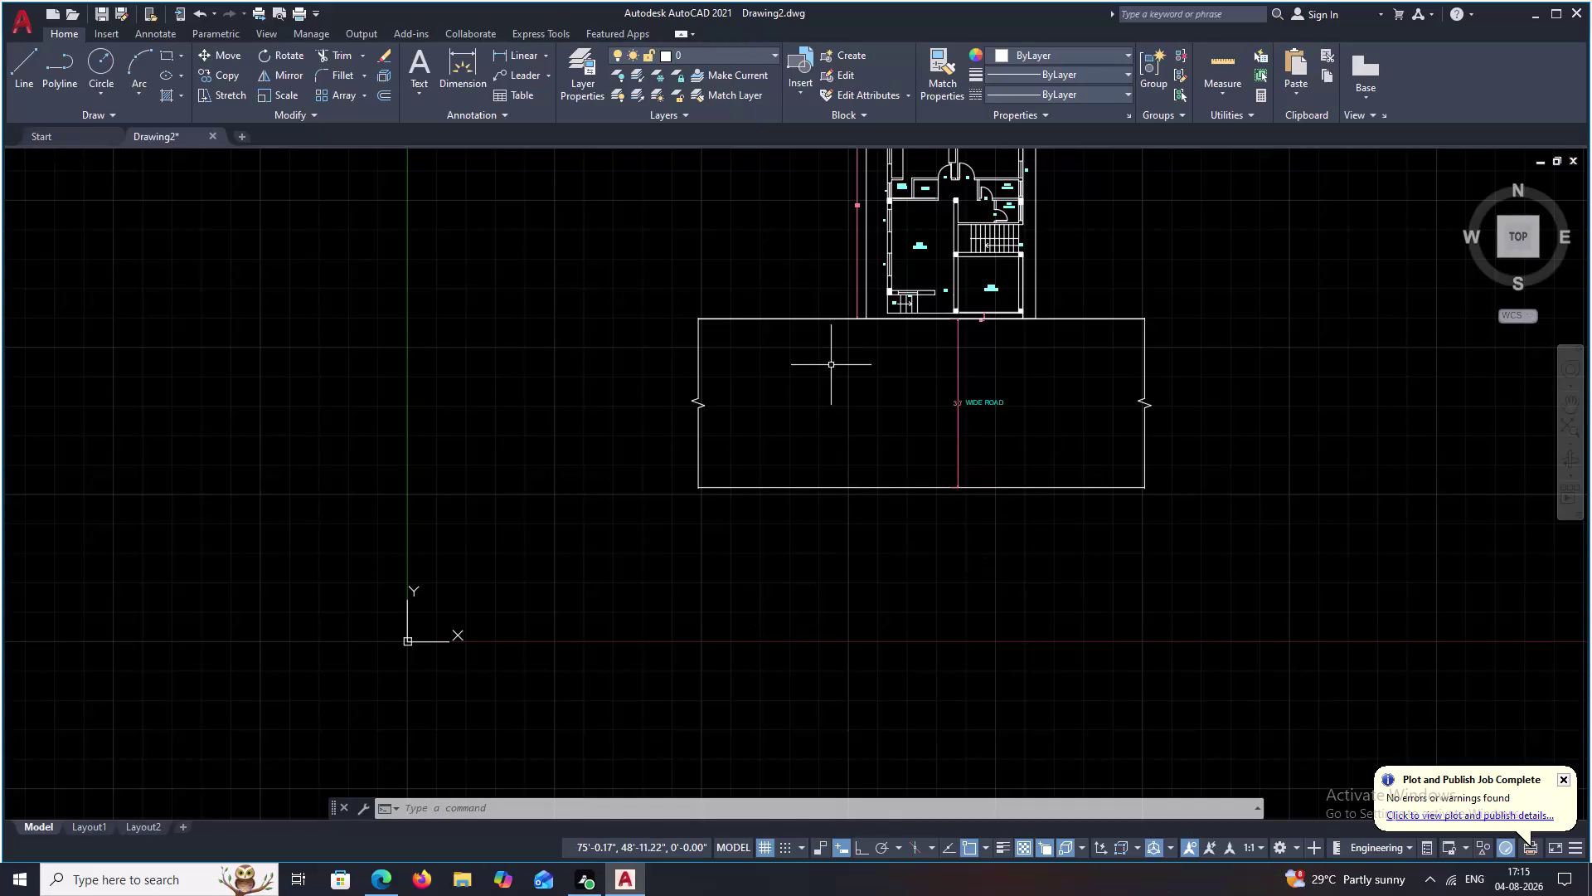
Set the SHOP label's text height to 10 in the Text Editor.
middle_drag(896, 364, 788, 591)
scroll(up, 3)
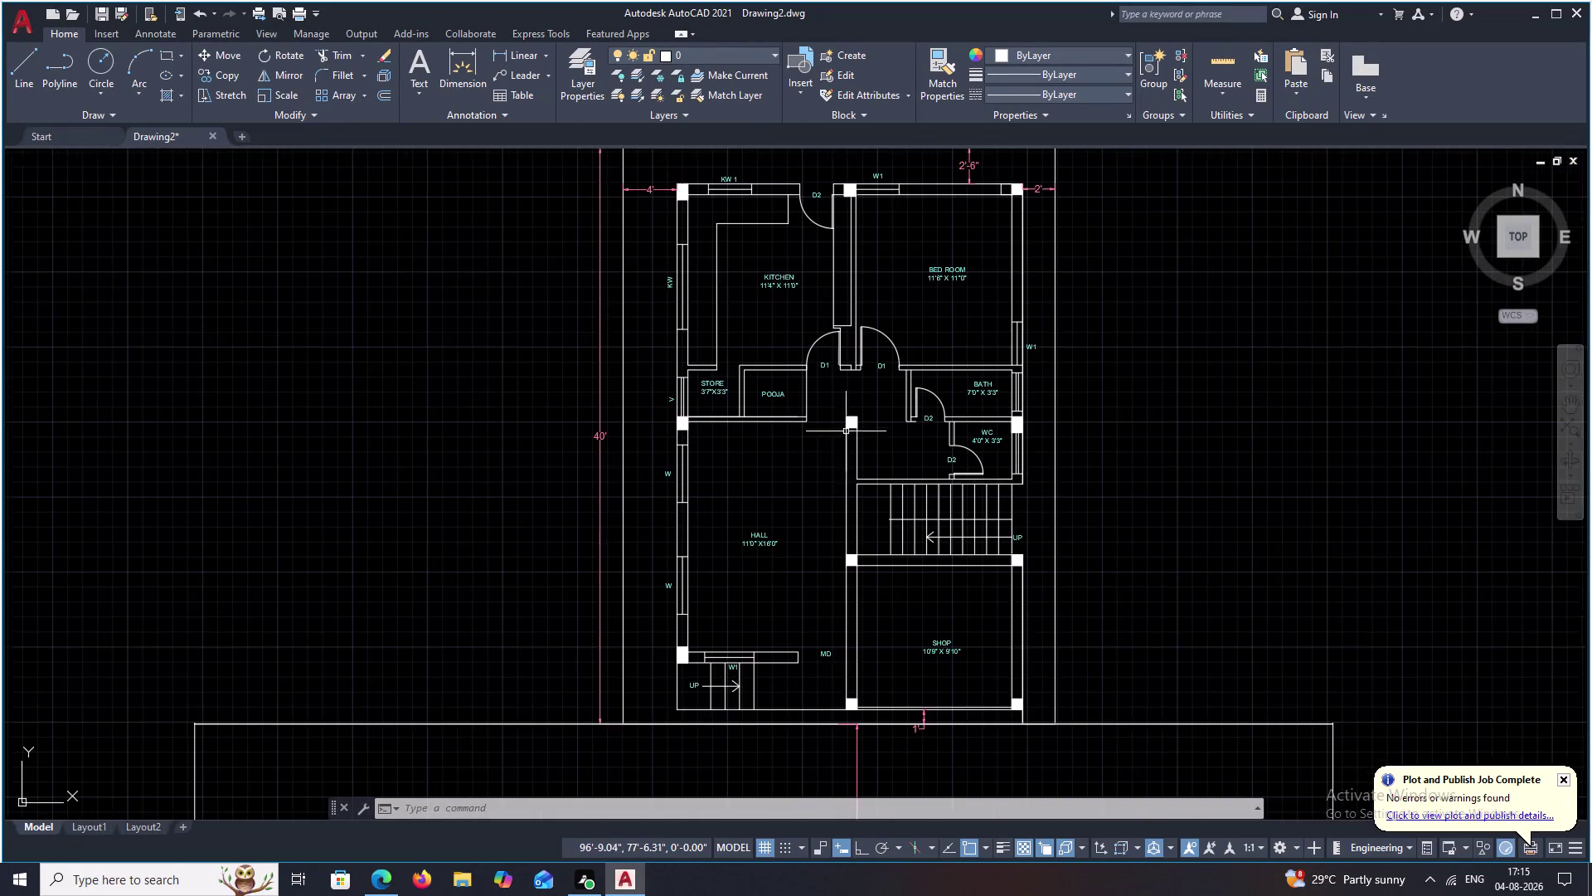
middle_drag(838, 452, 892, 341)
scroll(down, 3)
middle_drag(920, 375, 864, 381)
scroll(up, 3)
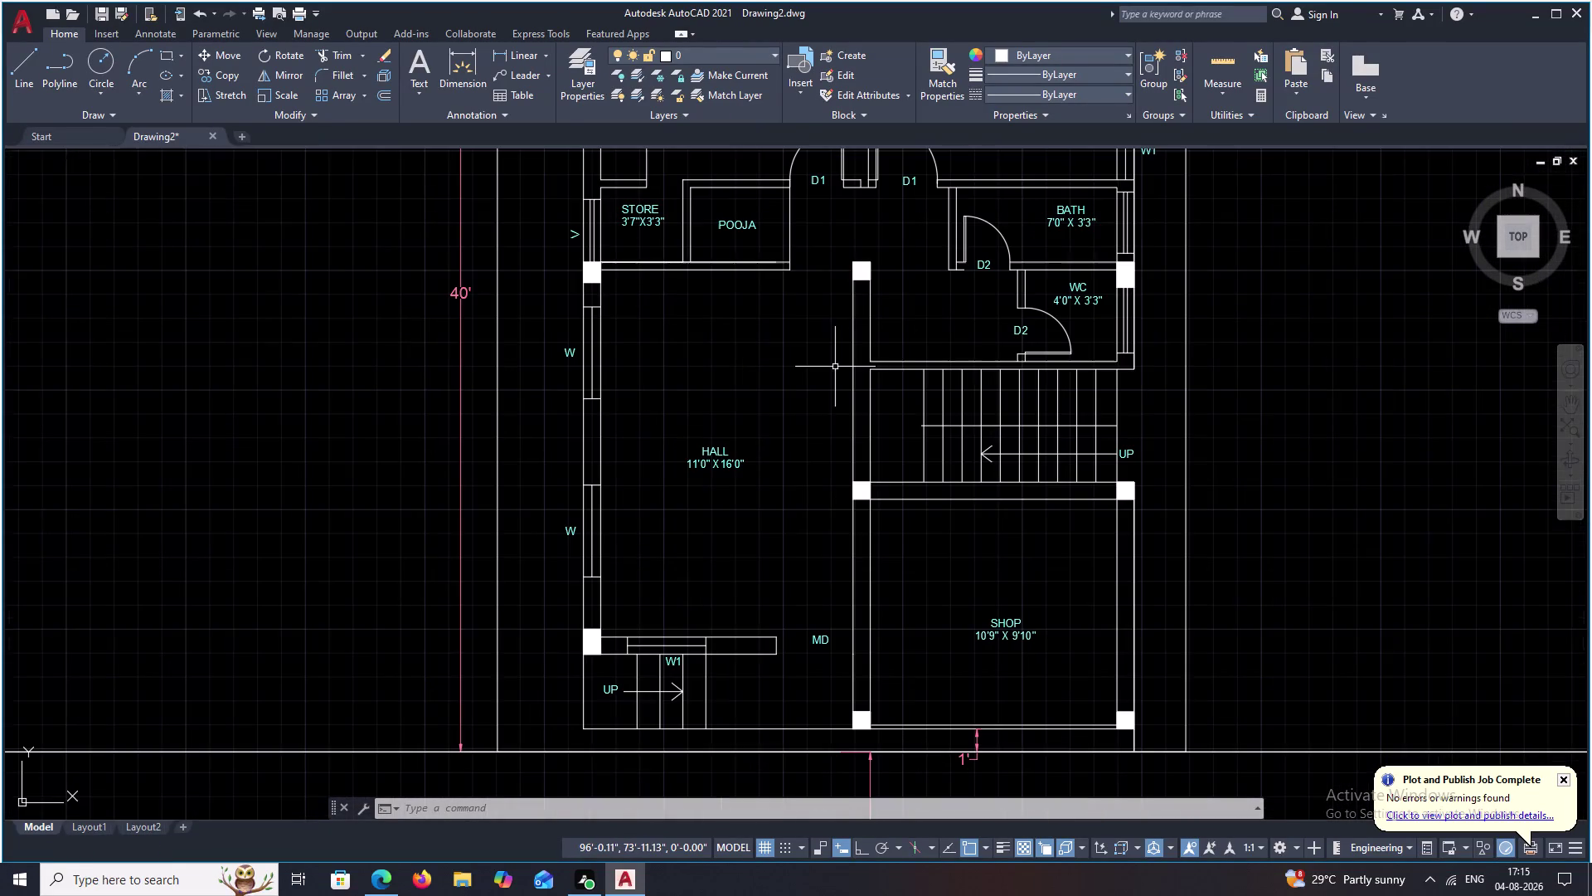
middle_drag(733, 453, 745, 381)
scroll(up, 3)
scroll(down, 3)
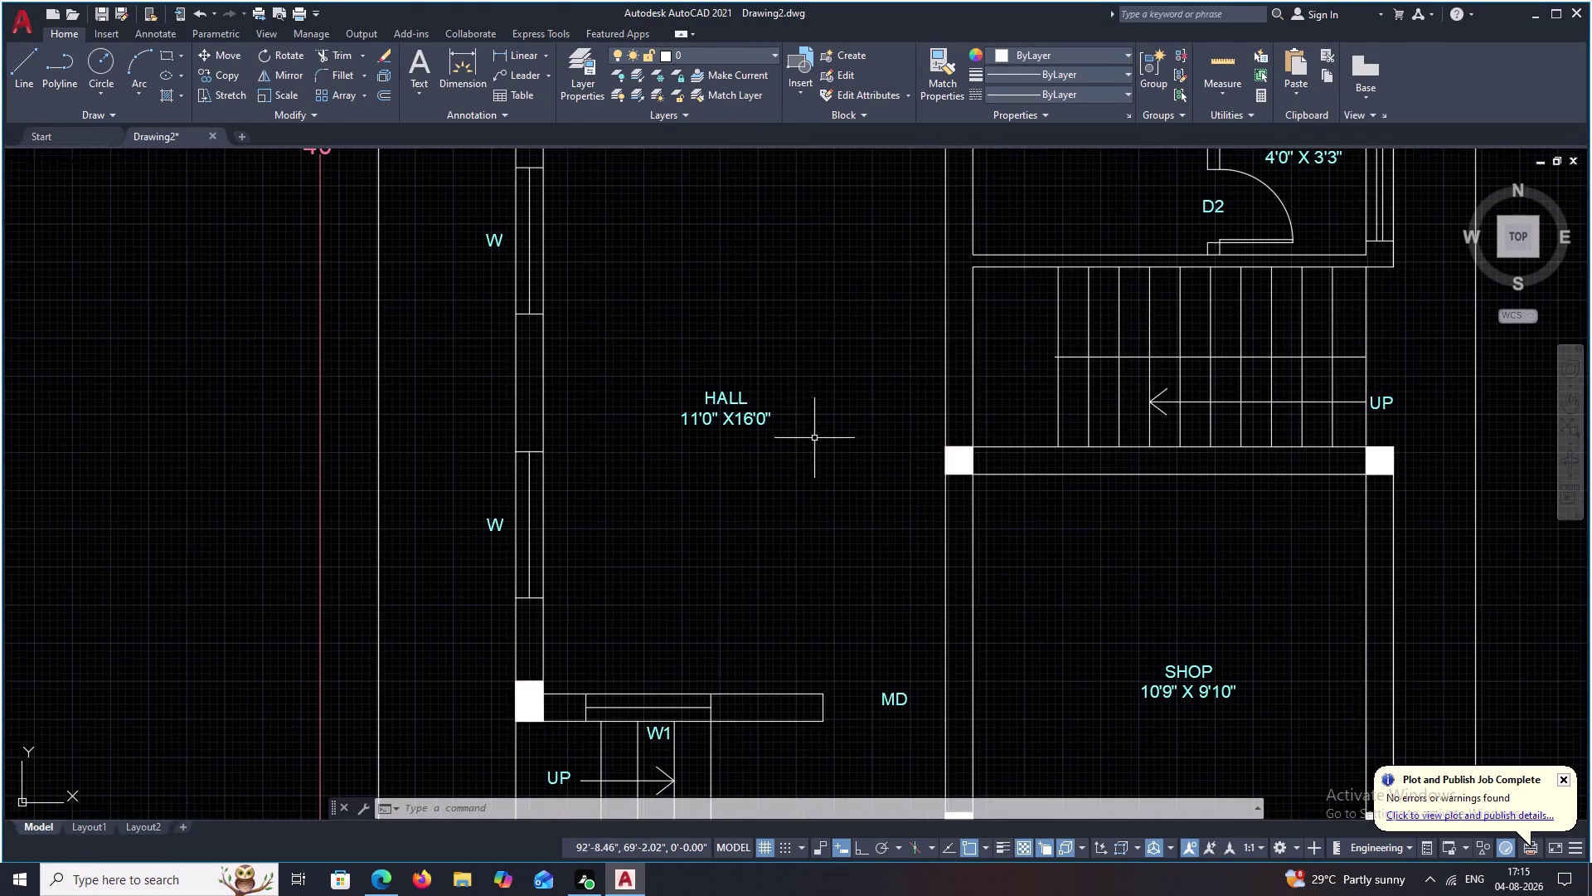
scroll(down, 3)
middle_drag(915, 465, 904, 491)
scroll(down, 3)
scroll(up, 3)
middle_drag(899, 514, 911, 498)
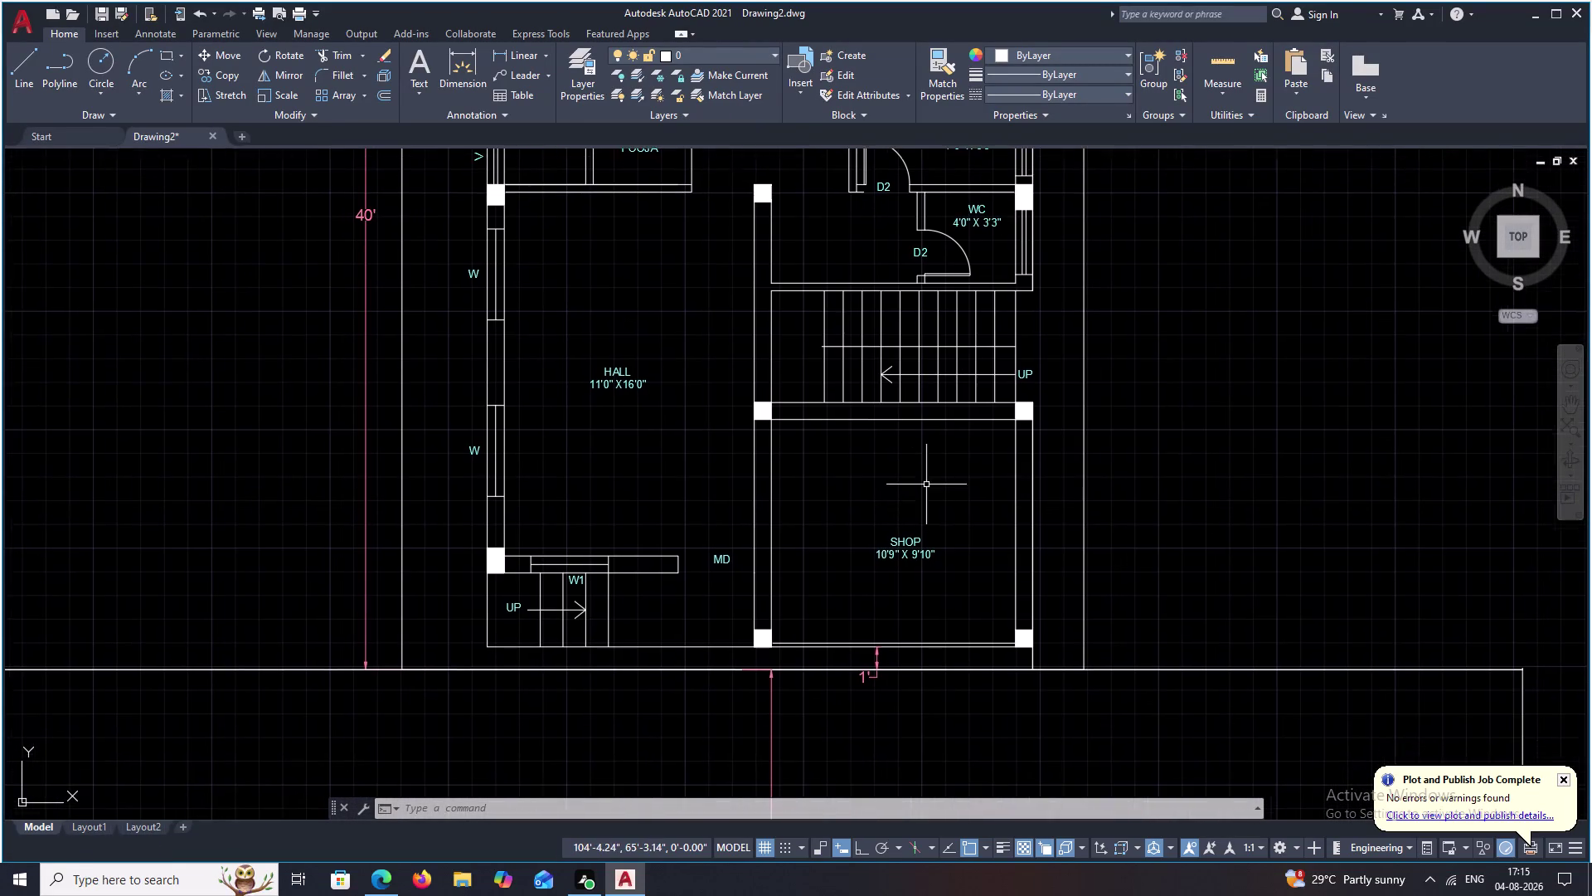
scroll(down, 3)
scroll(up, 3)
middle_drag(948, 522, 952, 508)
scroll(up, 3)
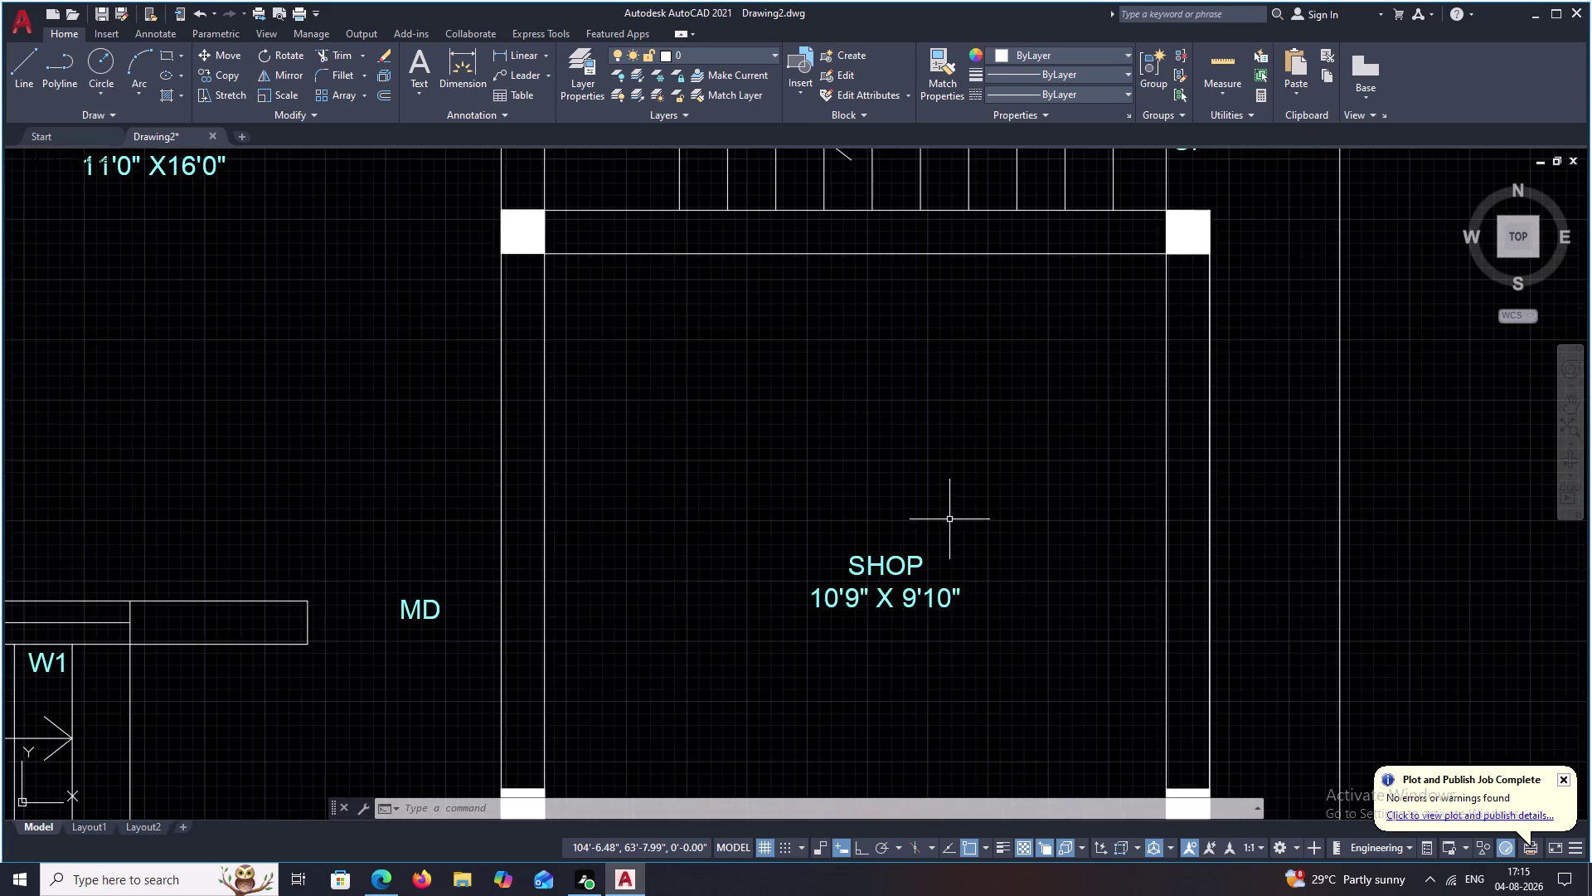
scroll(up, 3)
scroll(down, 3)
drag(972, 525, 920, 635)
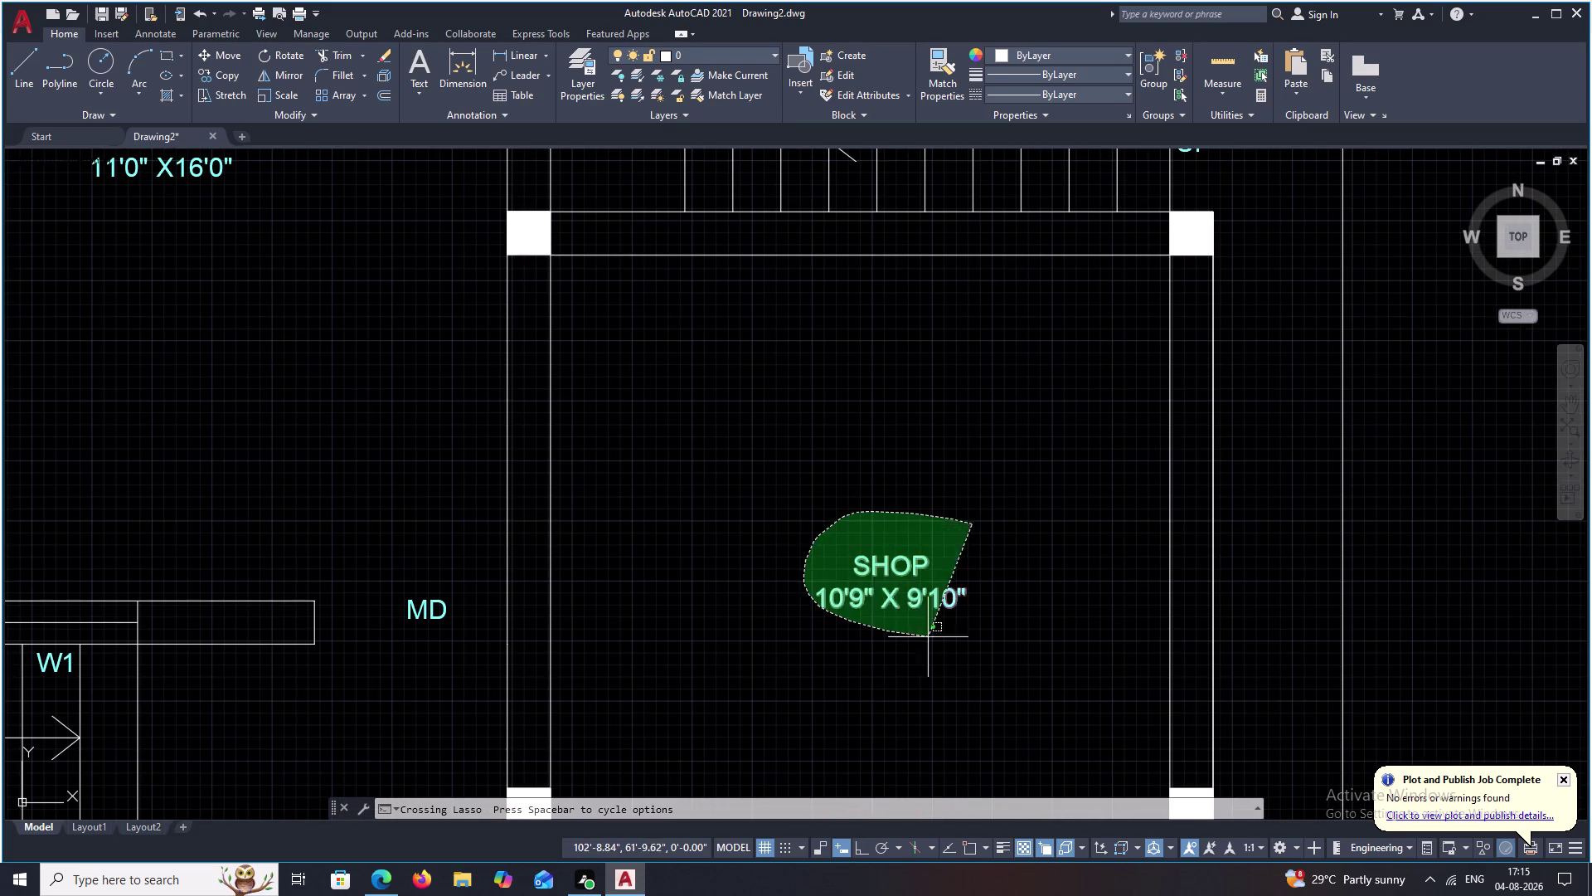
drag(920, 635, 977, 634)
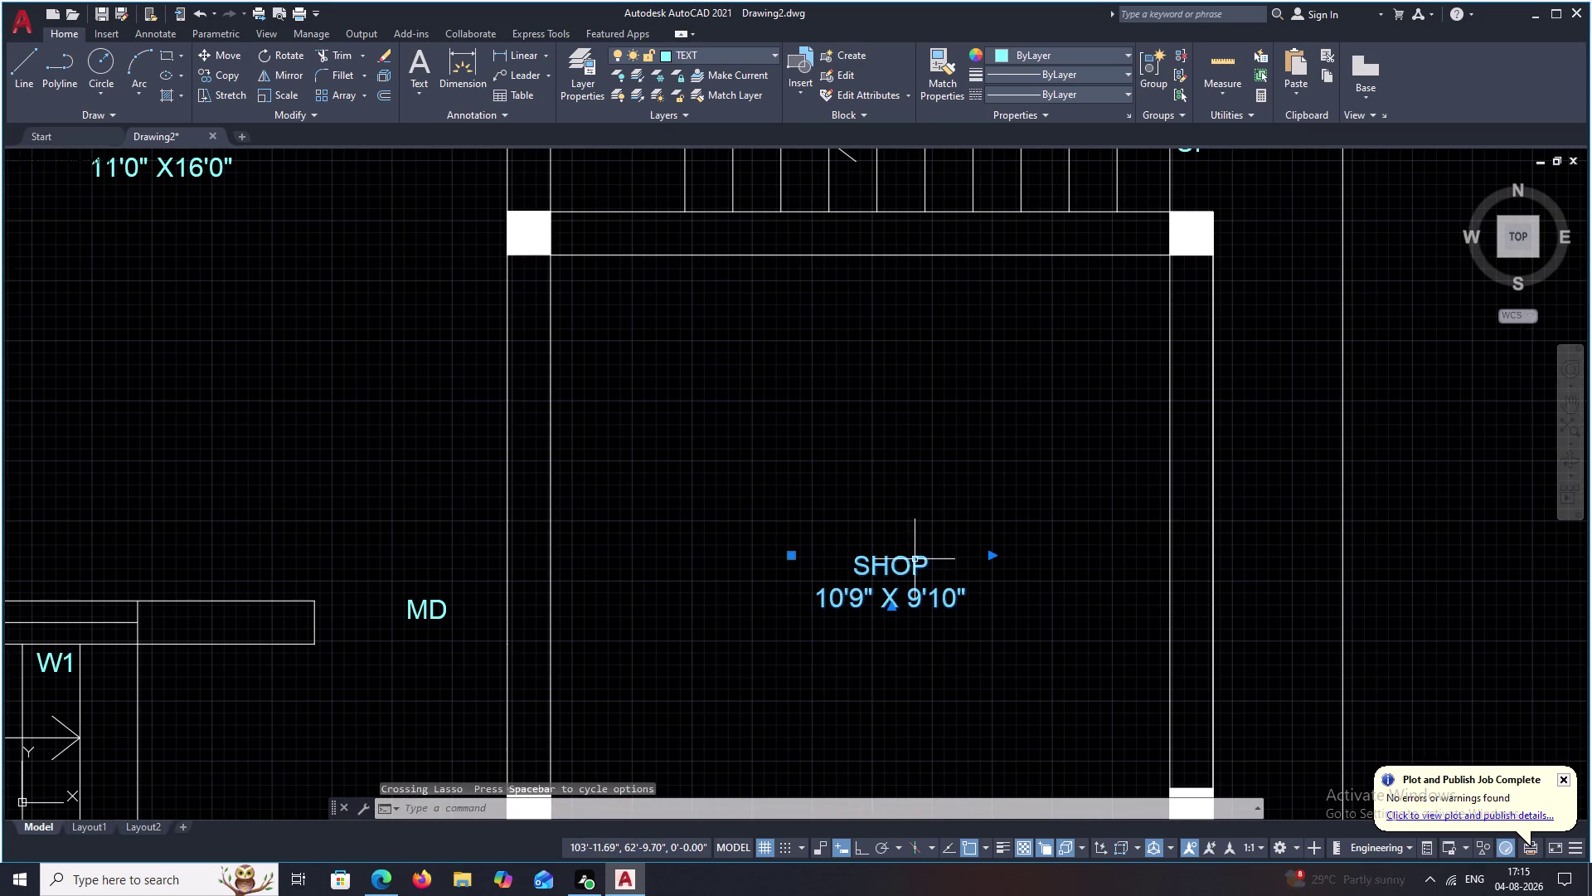
triple_click(912, 557)
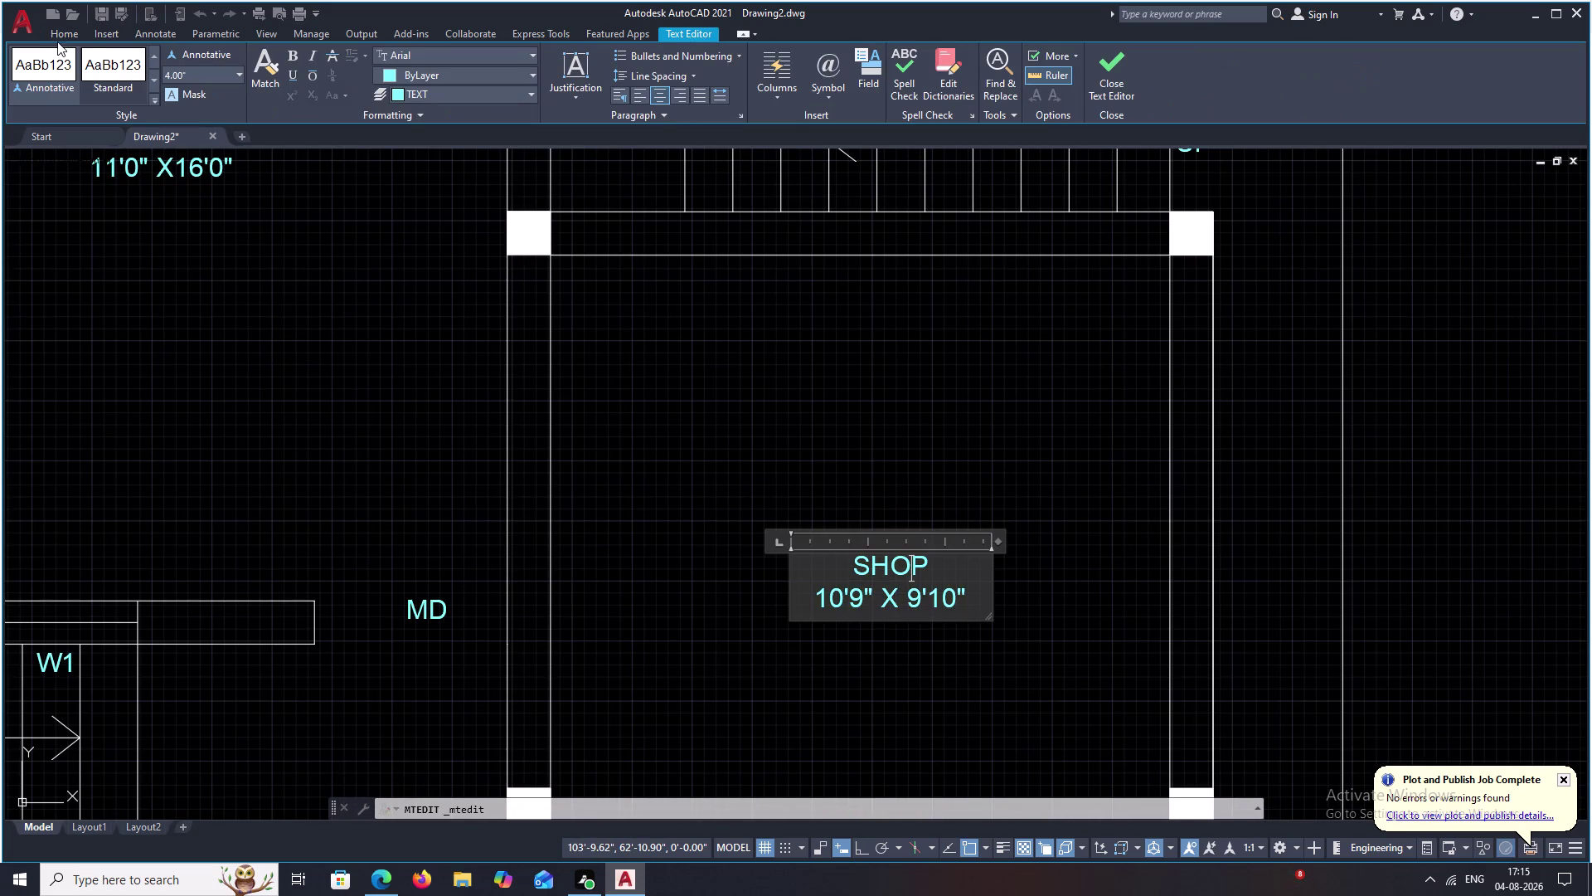
click(241, 75)
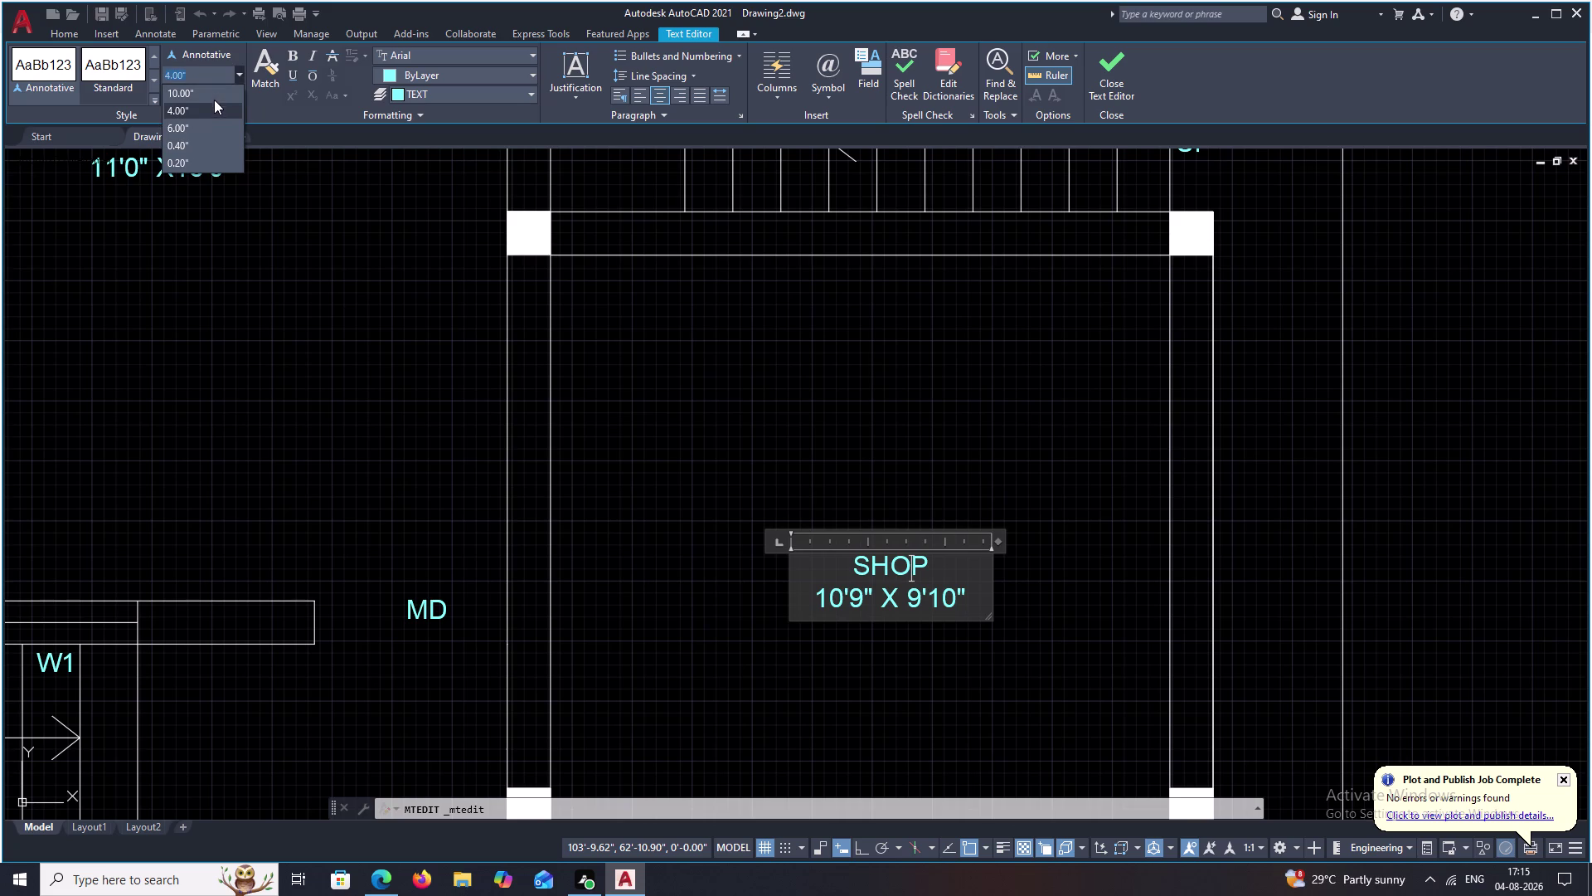
click(213, 91)
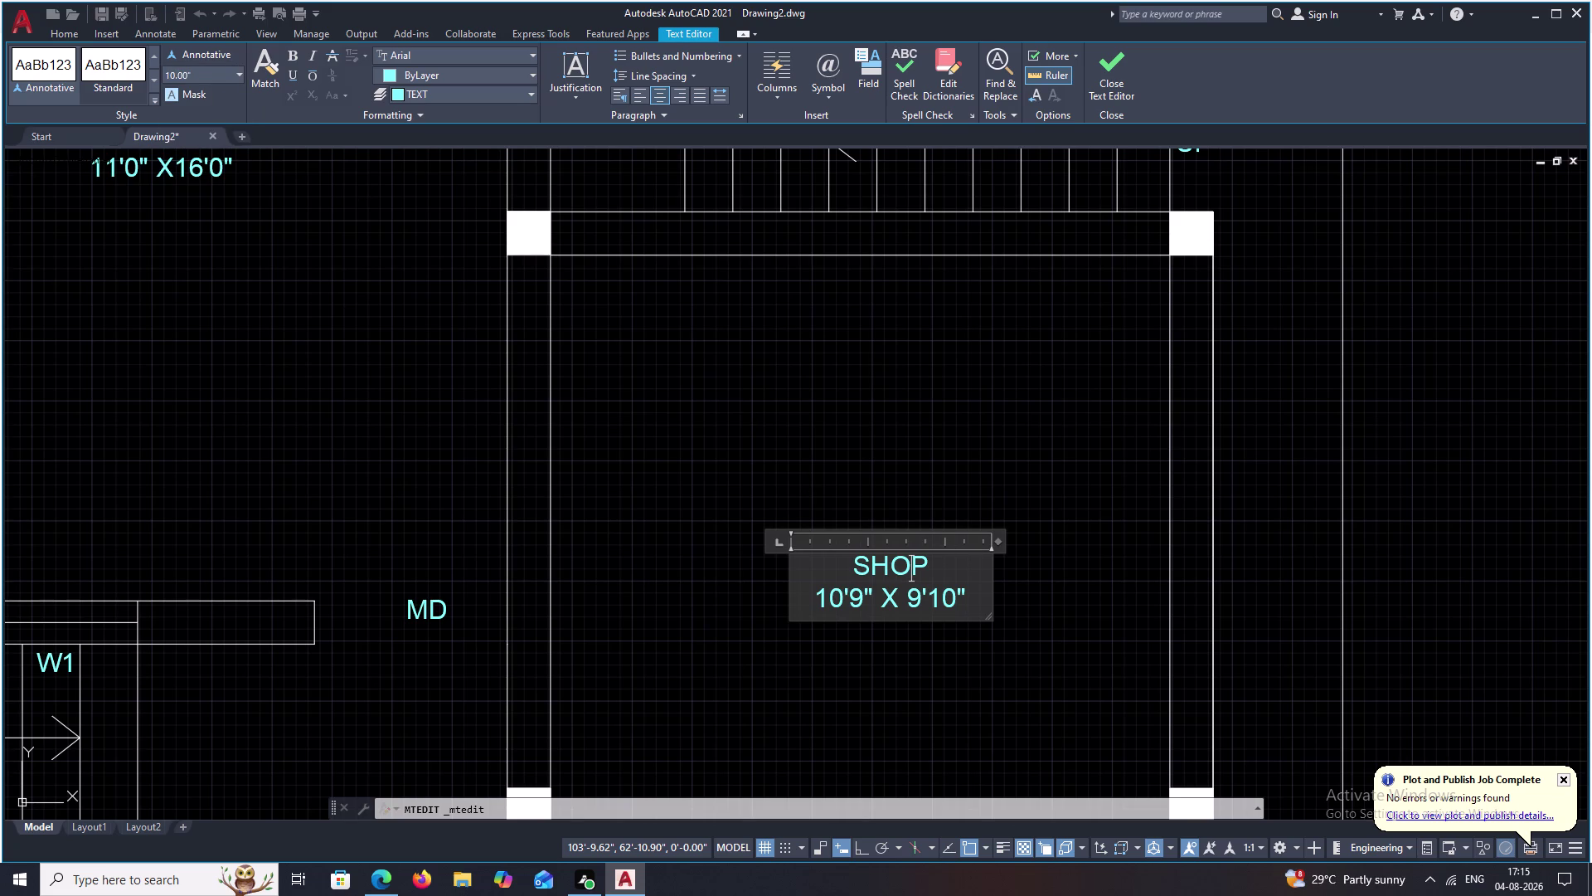
drag(971, 590, 835, 561)
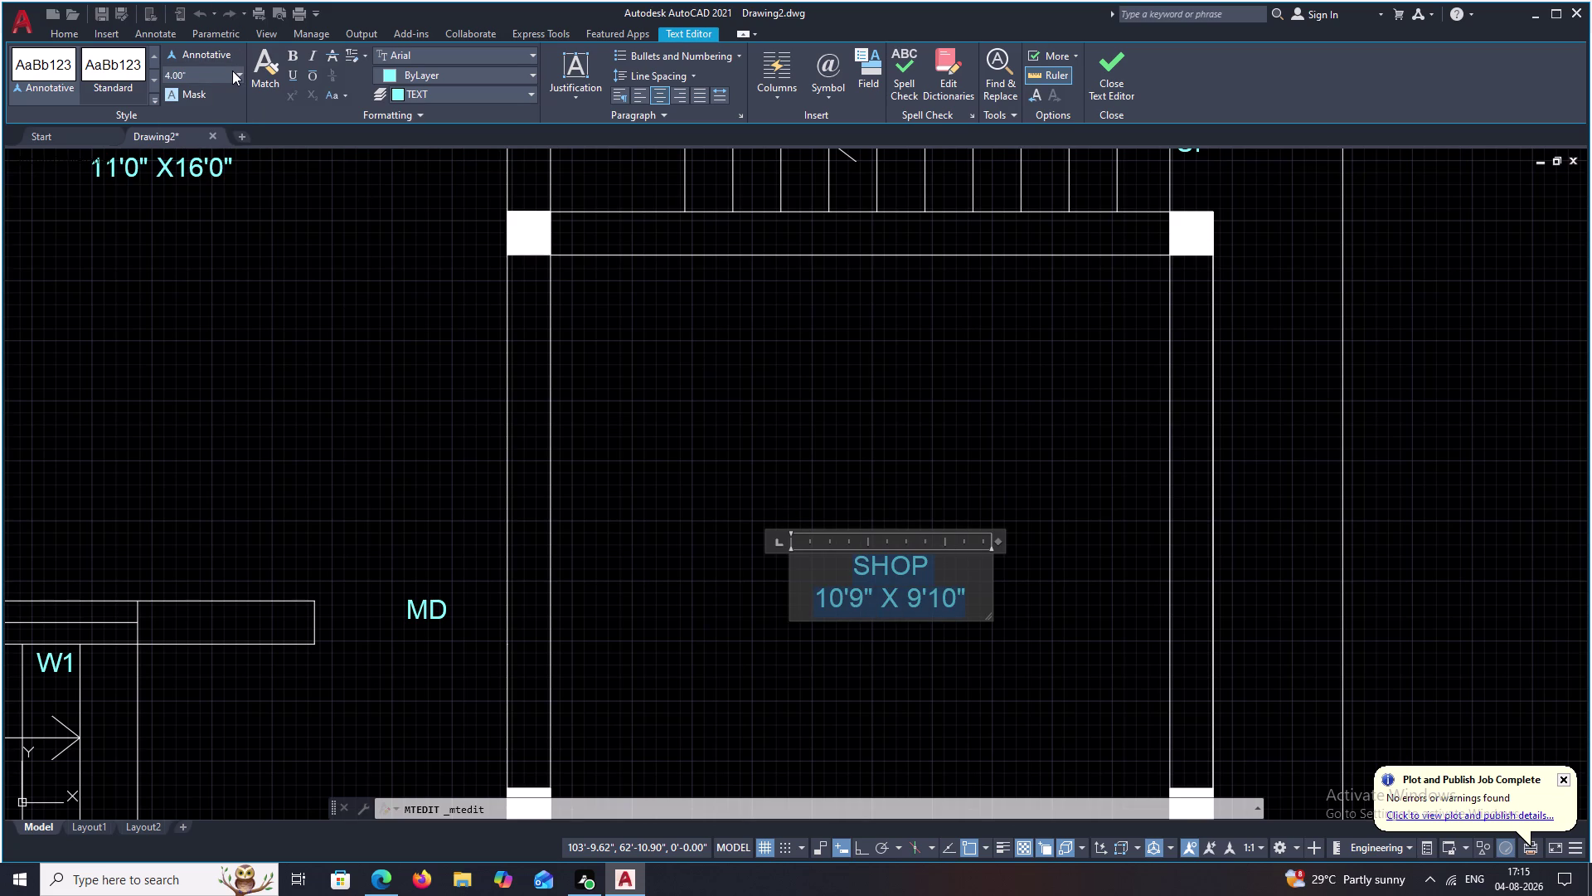
click(237, 72)
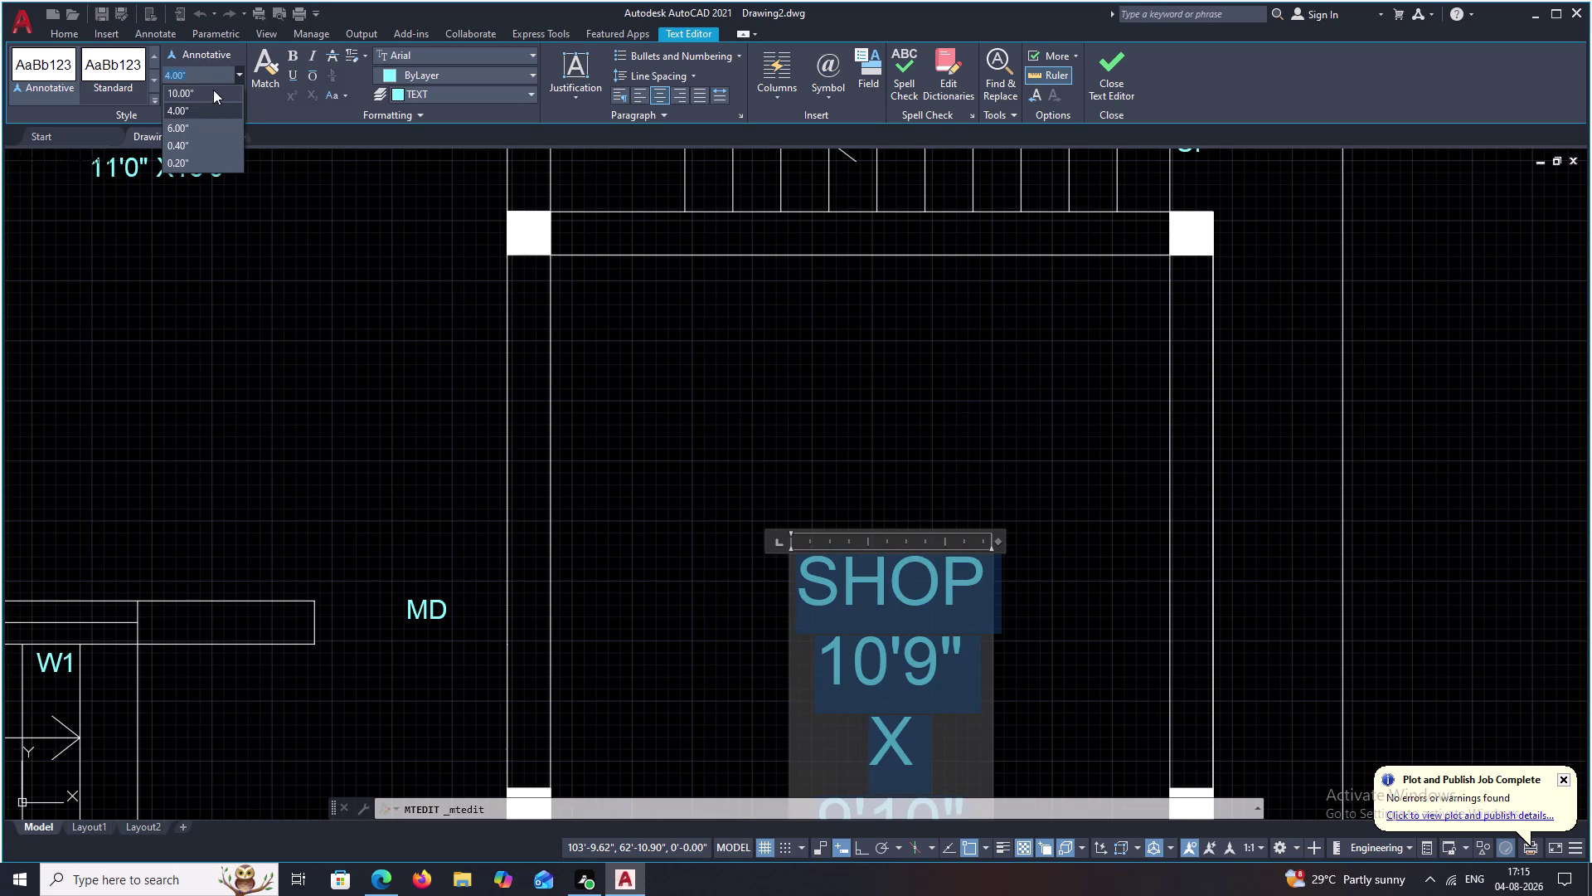
click(216, 89)
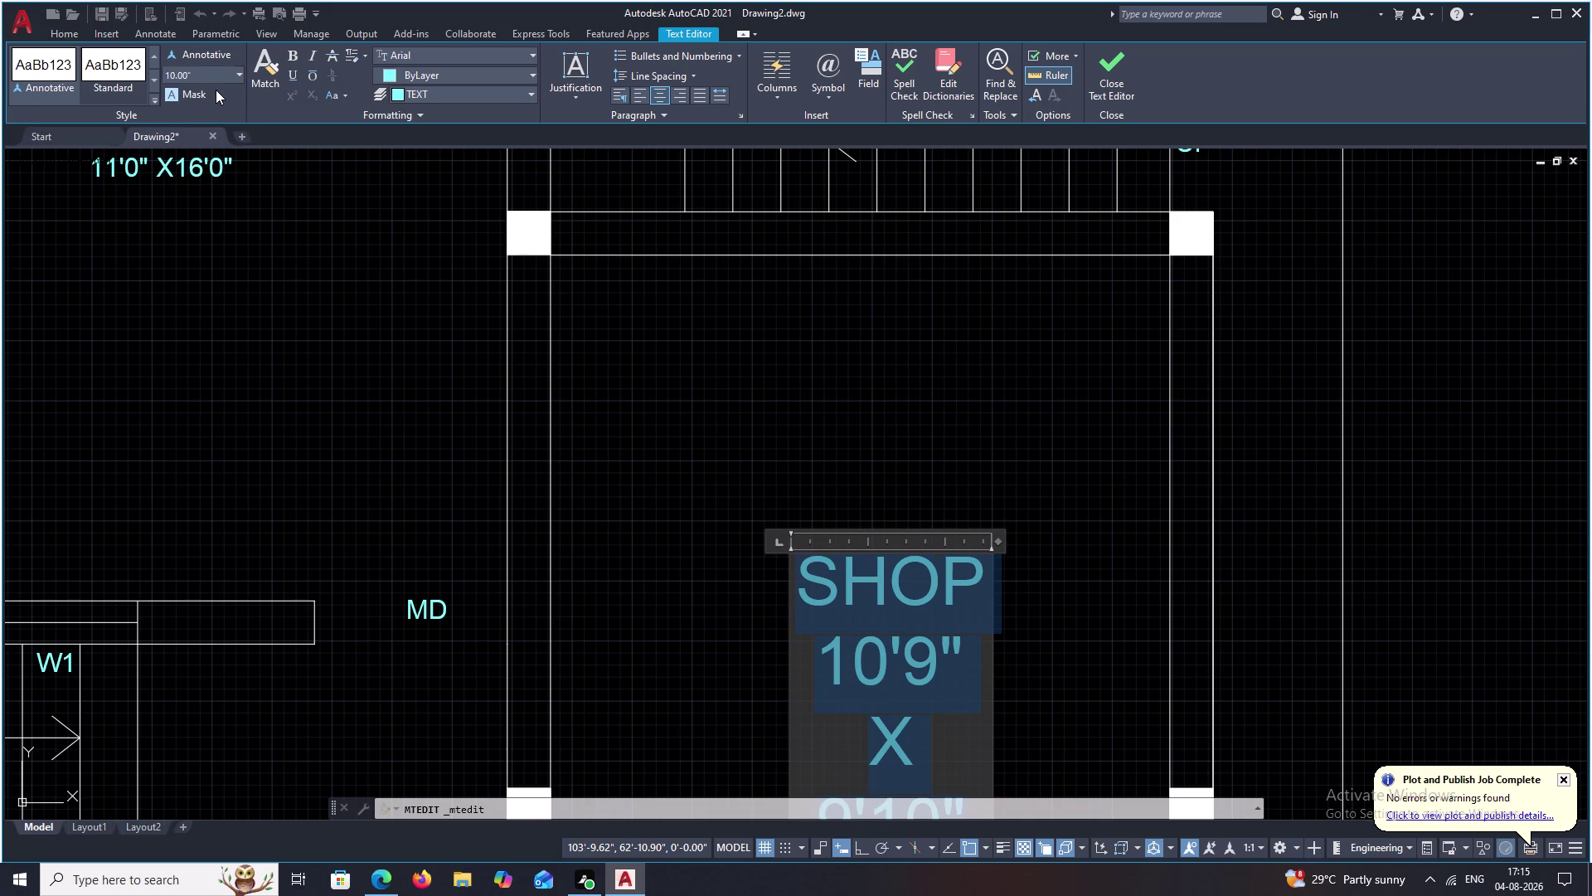
middle_drag(1072, 496, 979, 437)
click(968, 431)
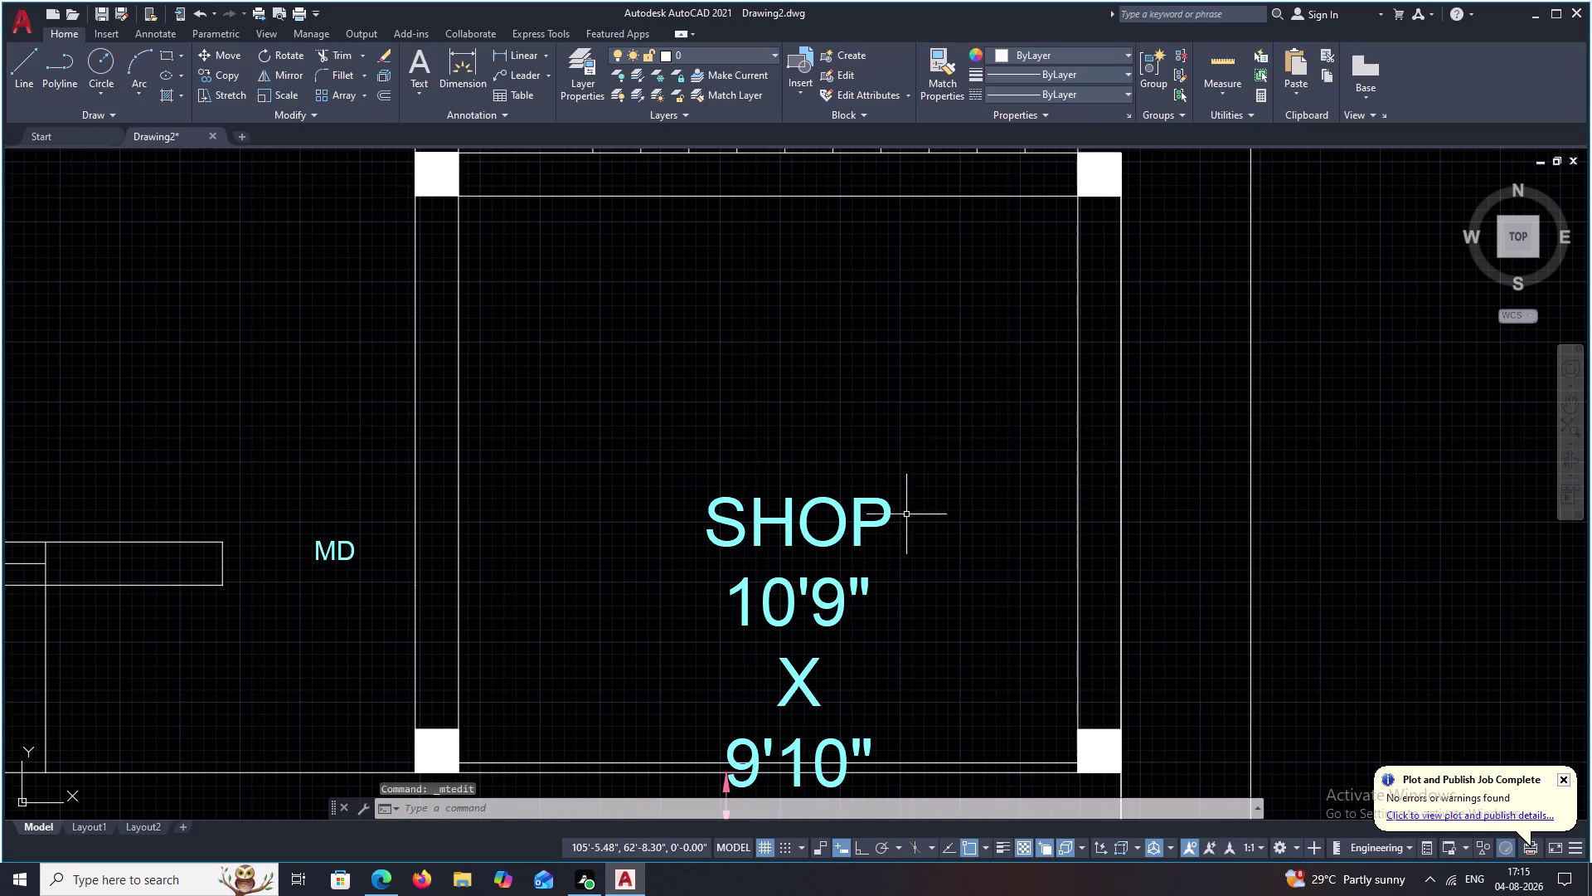
Widen the SHOP label's text box and keep the text changes.
click(835, 596)
double_click(826, 586)
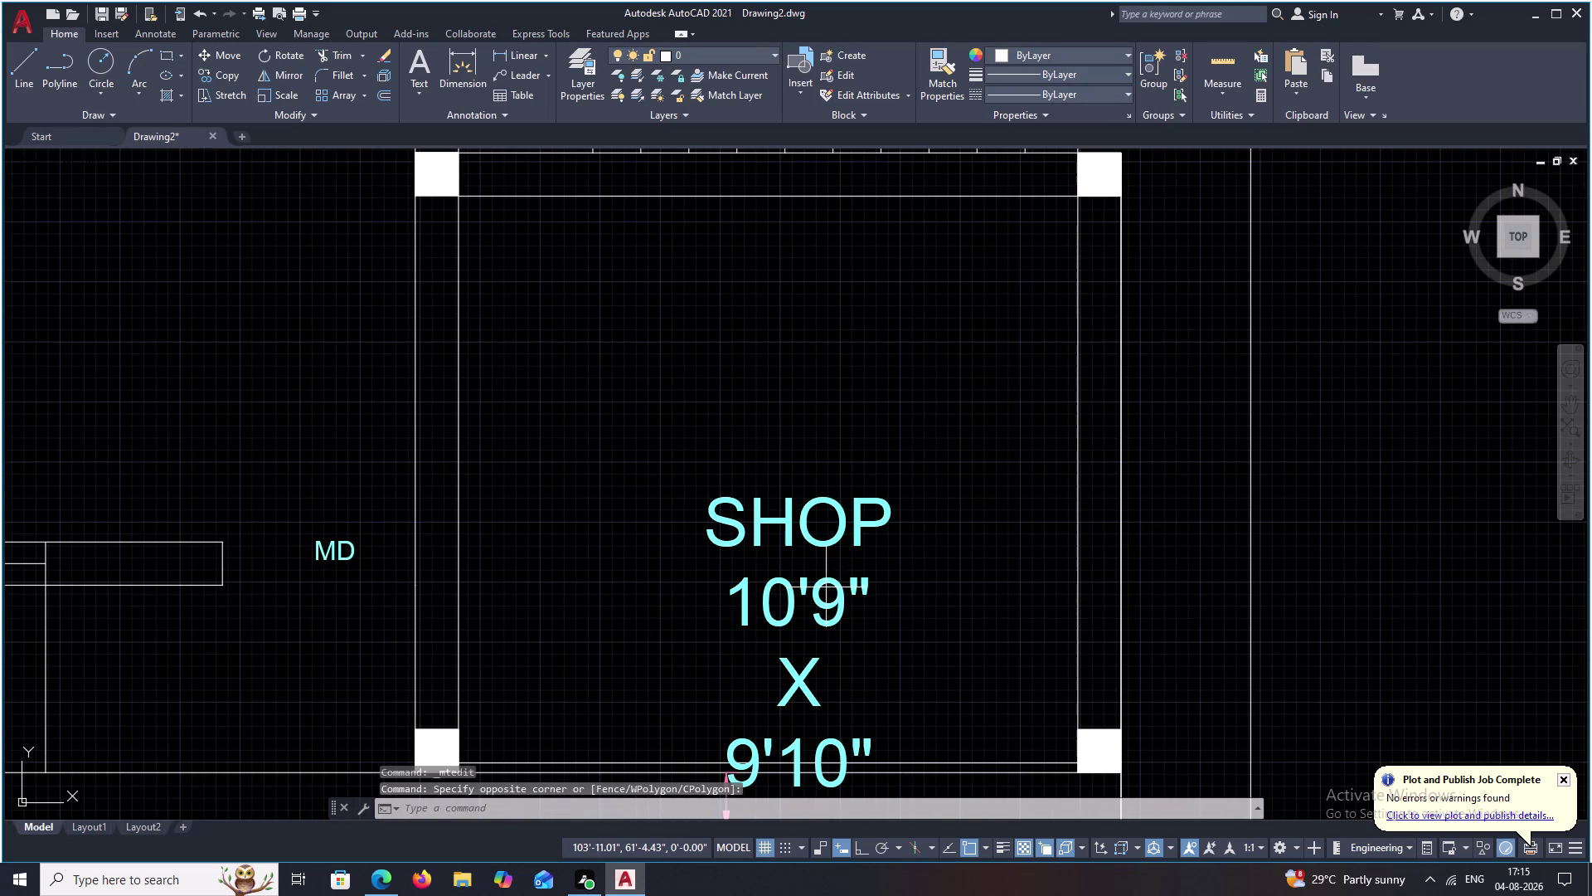
double_click(832, 591)
double_click(841, 527)
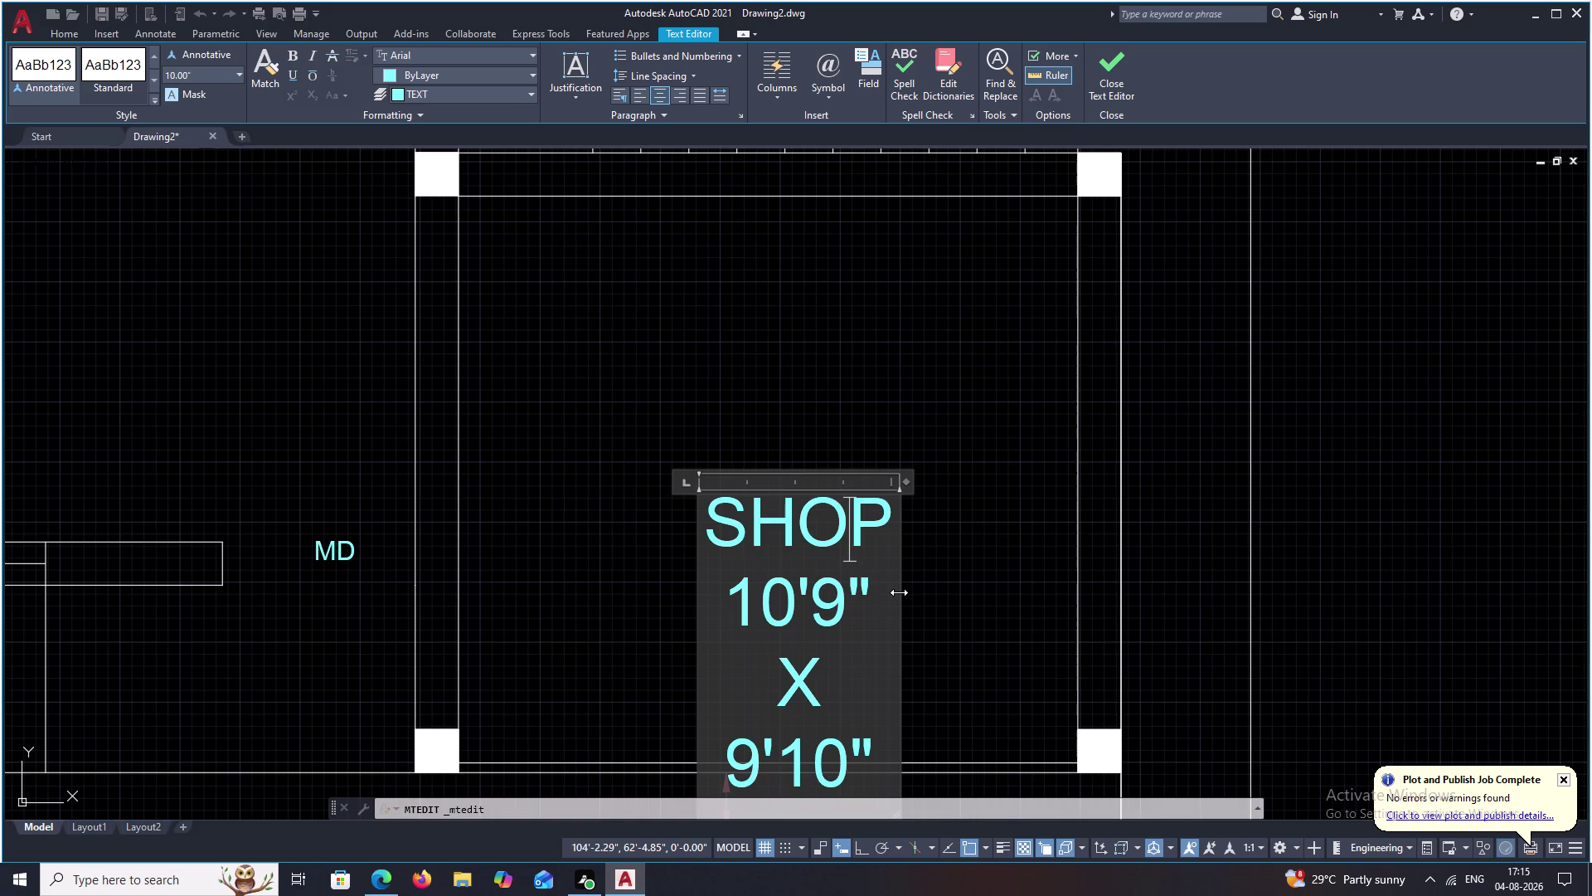
drag(899, 592, 1238, 569)
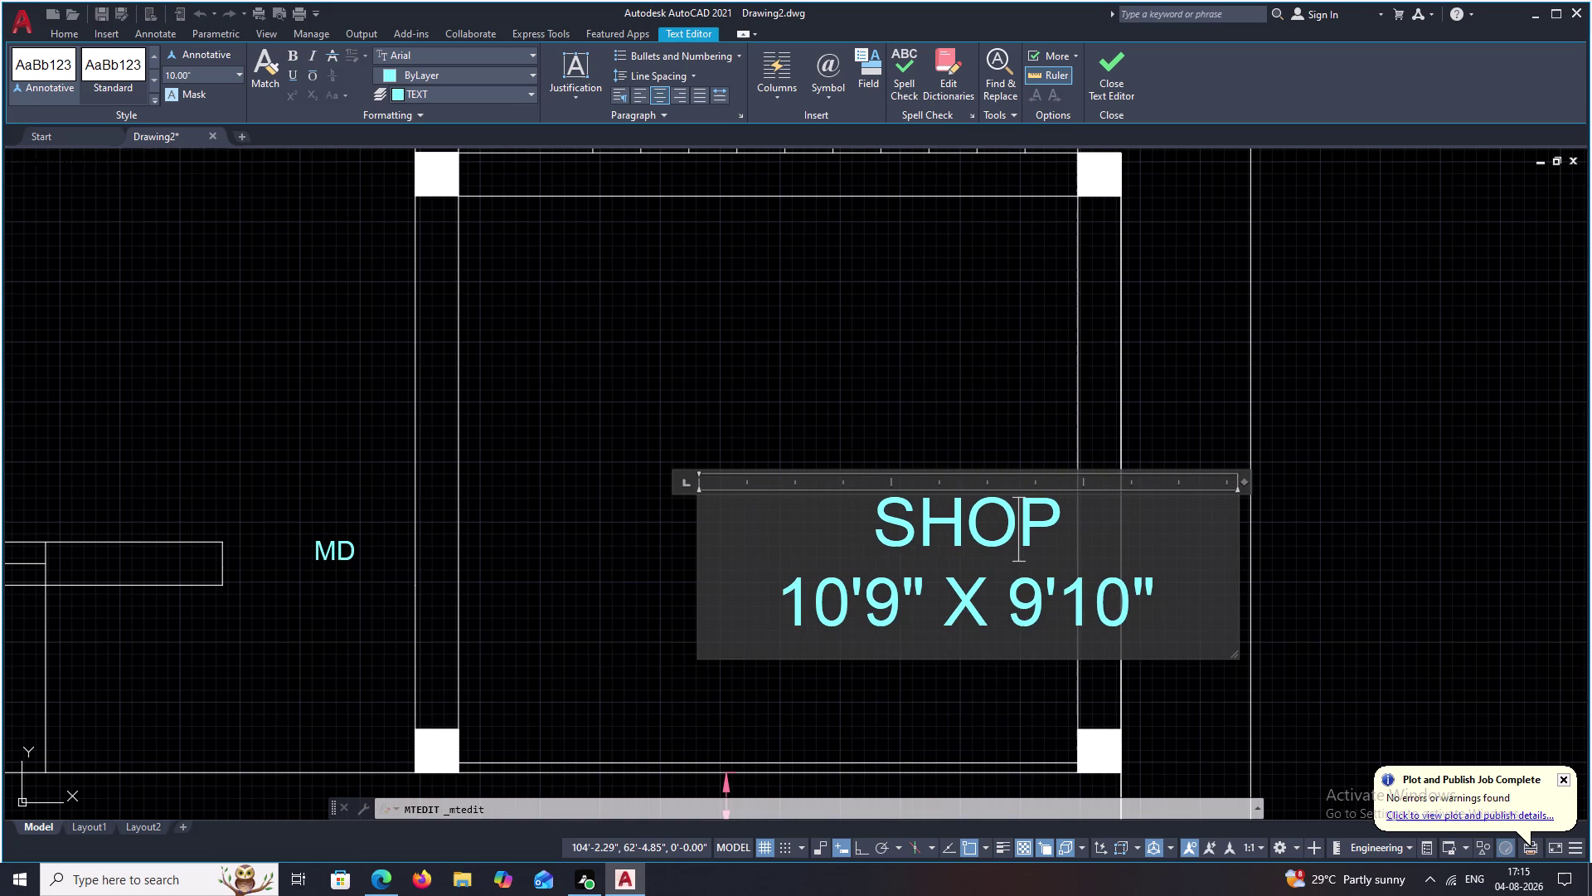
click(1117, 546)
key(Escape)
key(Escape)
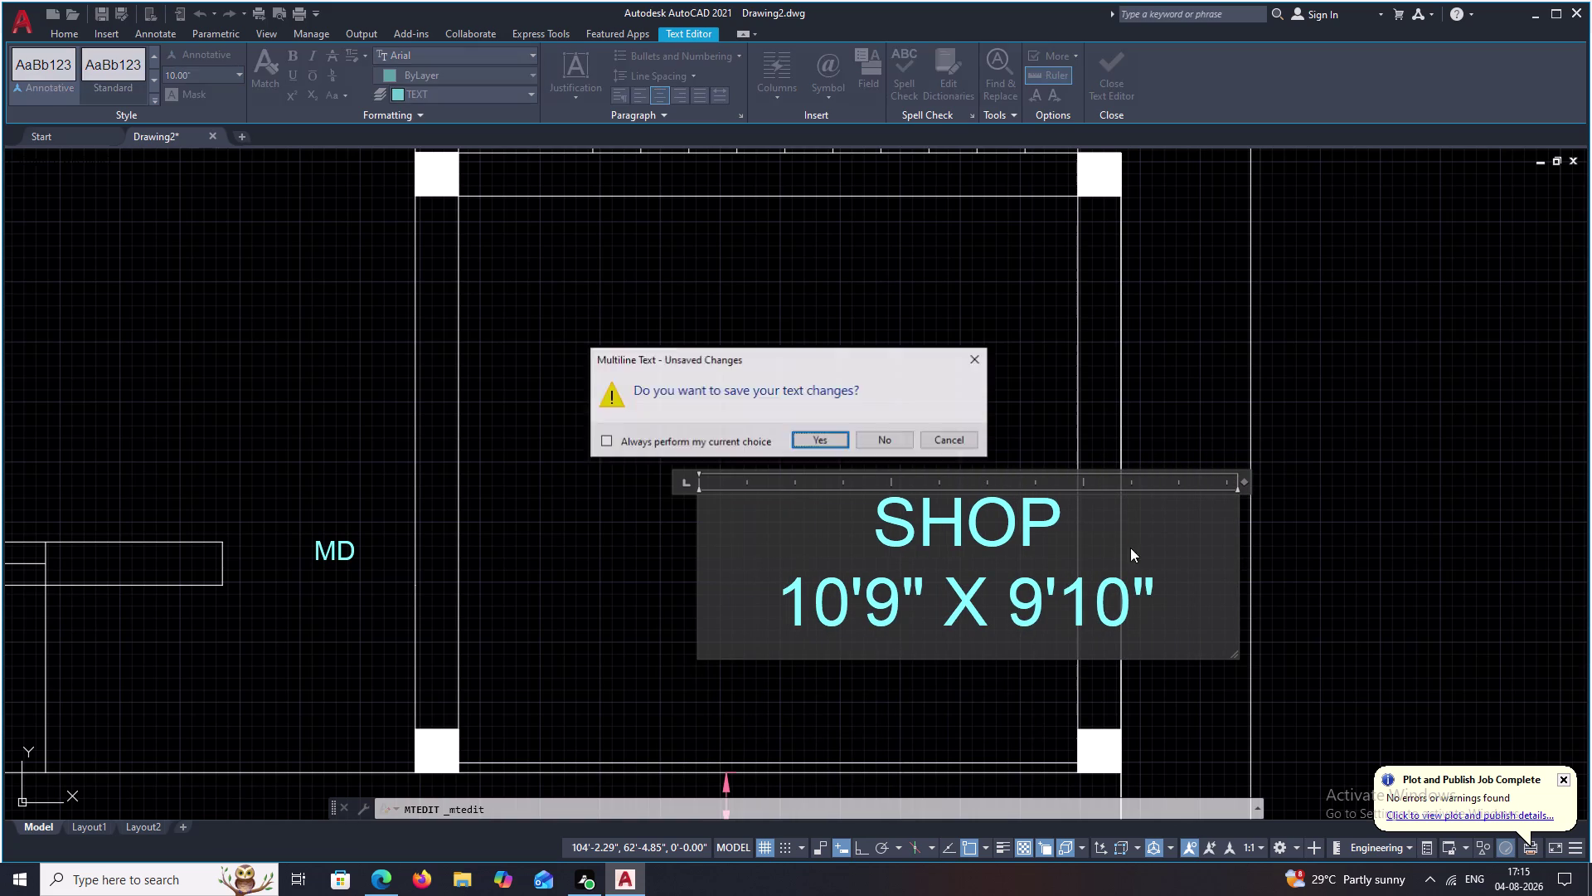
click(1258, 421)
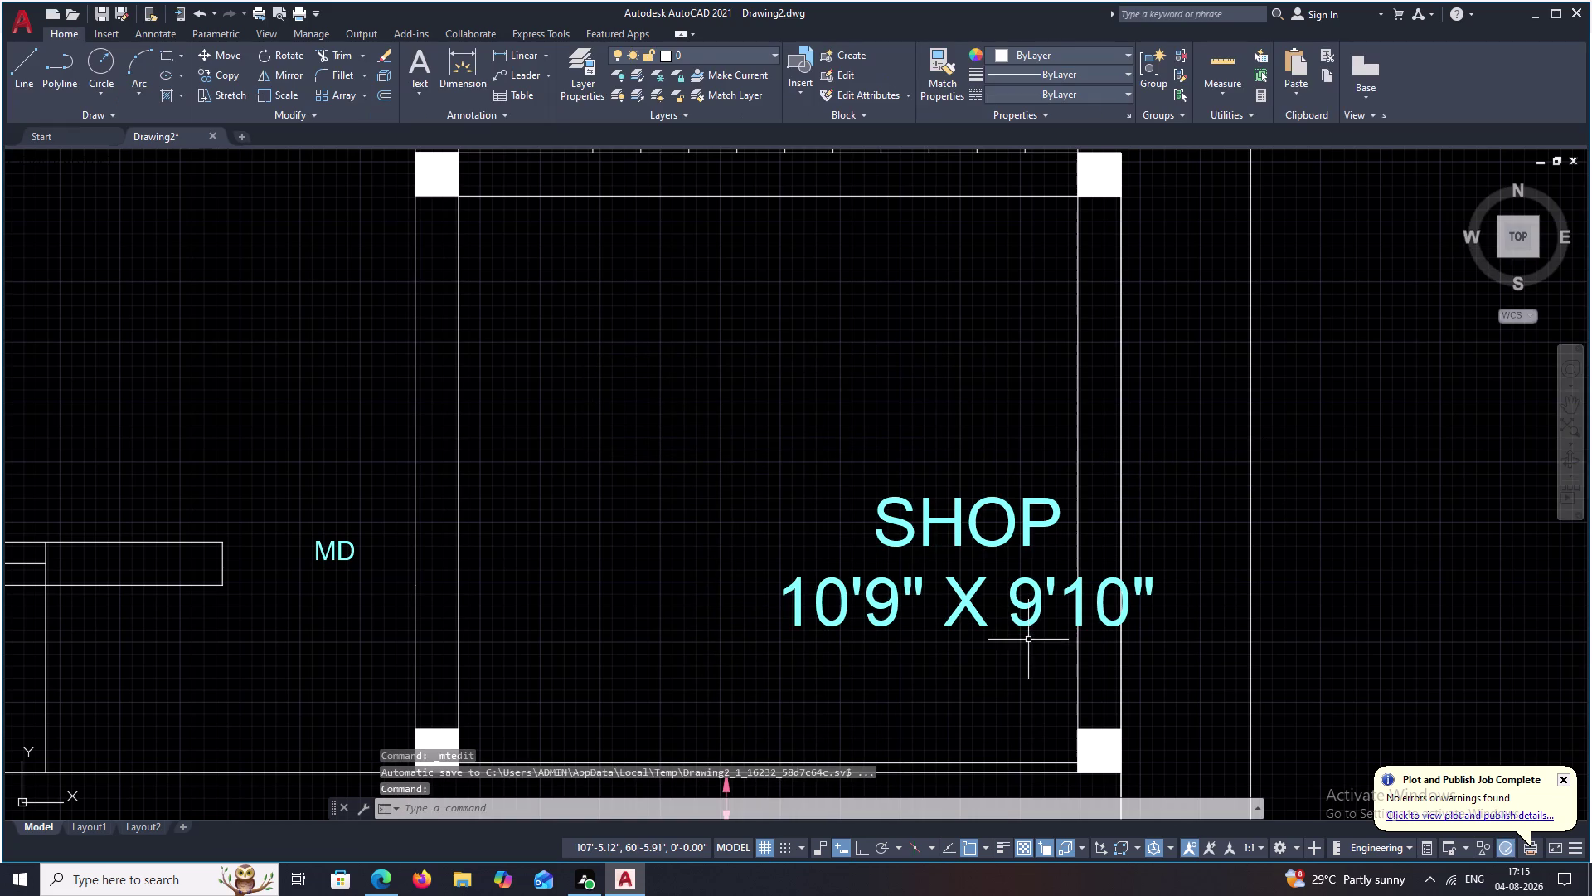
Move the SHOP label higher inside the shop room.
click(1026, 620)
key(m)
key(space)
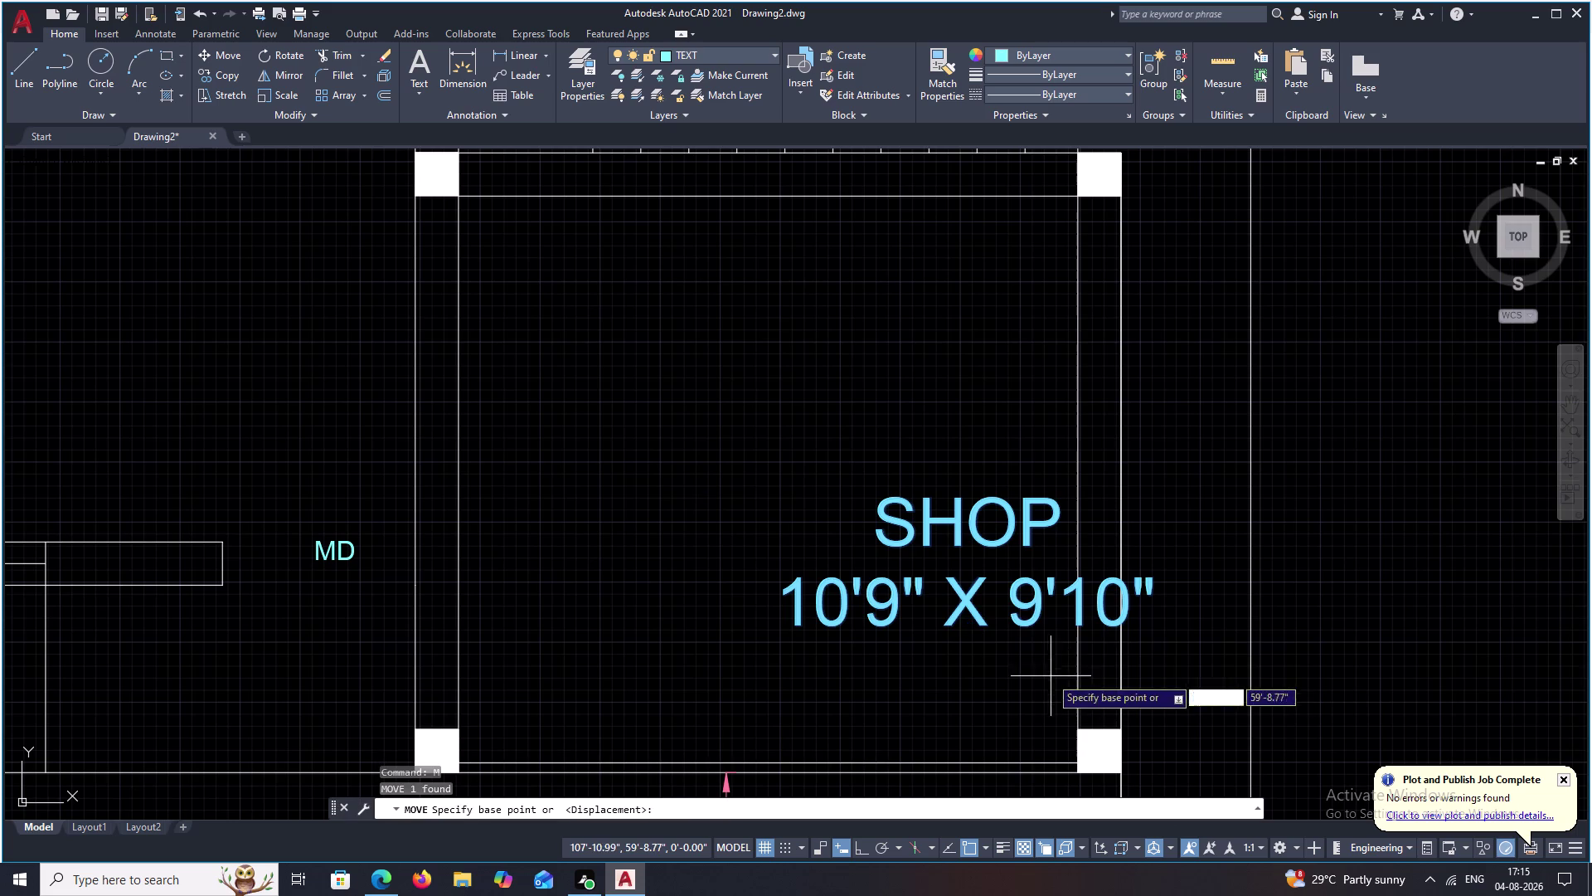
click(969, 599)
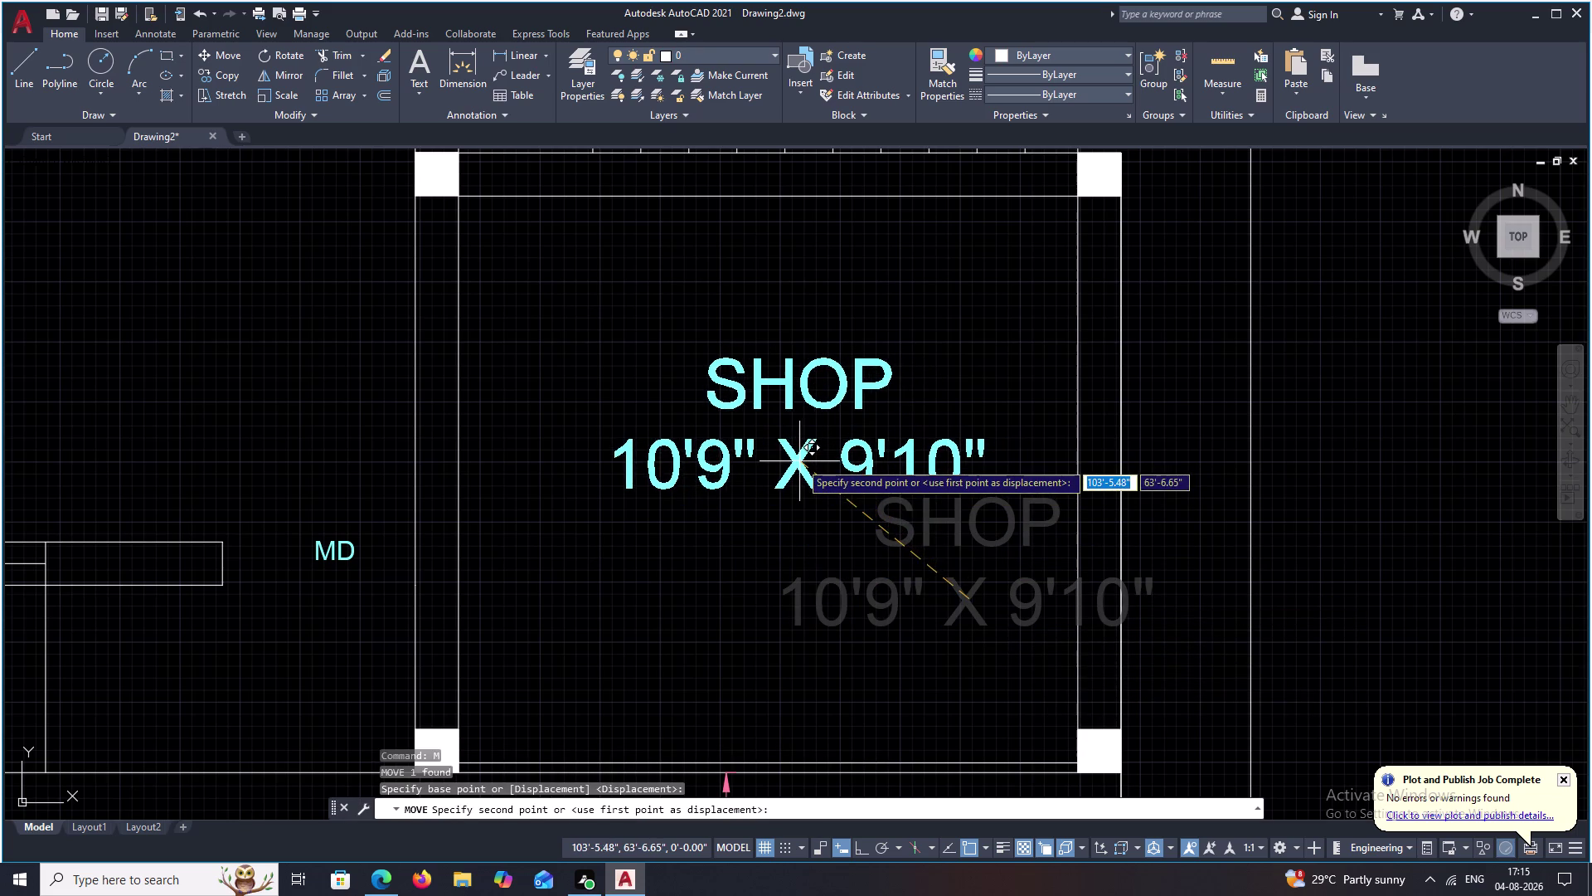
click(780, 465)
scroll(down, 3)
middle_drag(838, 559, 903, 605)
Set the HALL and WC labels' text height to 10 in Quick Properties.
scroll(up, 3)
drag(726, 456, 723, 455)
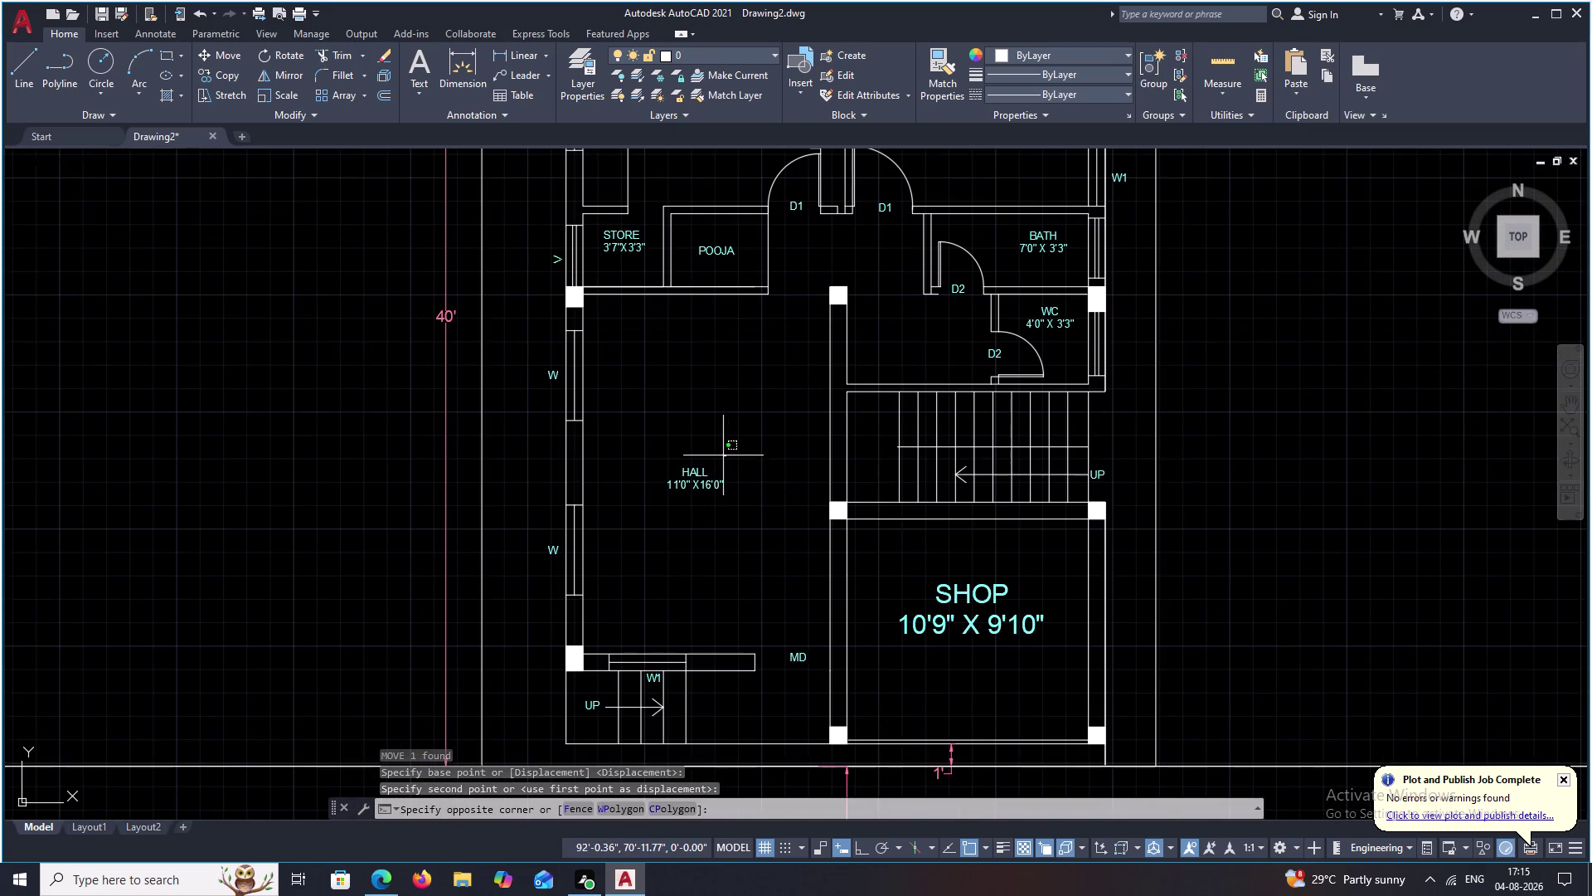
drag(723, 455, 700, 526)
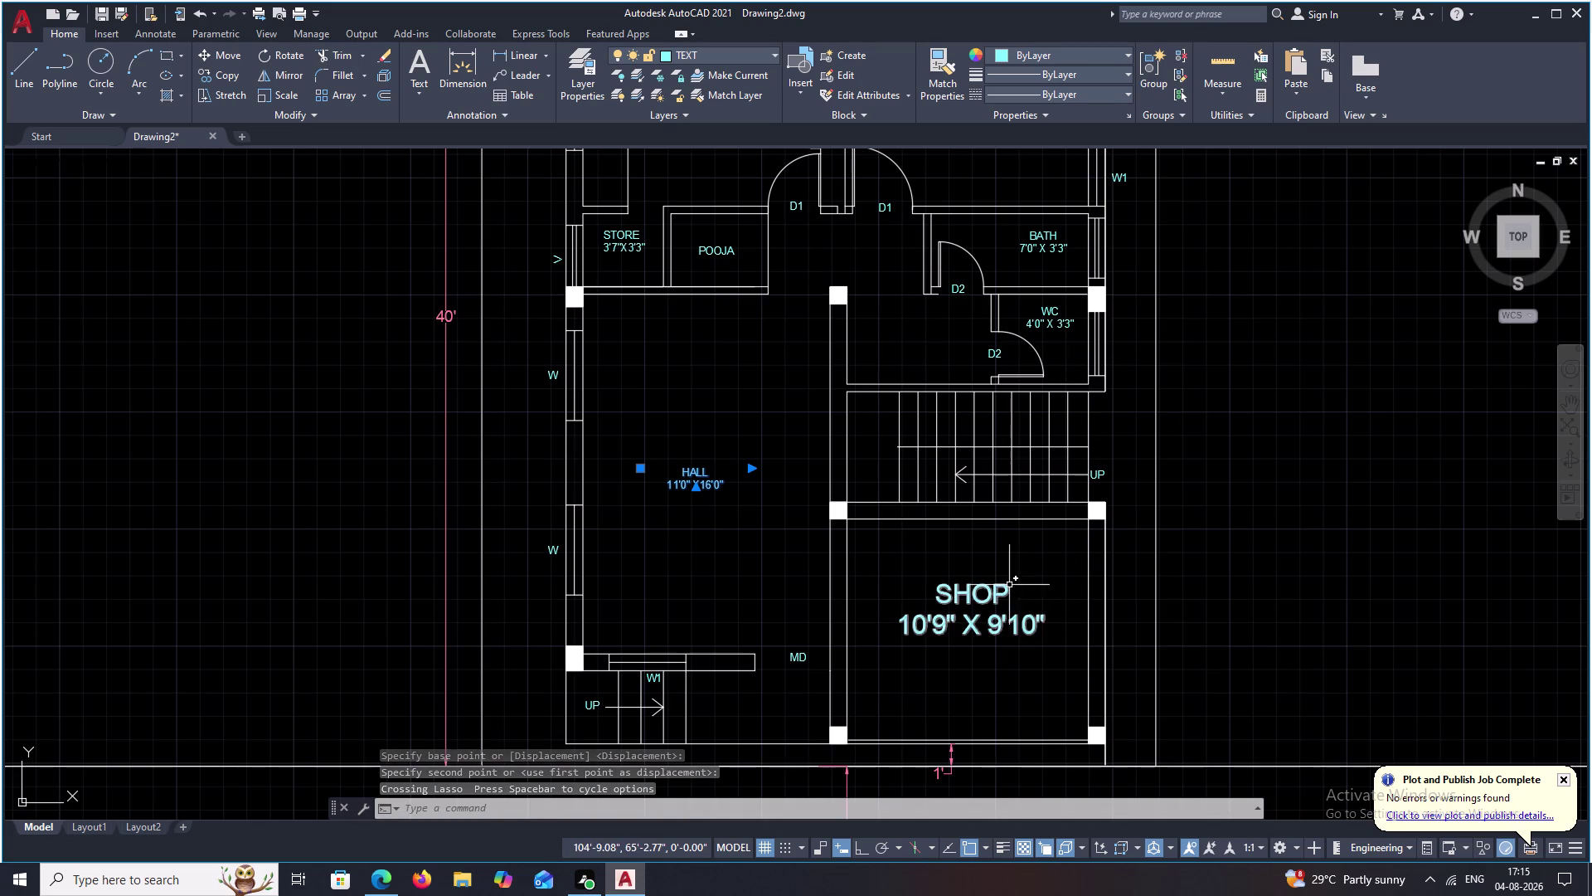
double_click(1059, 314)
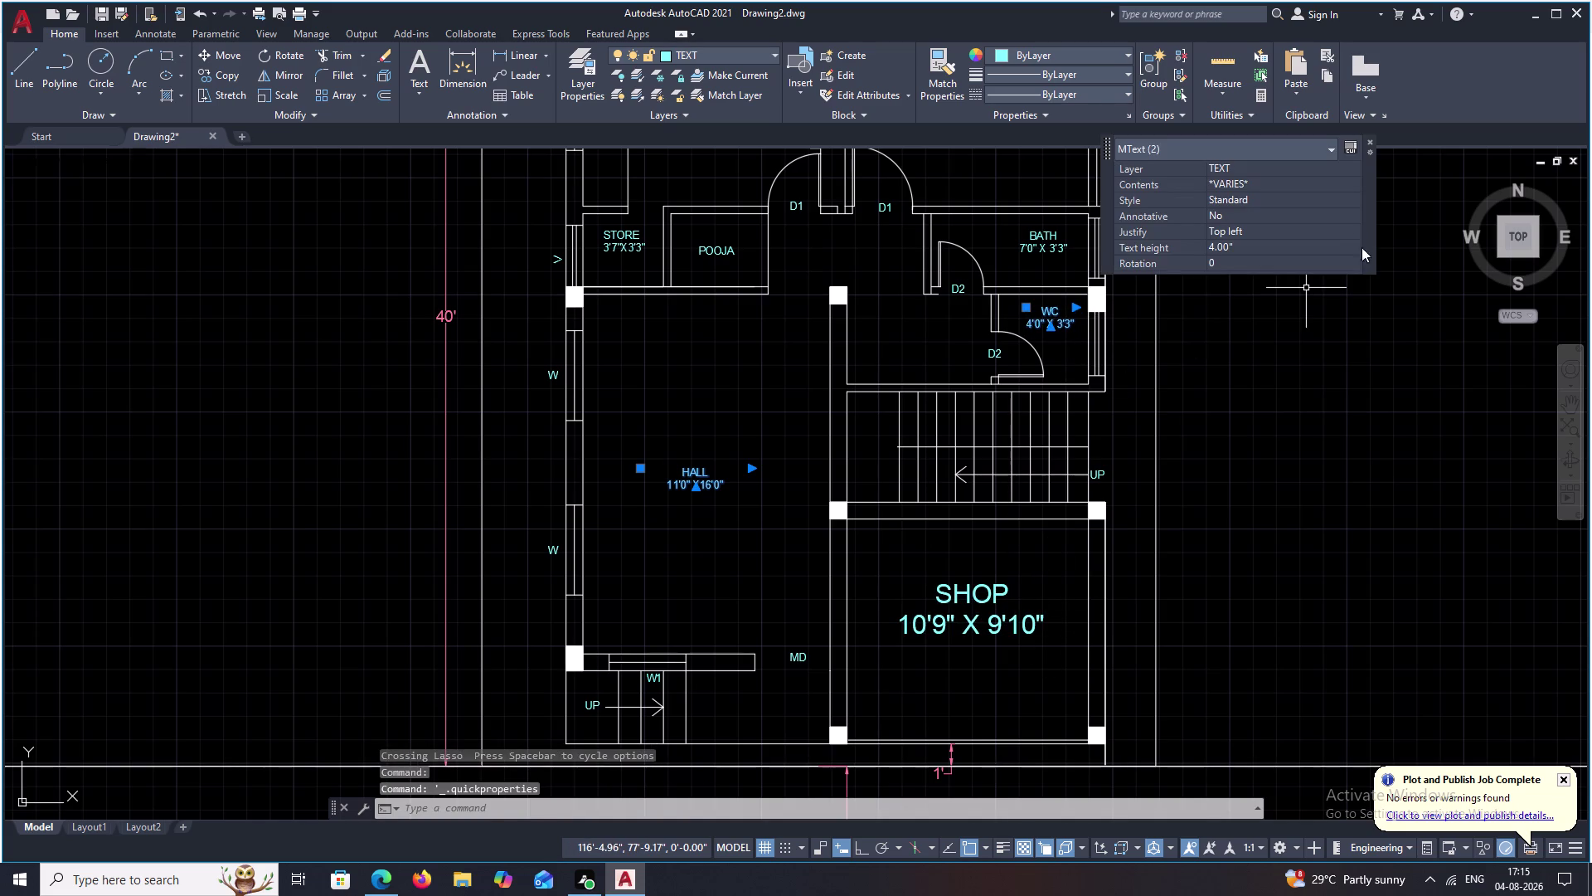
drag(1268, 239, 1189, 243)
key(BackSpace)
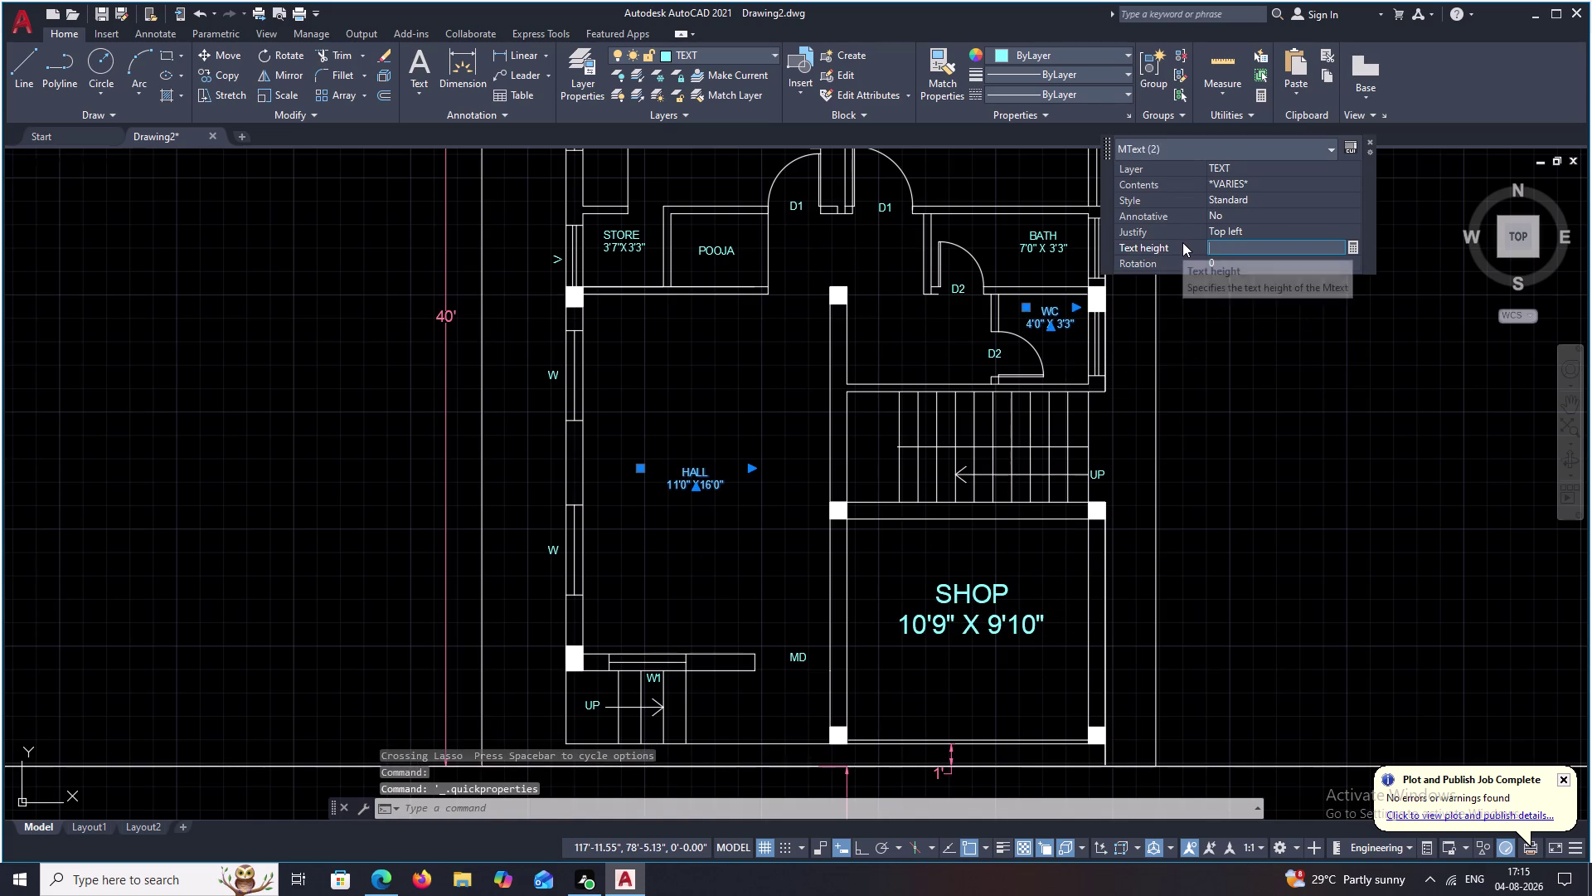
text(411)
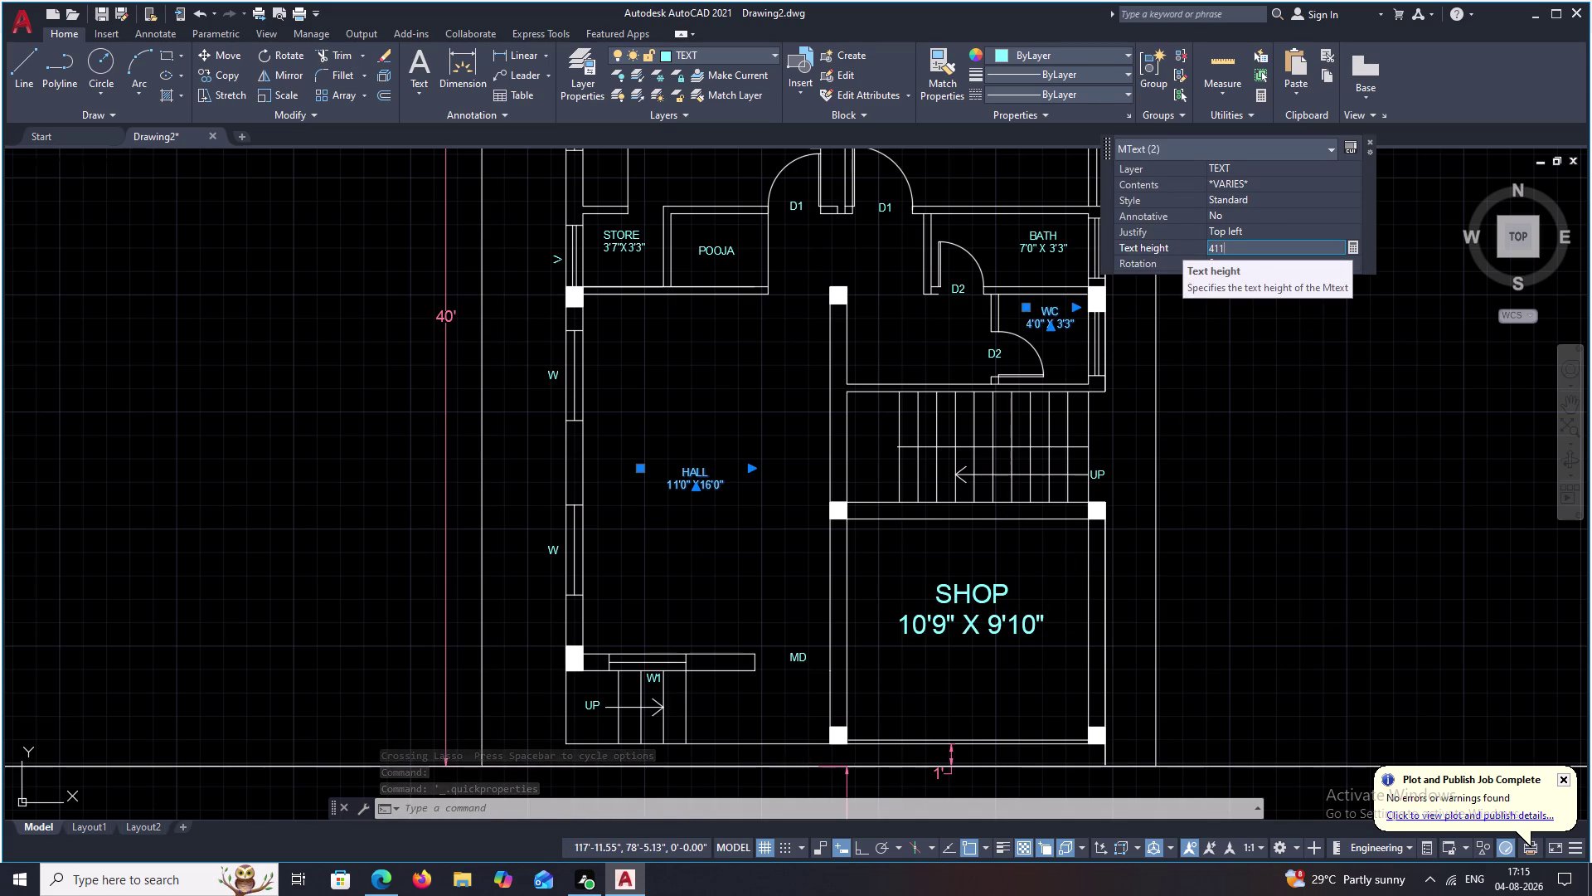
key(BackSpace)
key(BackSpace)
key(BackSpace)
text(10)
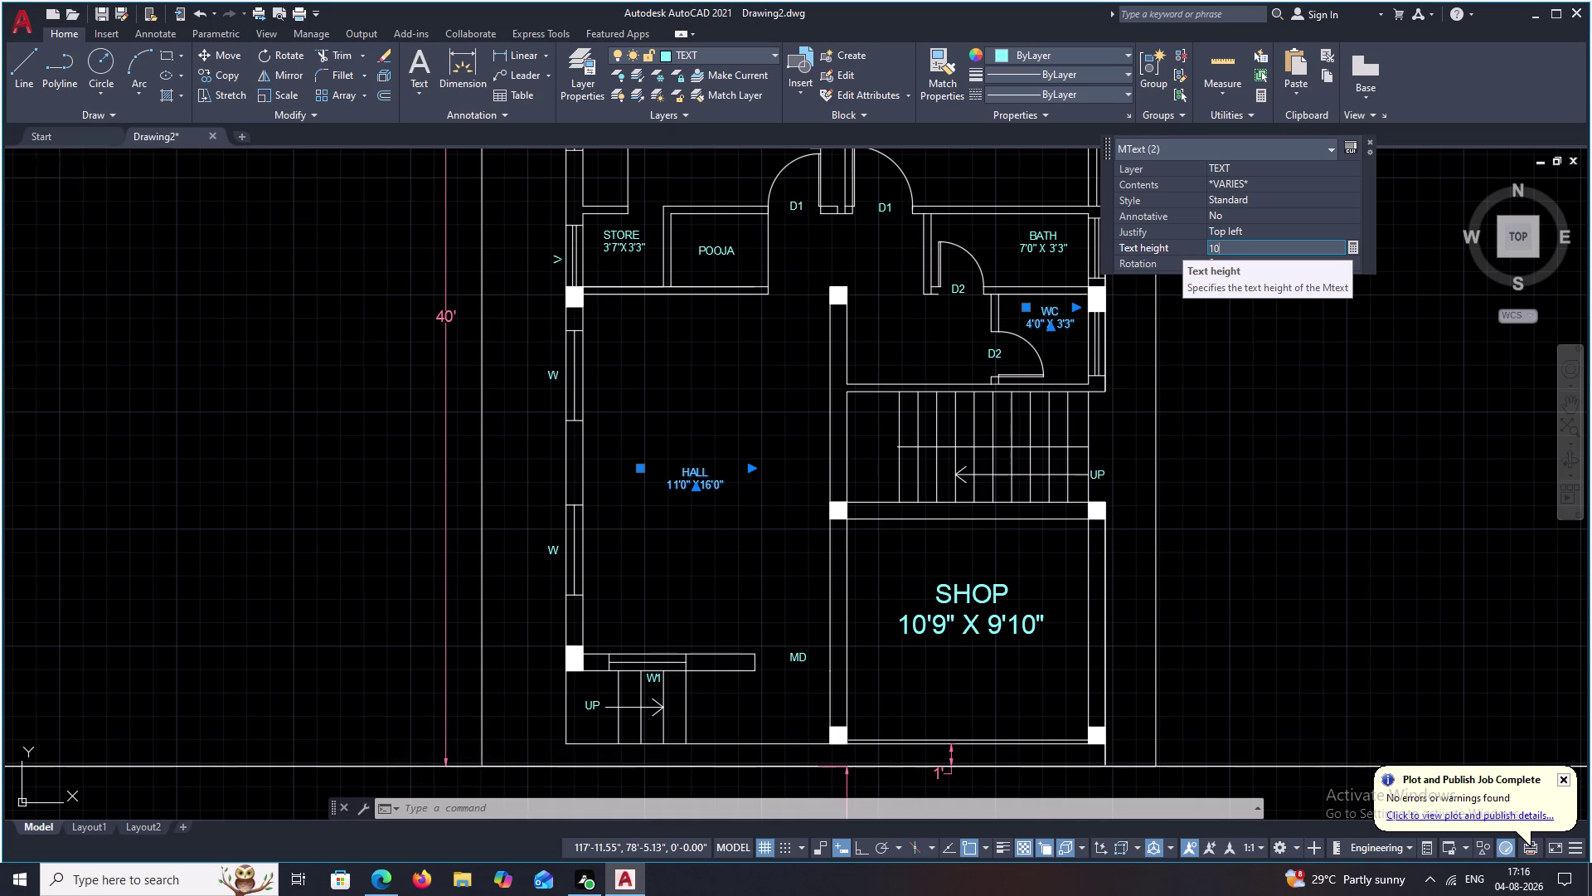
click(1304, 397)
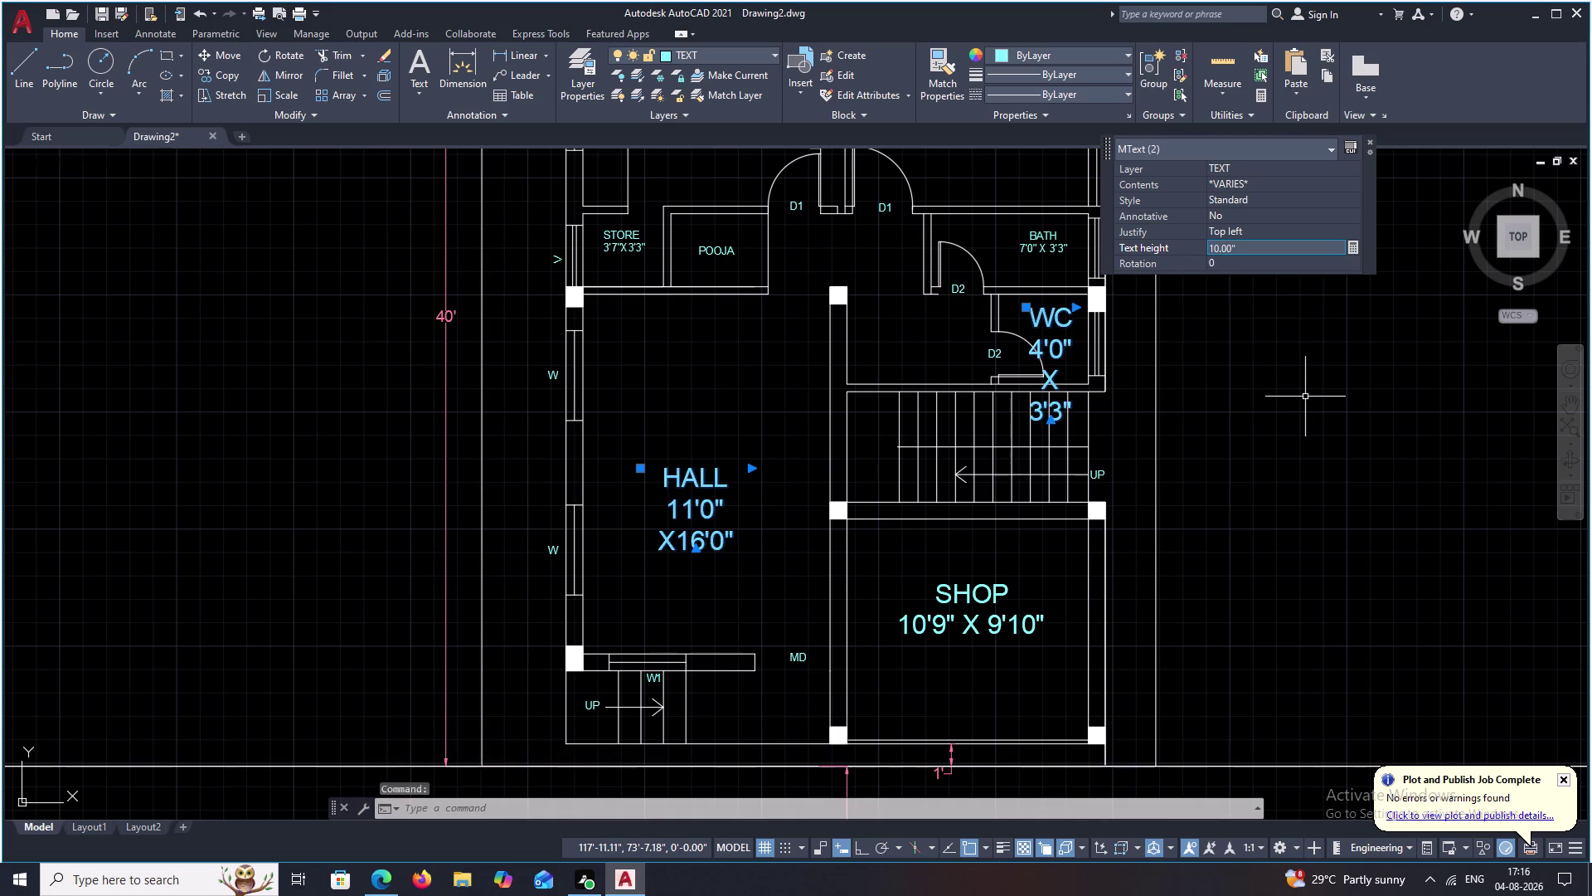
Undo the height change so HALL and WC return to their original size.
key(Escape)
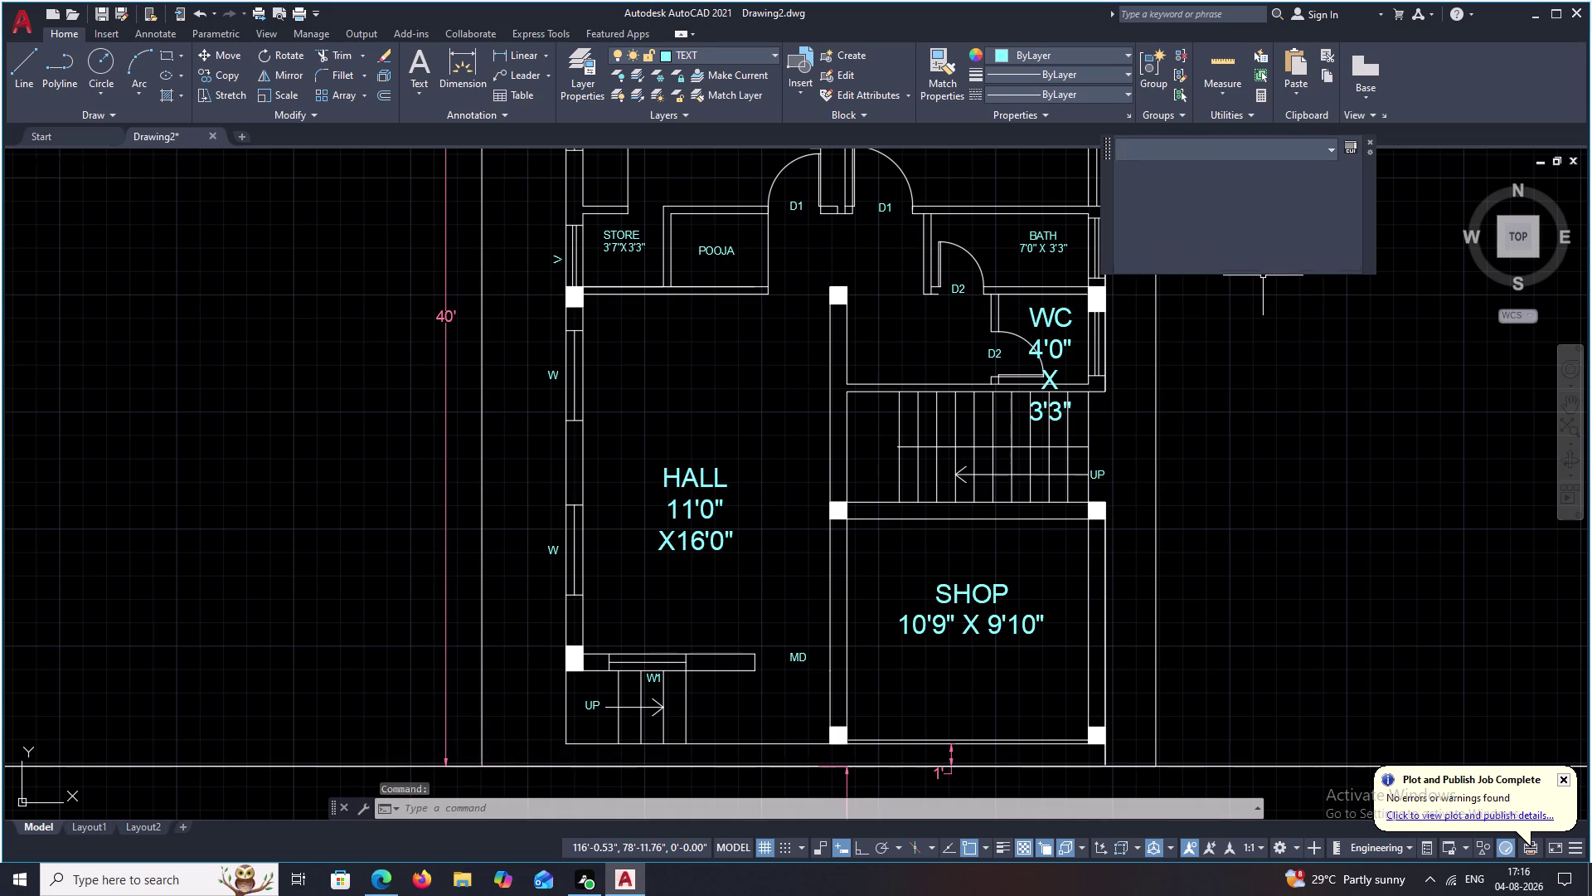
key(ctrl+z)
key(ctrl+z)
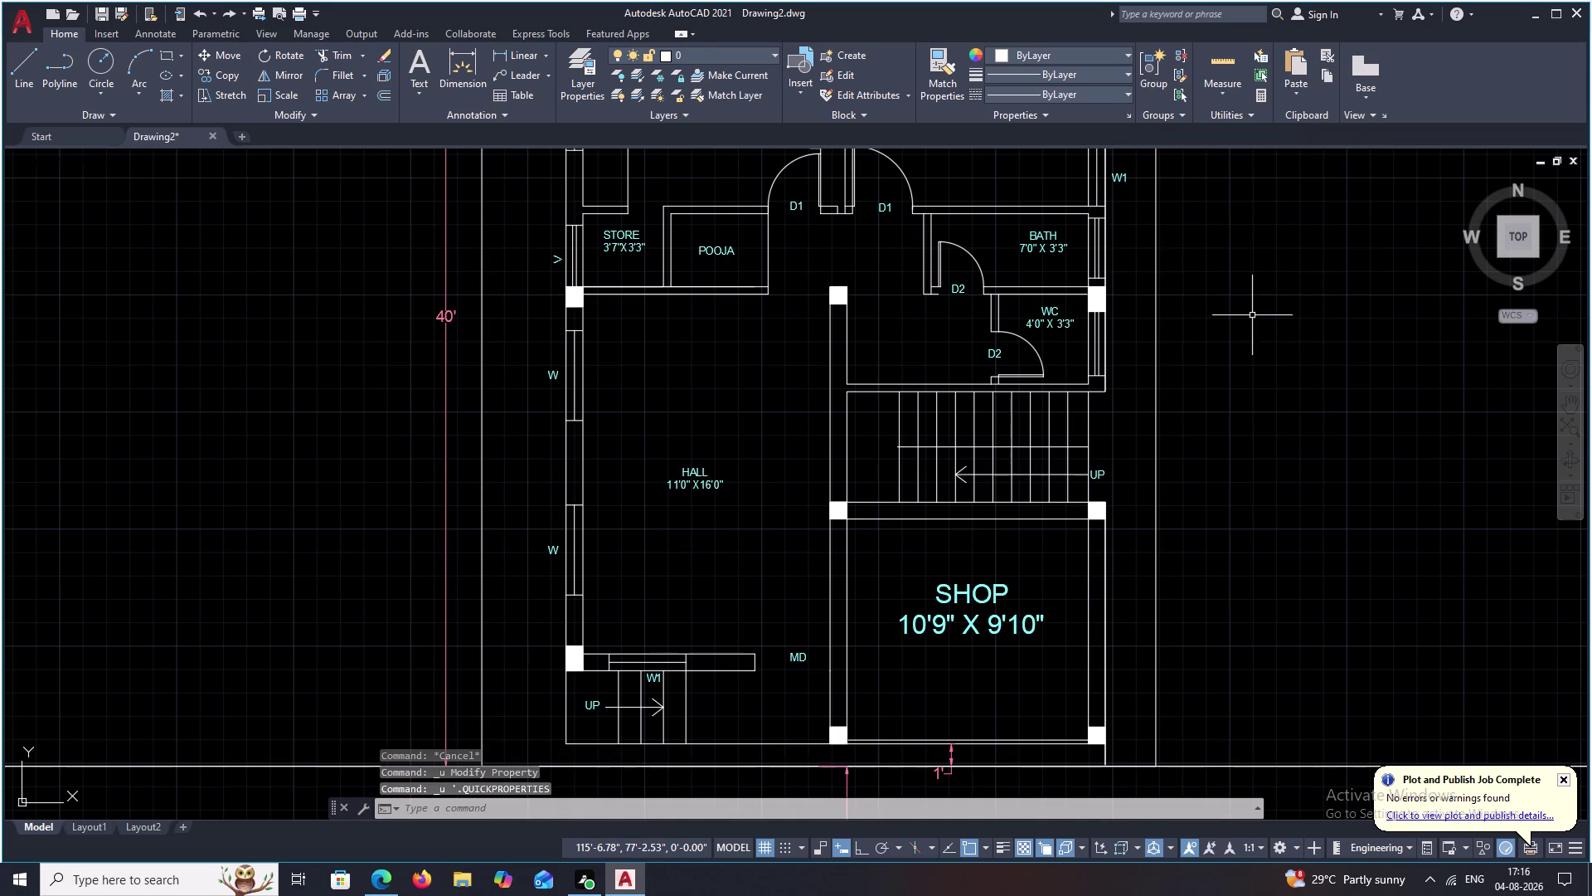
key(ctrl+z)
key(ctrl+z)
key(ctrl+z)
key(ctrl+z)
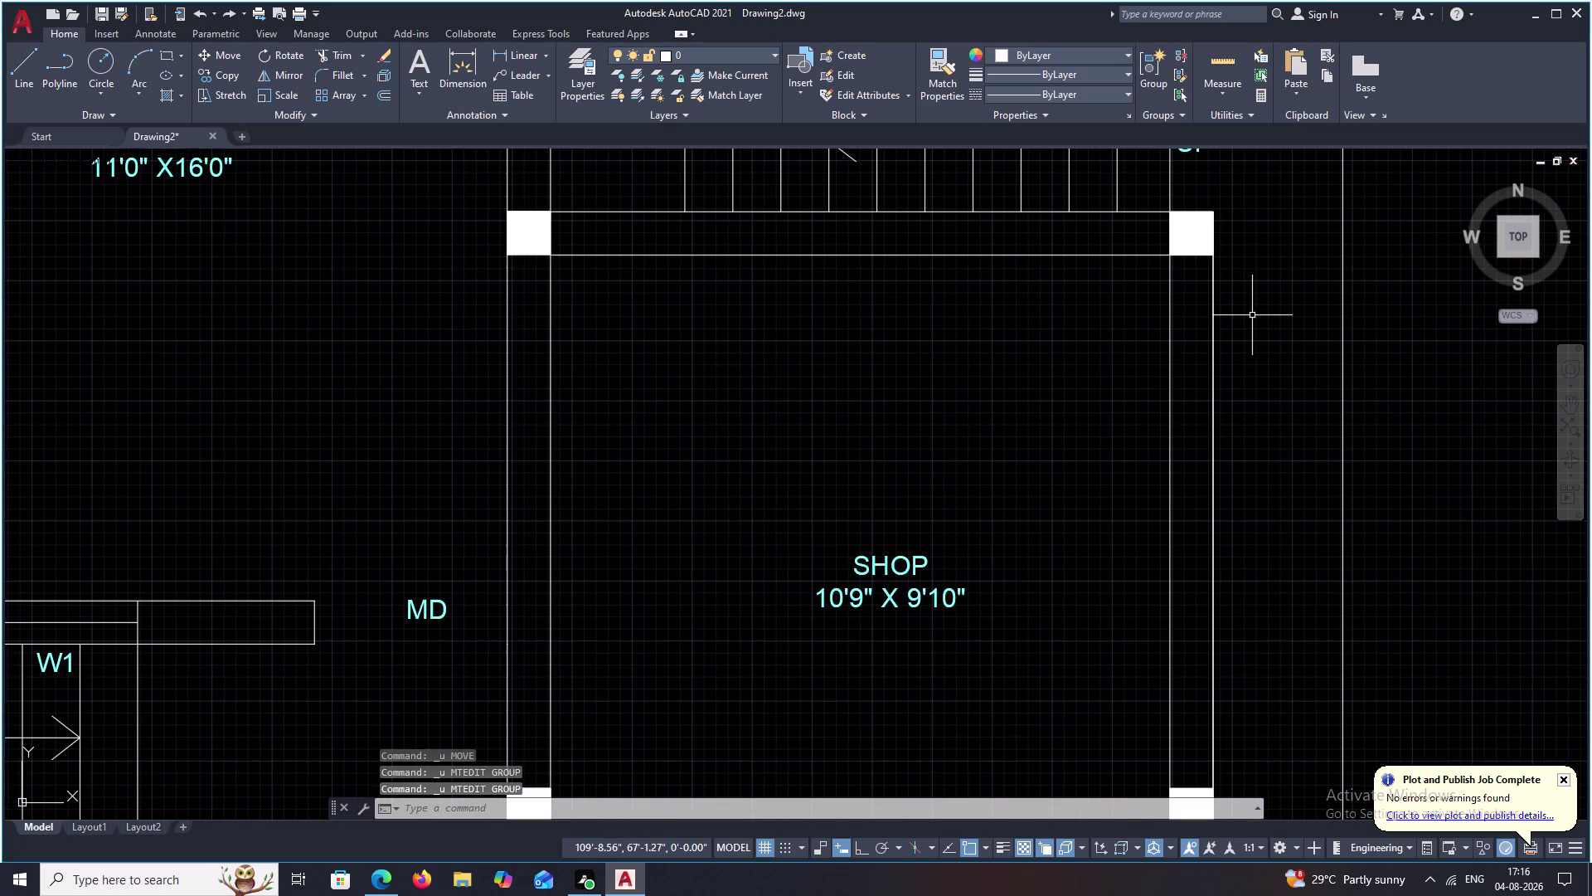
Set all of the WC label's text to a 6-inch height.
drag(1020, 563, 761, 648)
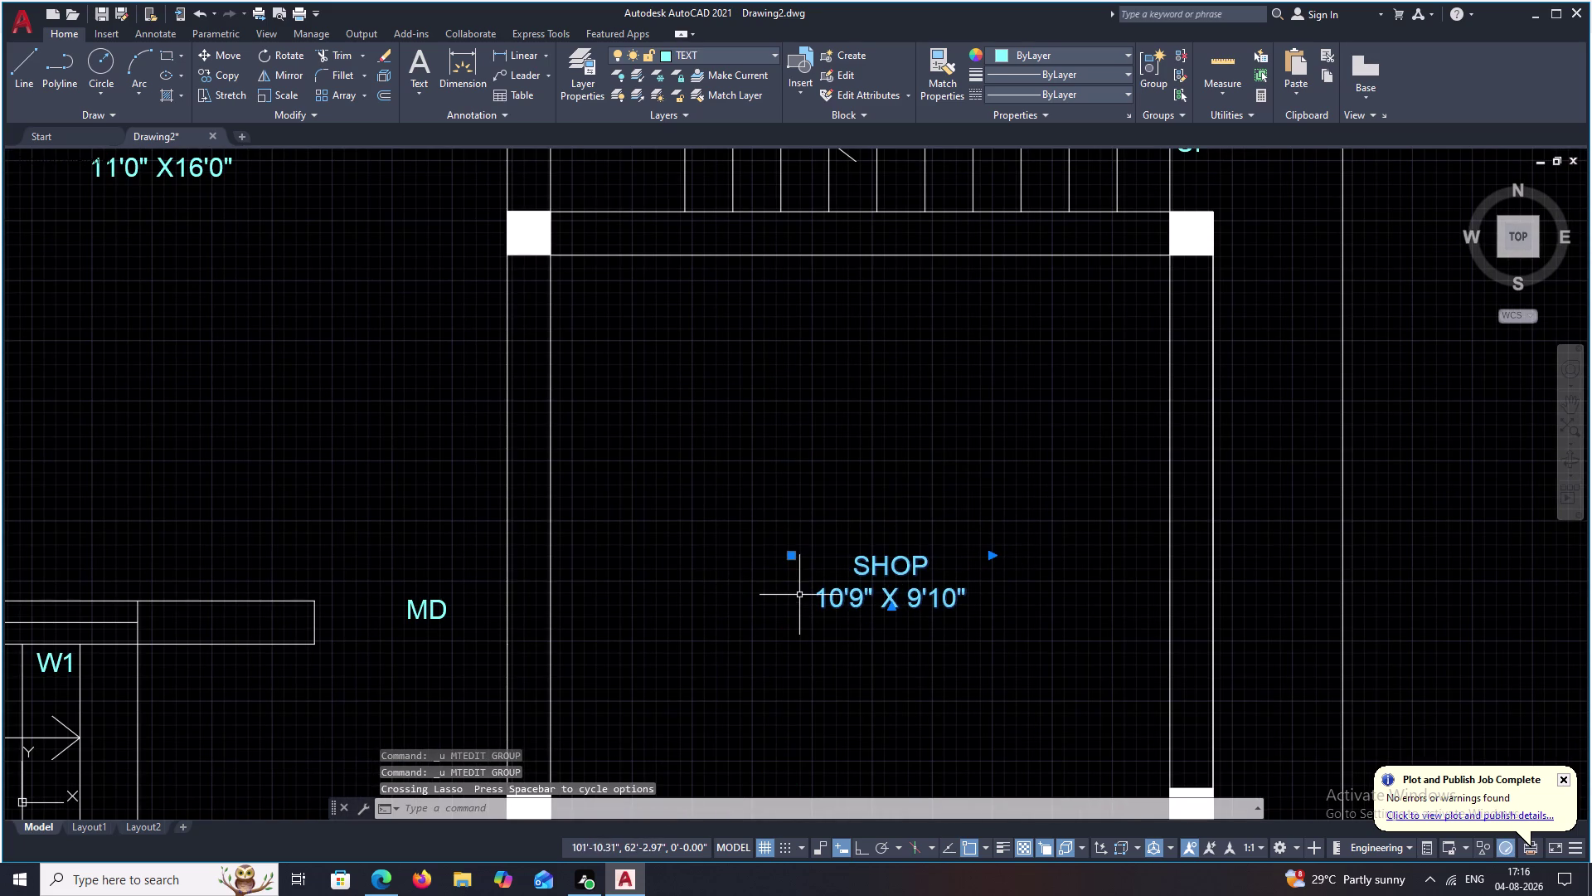
key(Escape)
scroll(down, 3)
middle_drag(945, 452, 951, 688)
scroll(up, 3)
scroll(up, 3)
drag(1053, 275, 1051, 421)
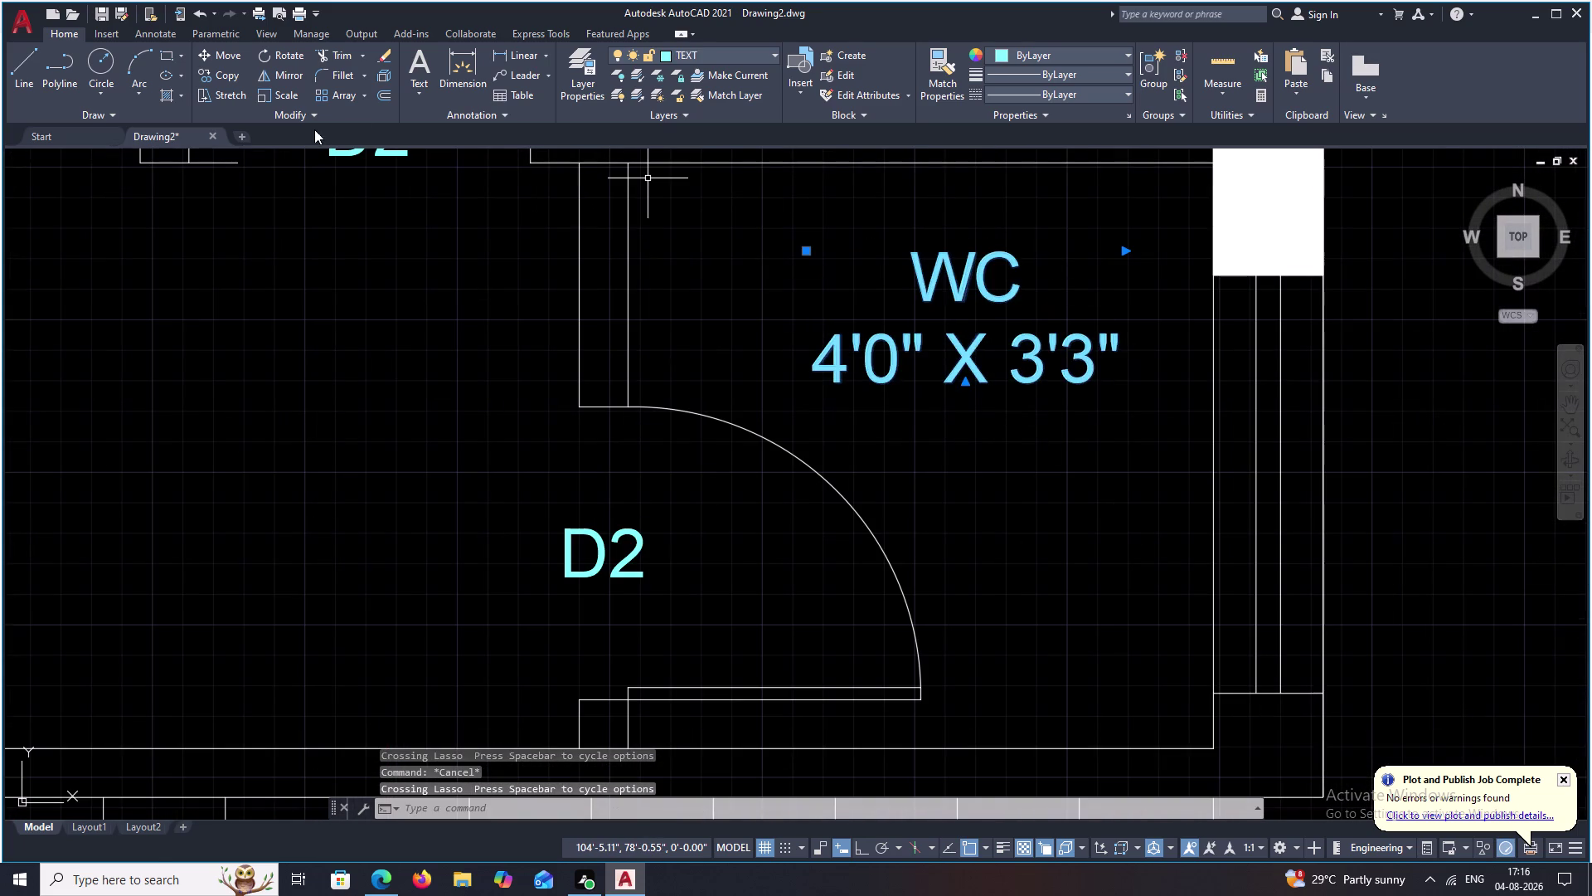
double_click(1044, 362)
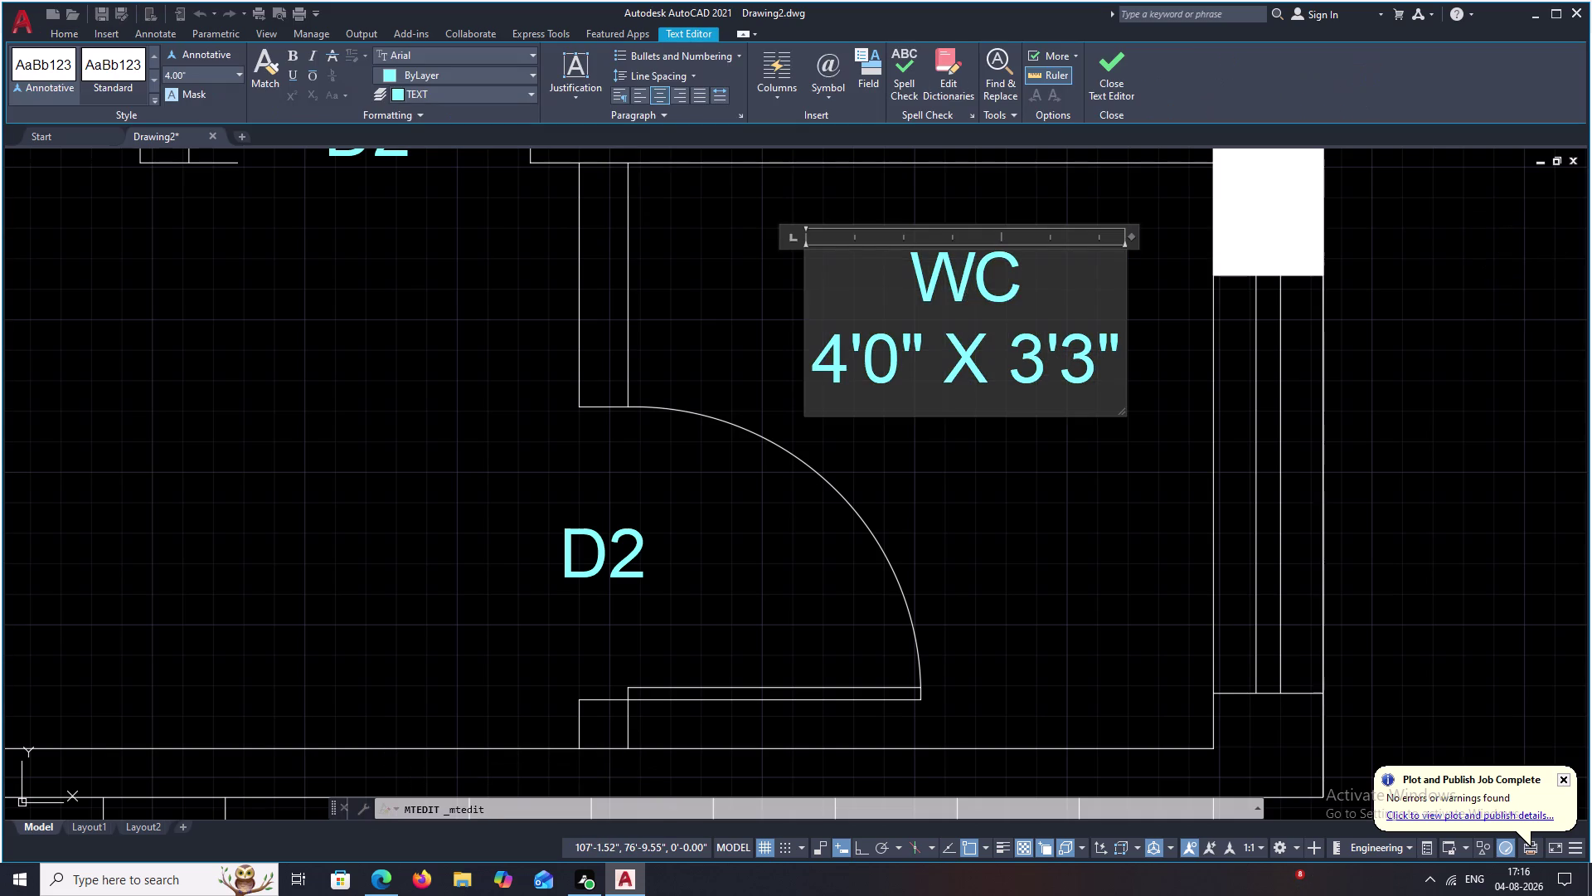
drag(1112, 364, 857, 278)
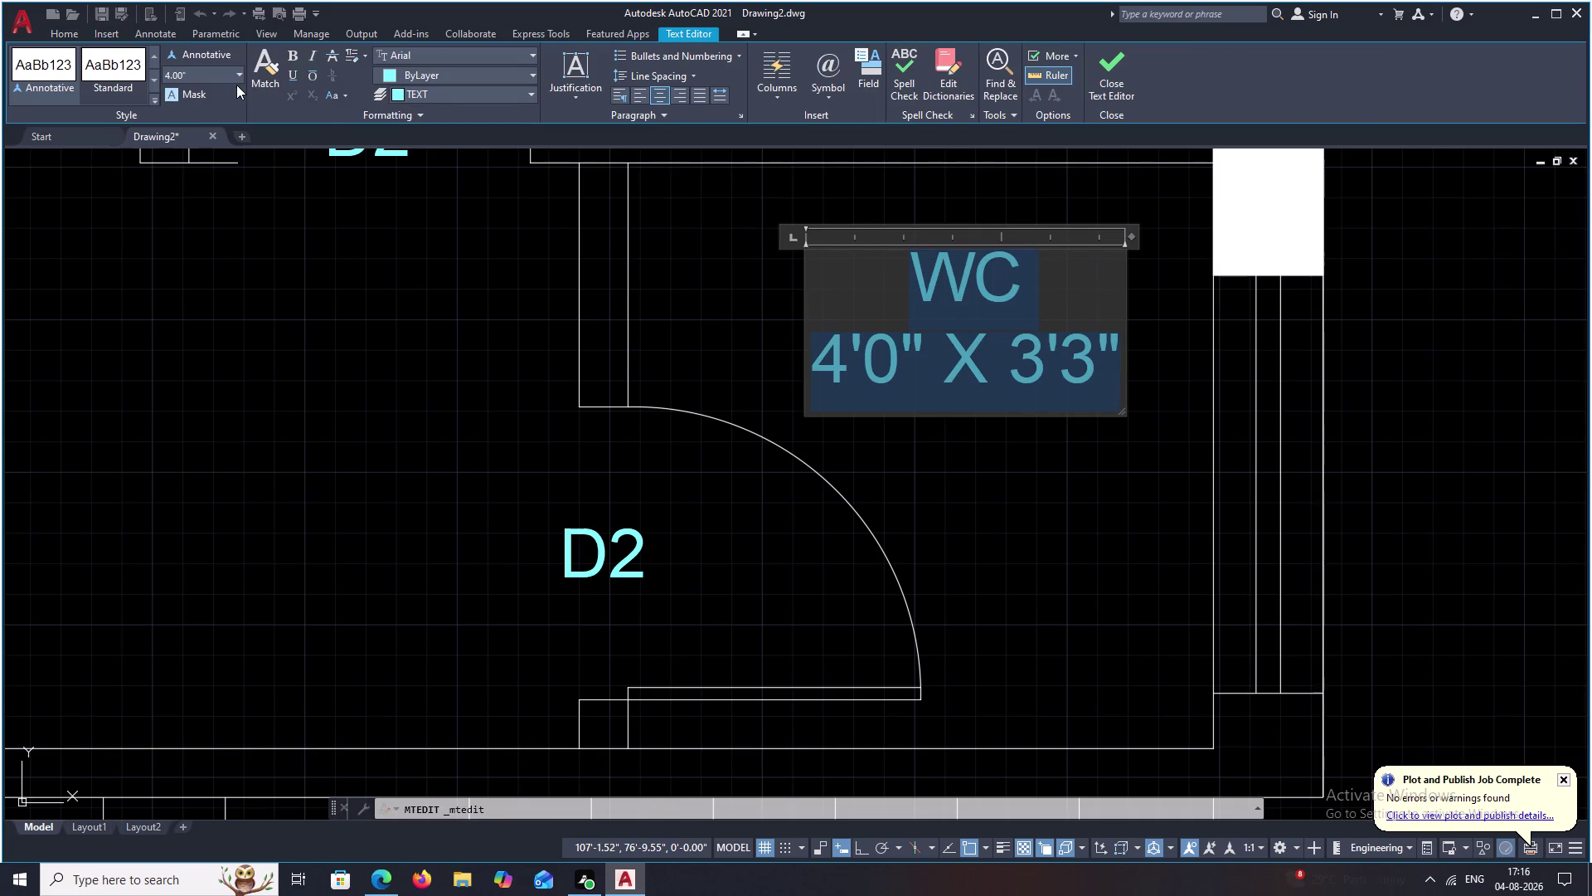
click(236, 74)
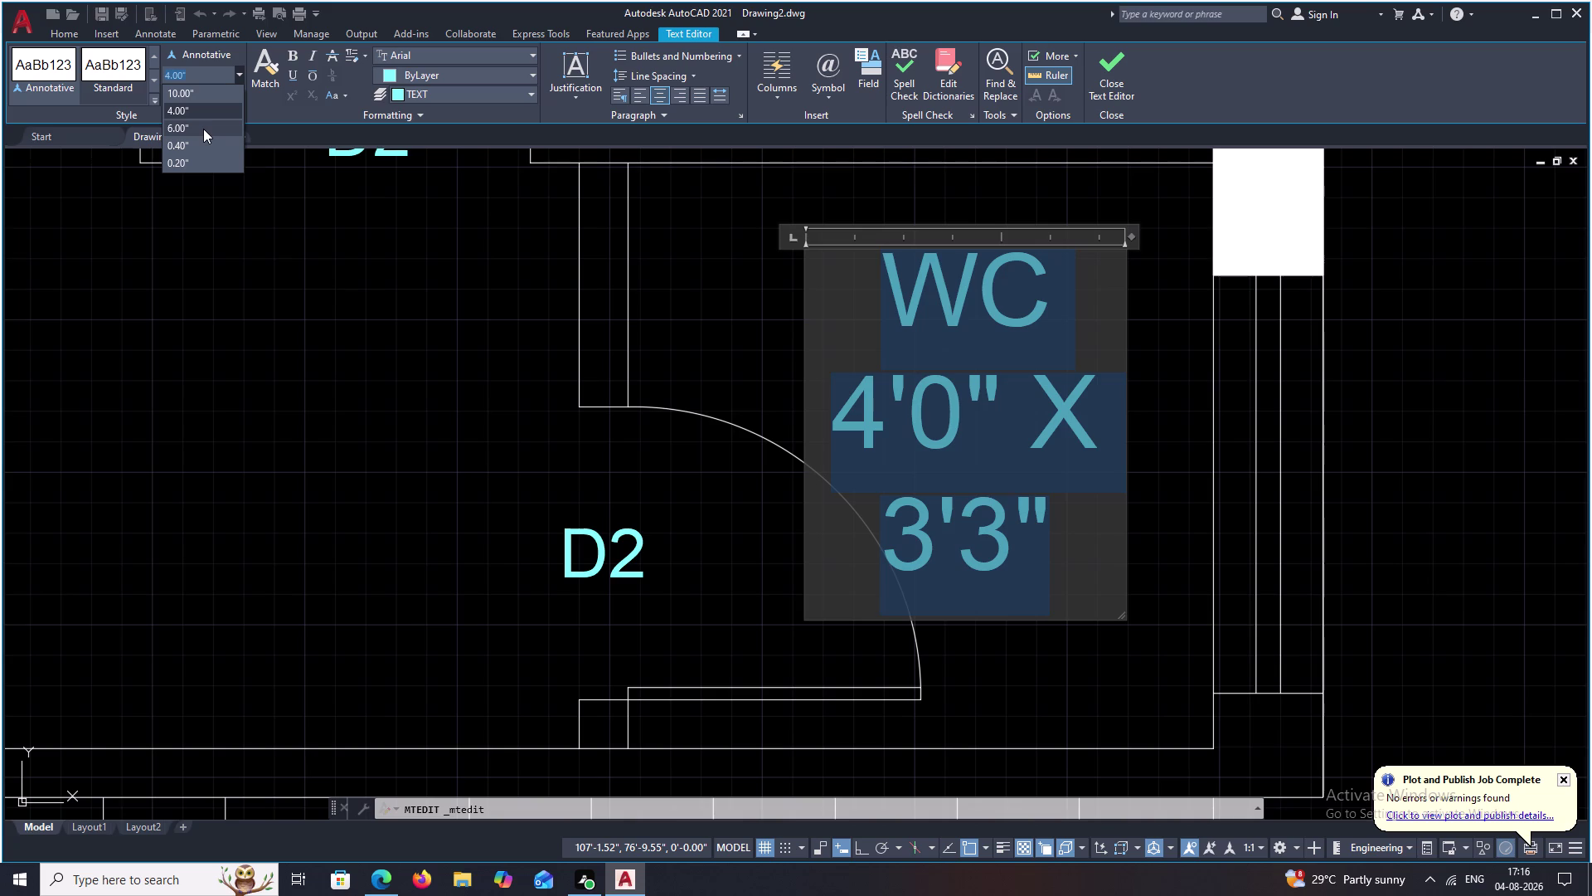
click(203, 129)
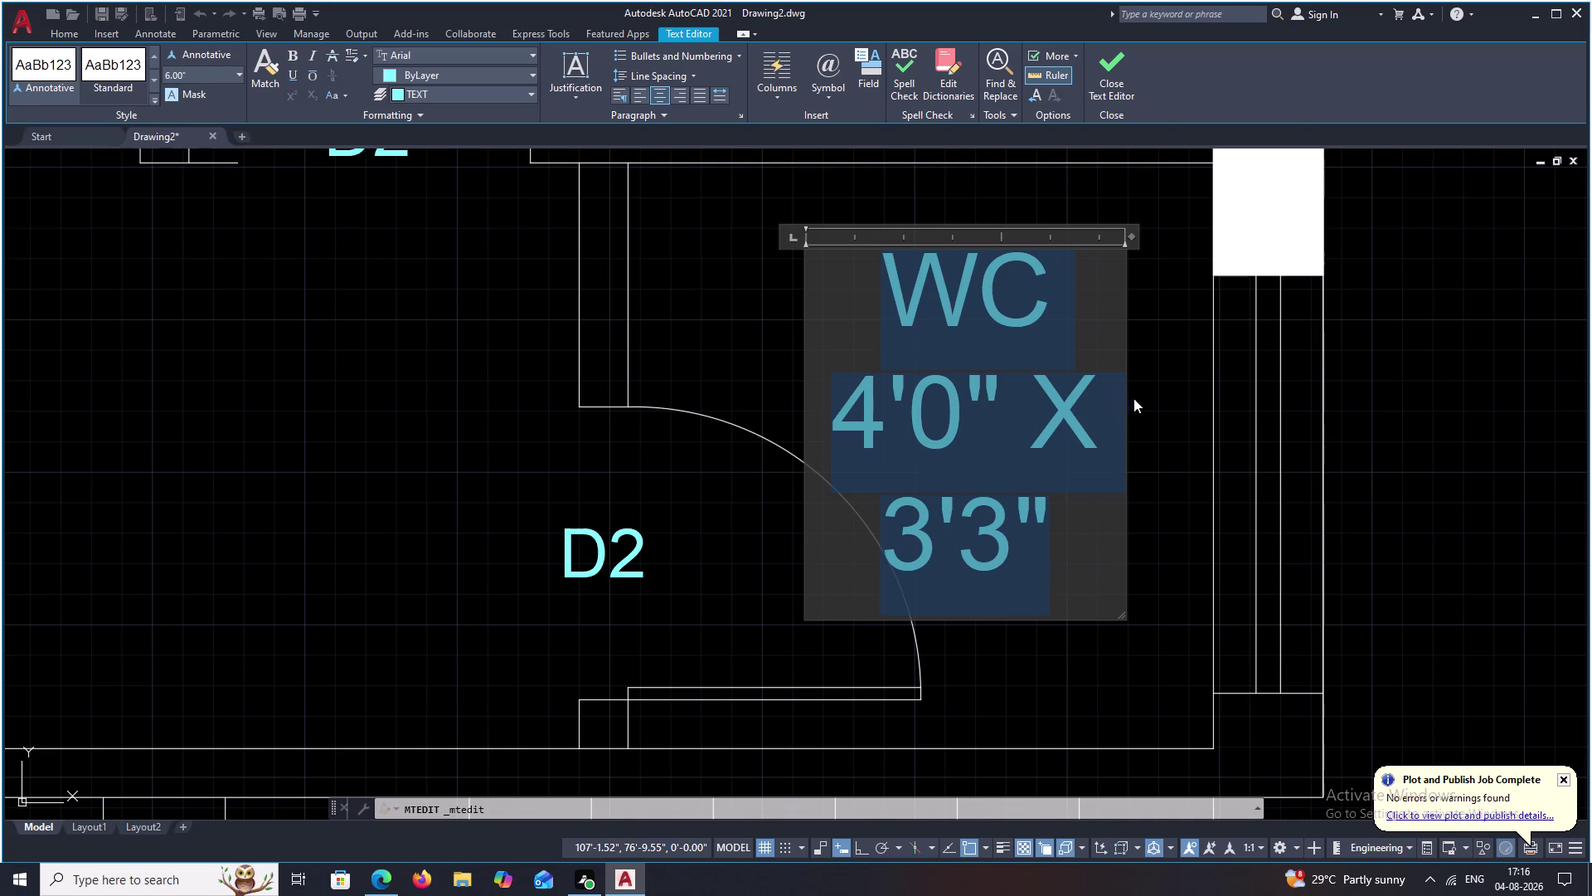
click(1134, 398)
Widen the WC text box so 4'0" X 3'3" fits on one line.
double_click(1059, 407)
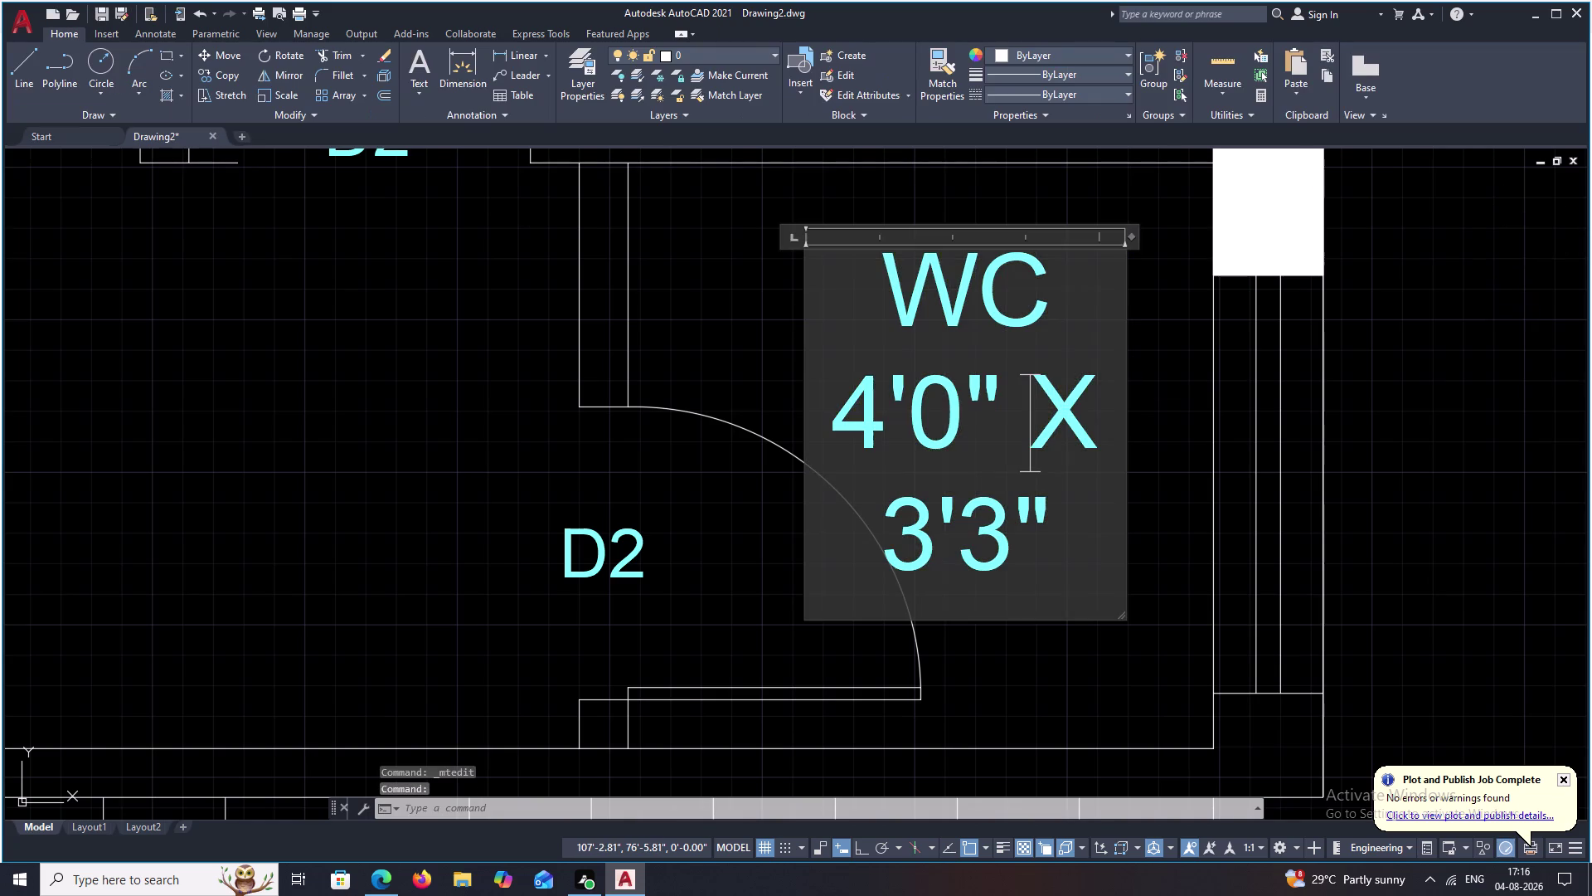
drag(1125, 412, 1395, 379)
click(1139, 541)
key(Escape)
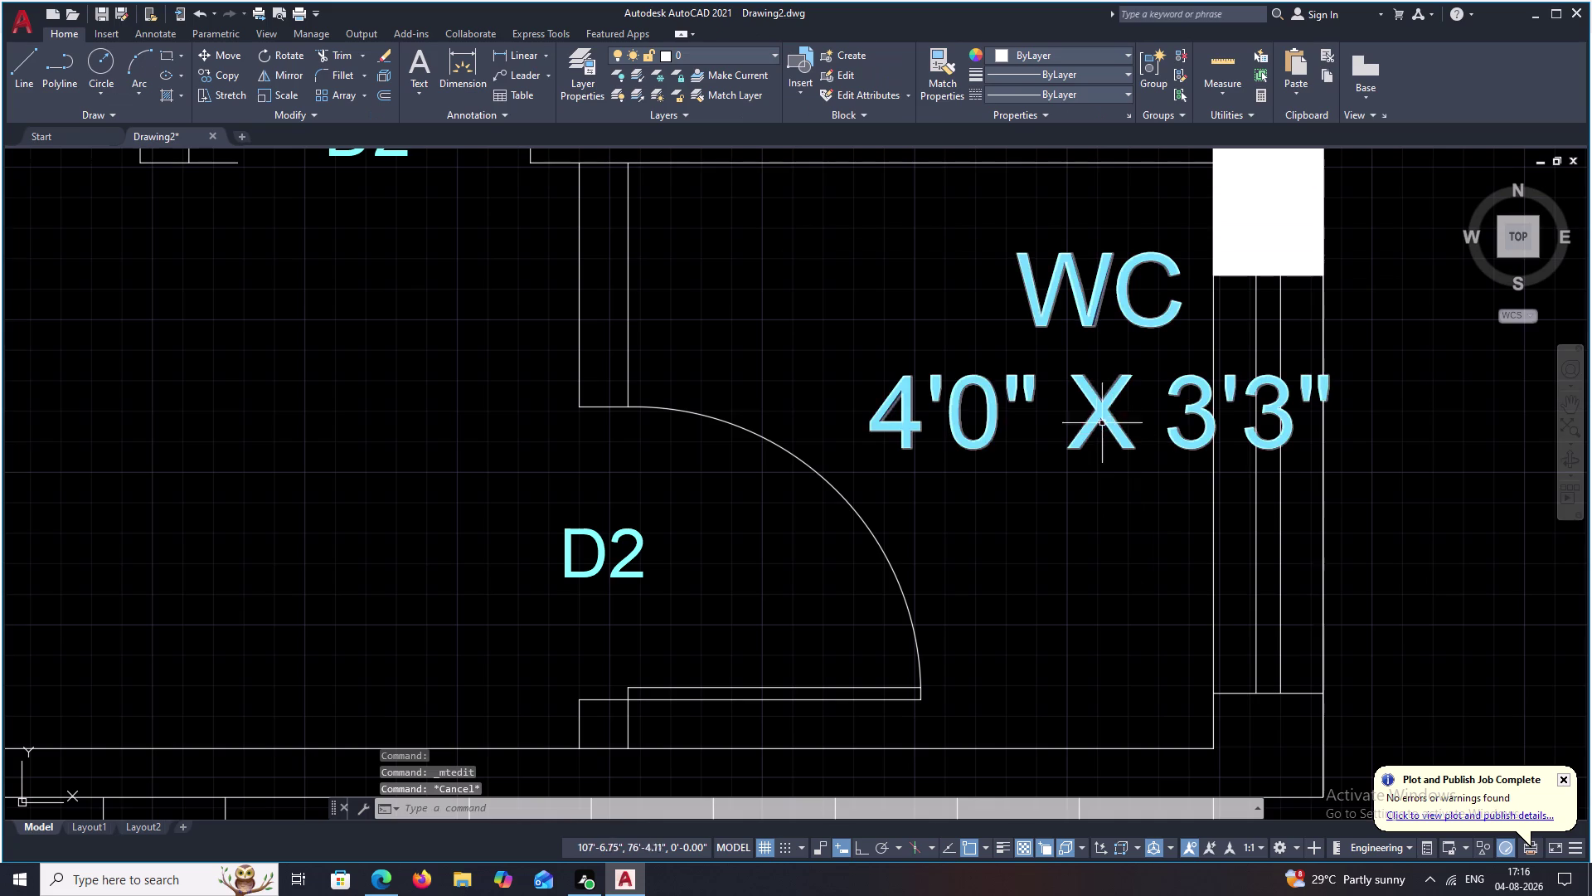
Move the WC label into the WC room with MOVE.
click(1097, 409)
text(M)
key(space)
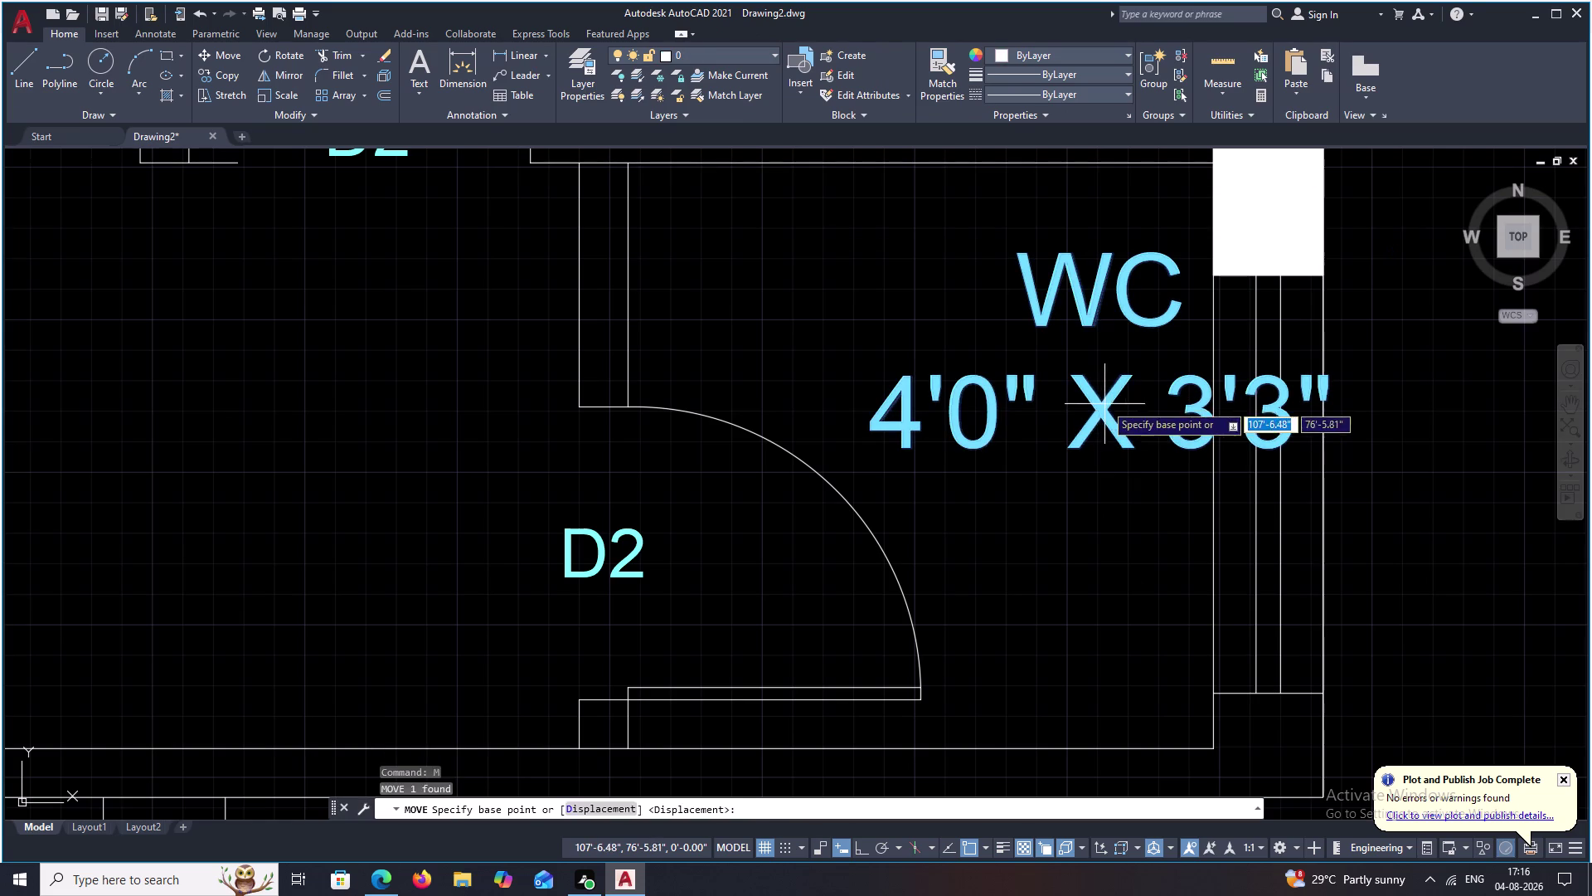
click(1105, 397)
click(957, 327)
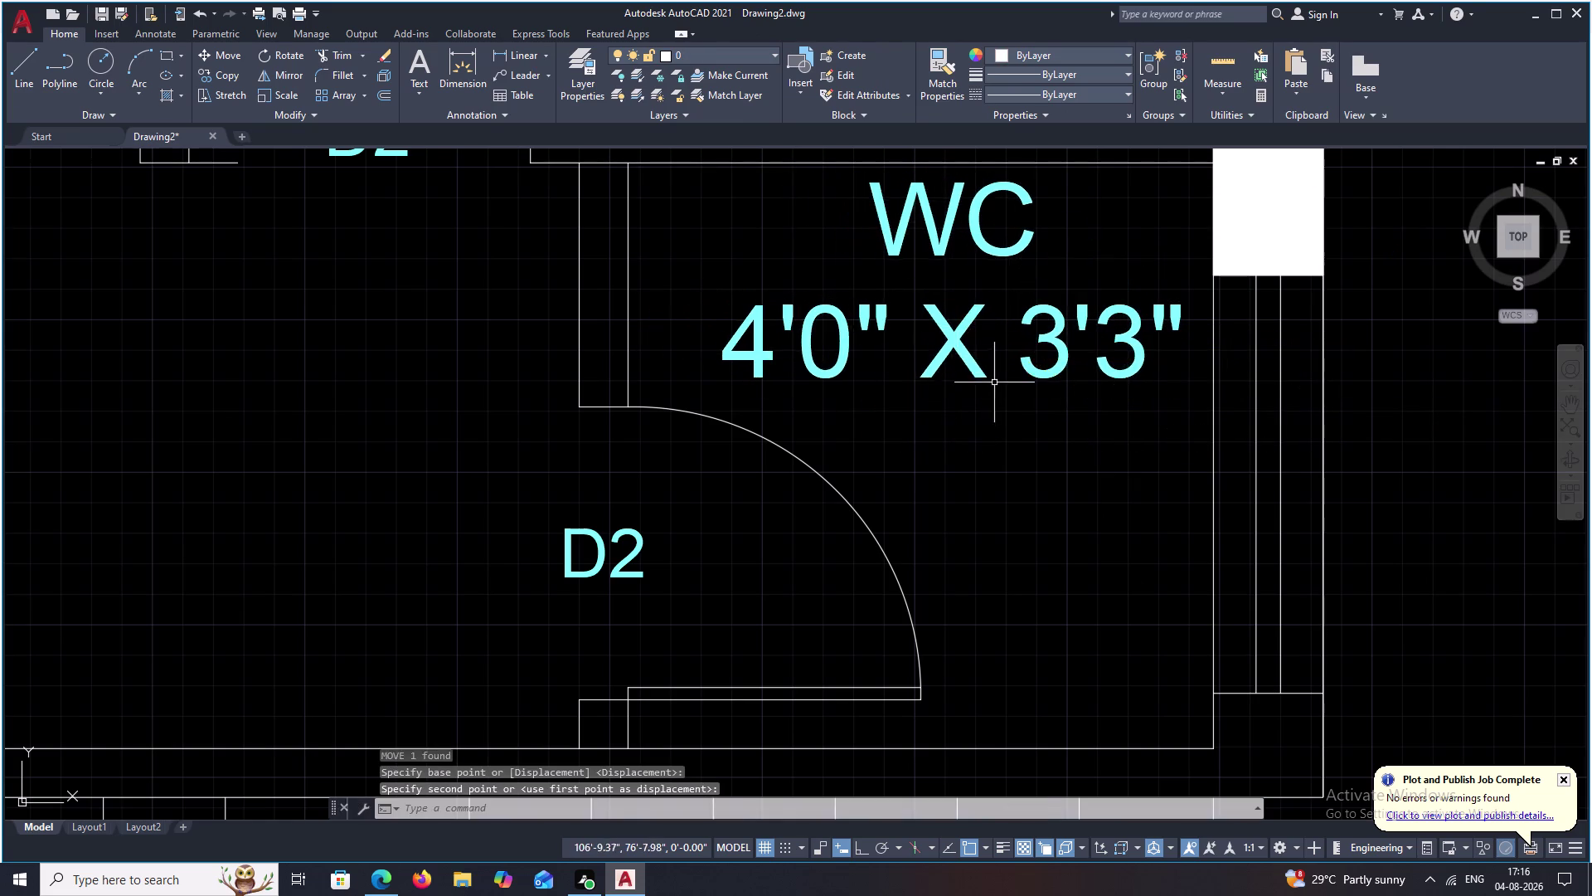
scroll(down, 3)
middle_drag(1009, 421, 1025, 533)
Set the BATH label text to 6-inch height and widen its box.
scroll(up, 3)
double_click(1012, 389)
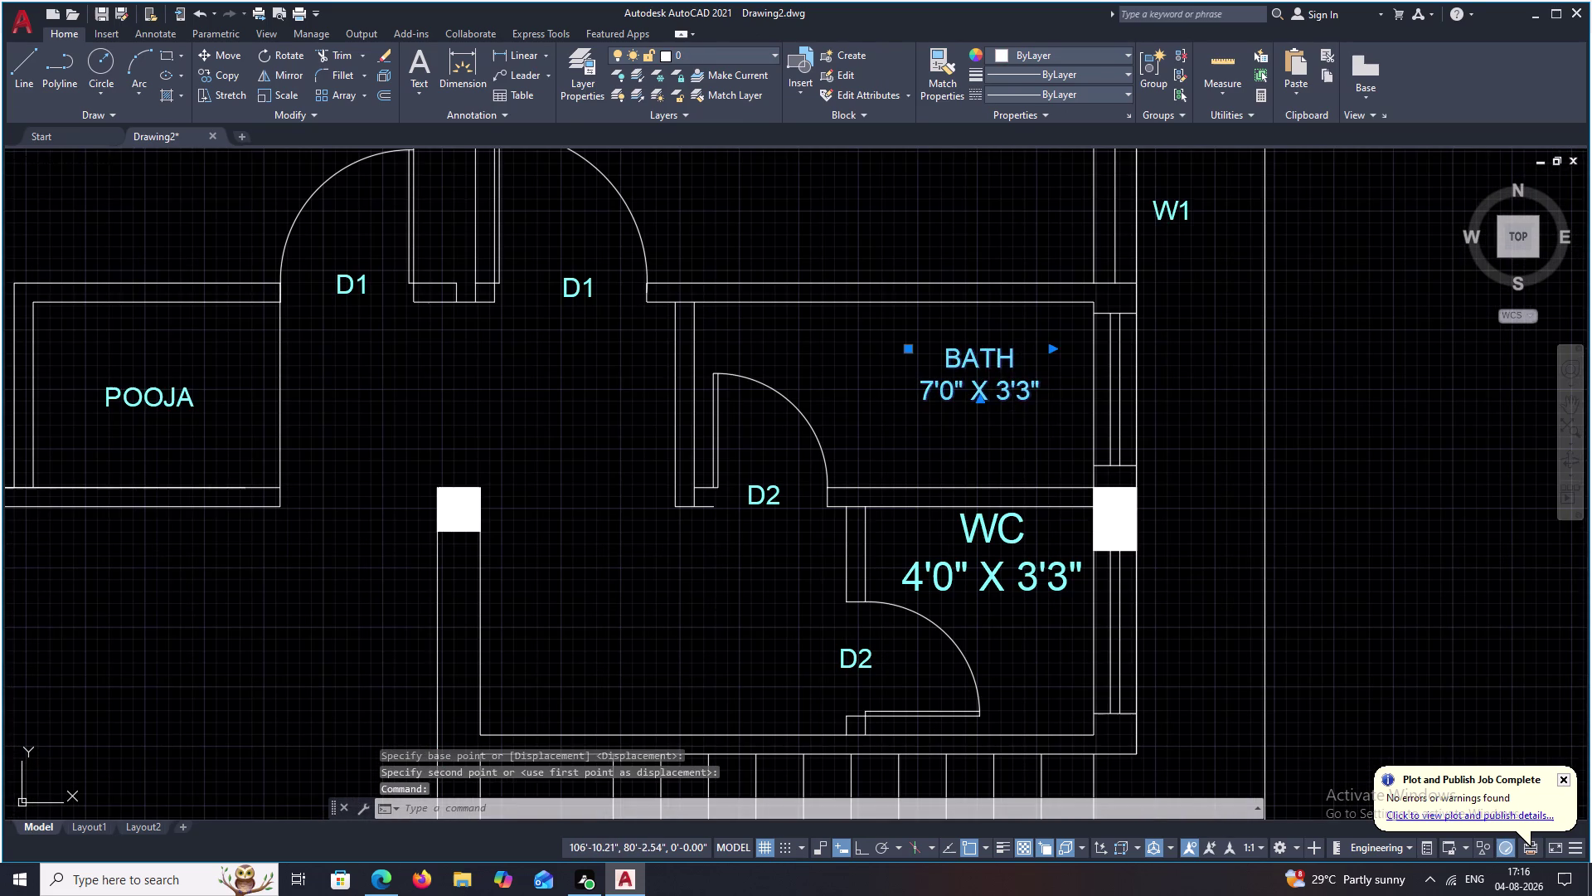
drag(1038, 390, 902, 344)
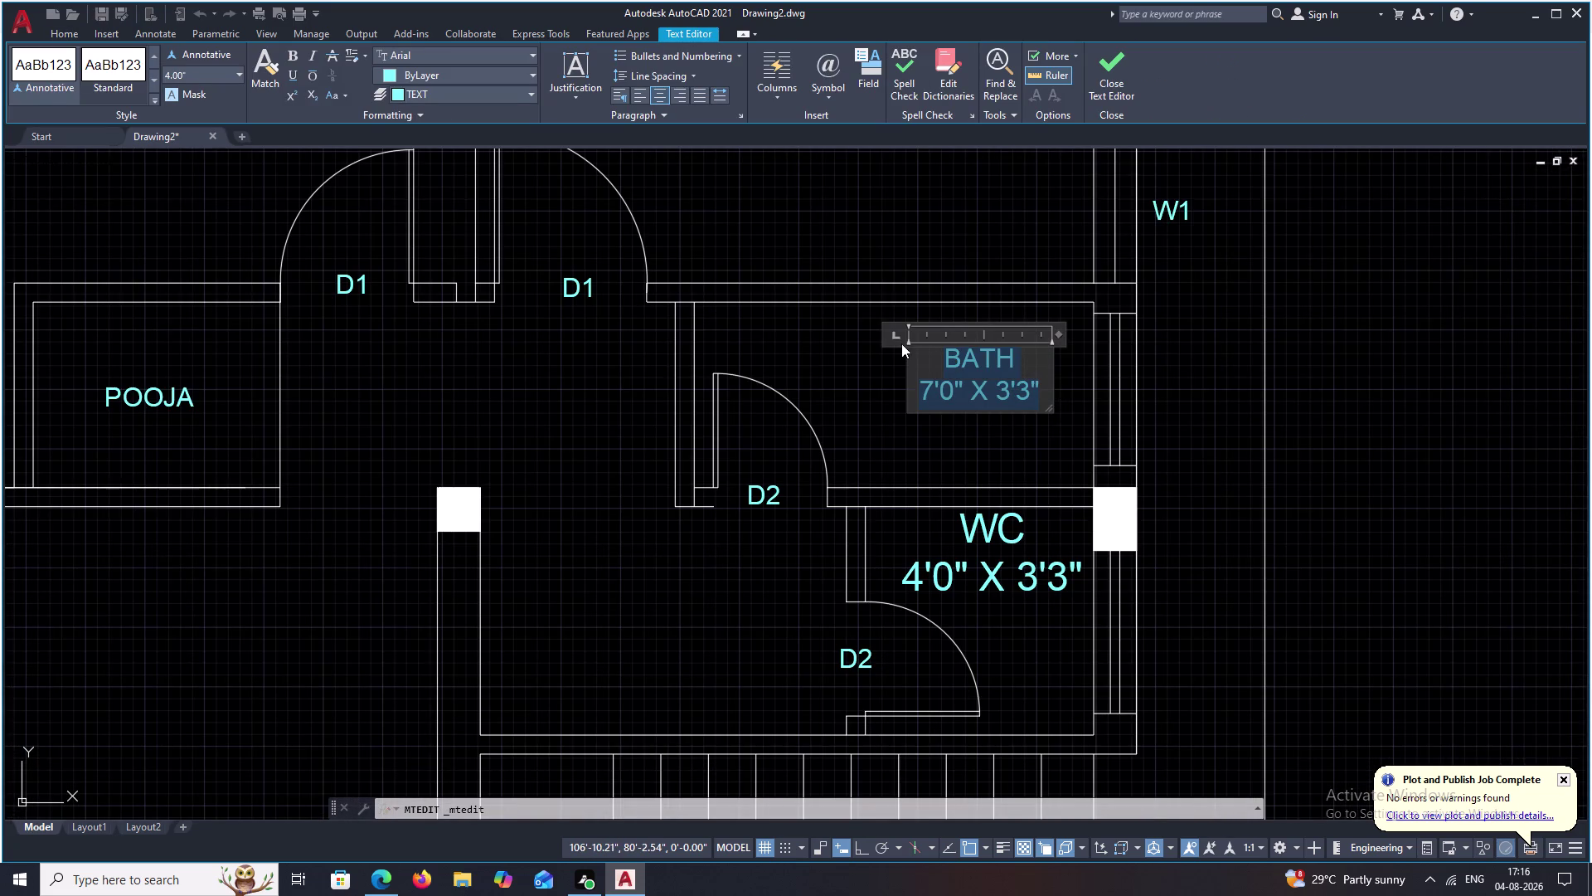
click(239, 76)
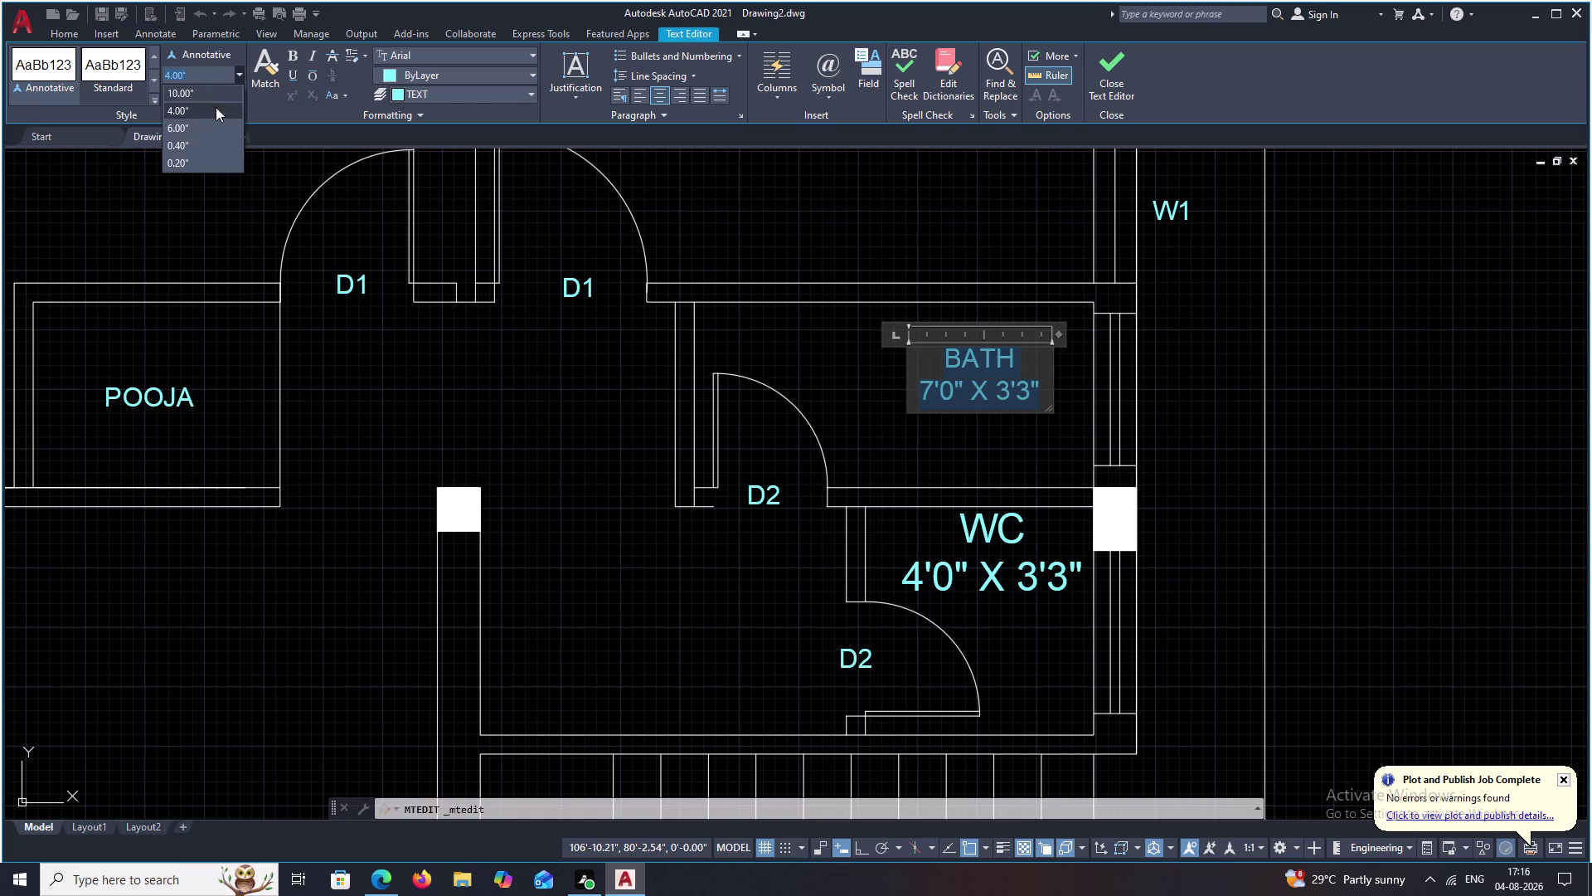
click(208, 127)
click(1059, 425)
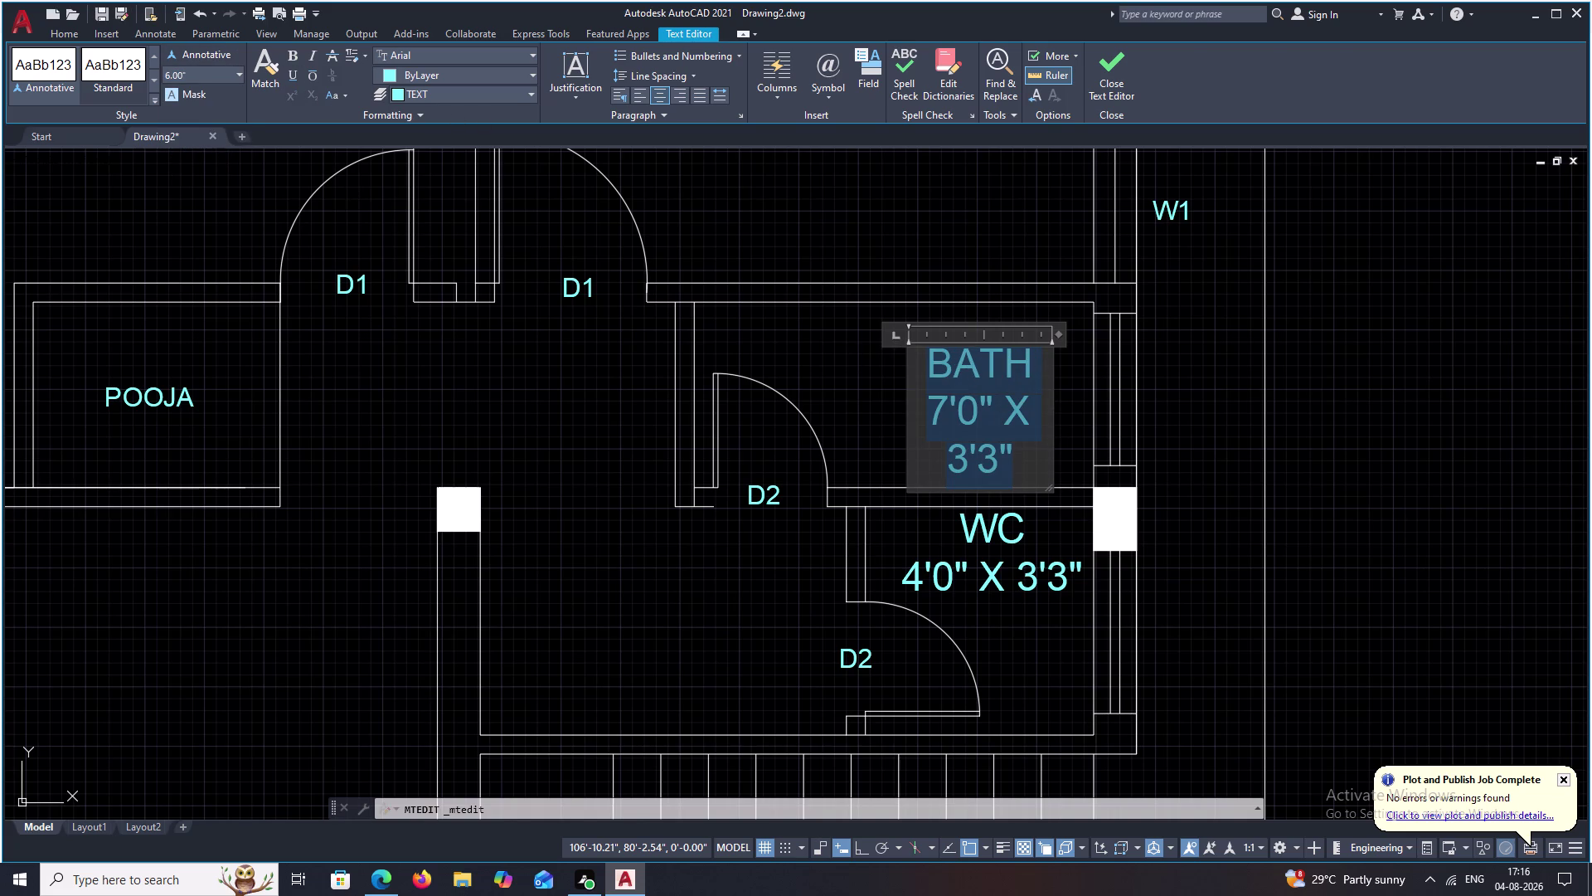
double_click(1031, 421)
drag(1050, 406, 1148, 396)
click(1046, 452)
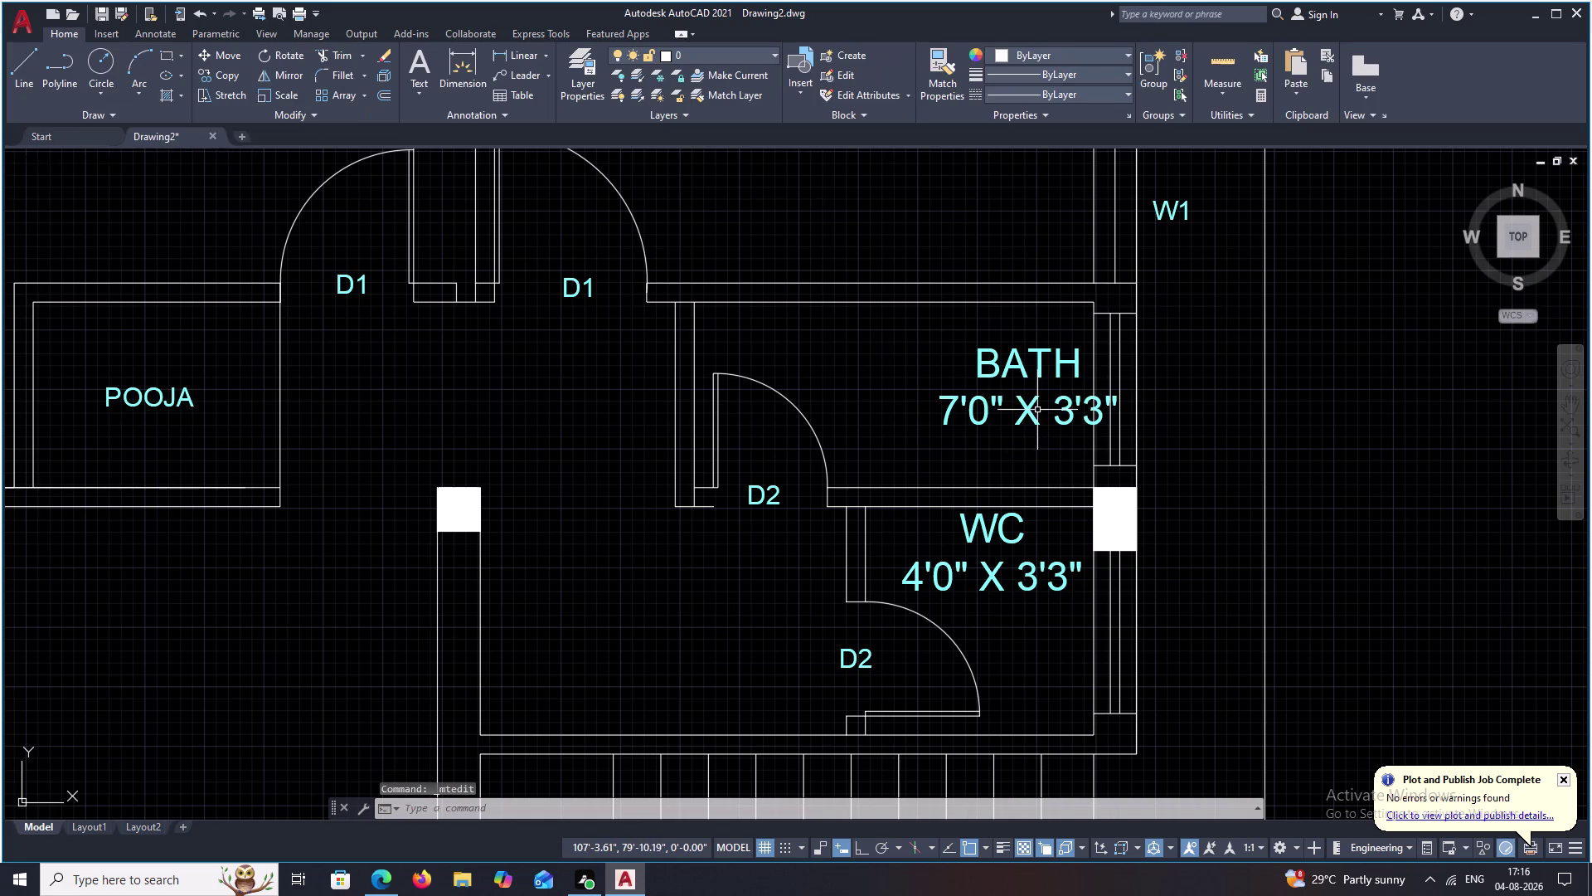
Shift the BATH label leftward in the room.
click(1028, 400)
text(M)
key(space)
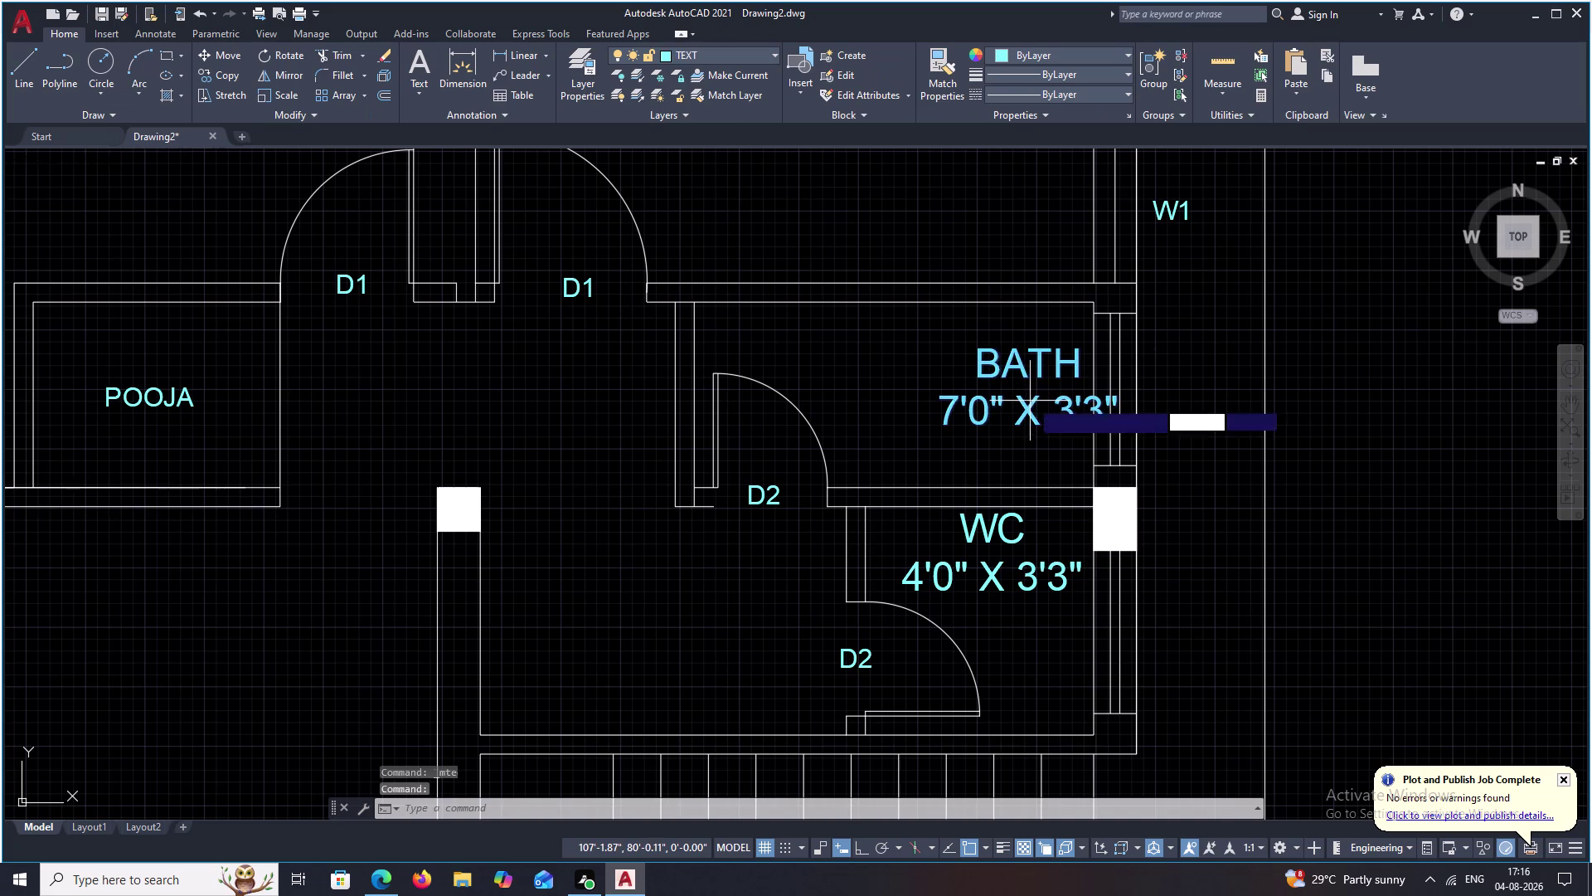
click(1026, 405)
click(941, 389)
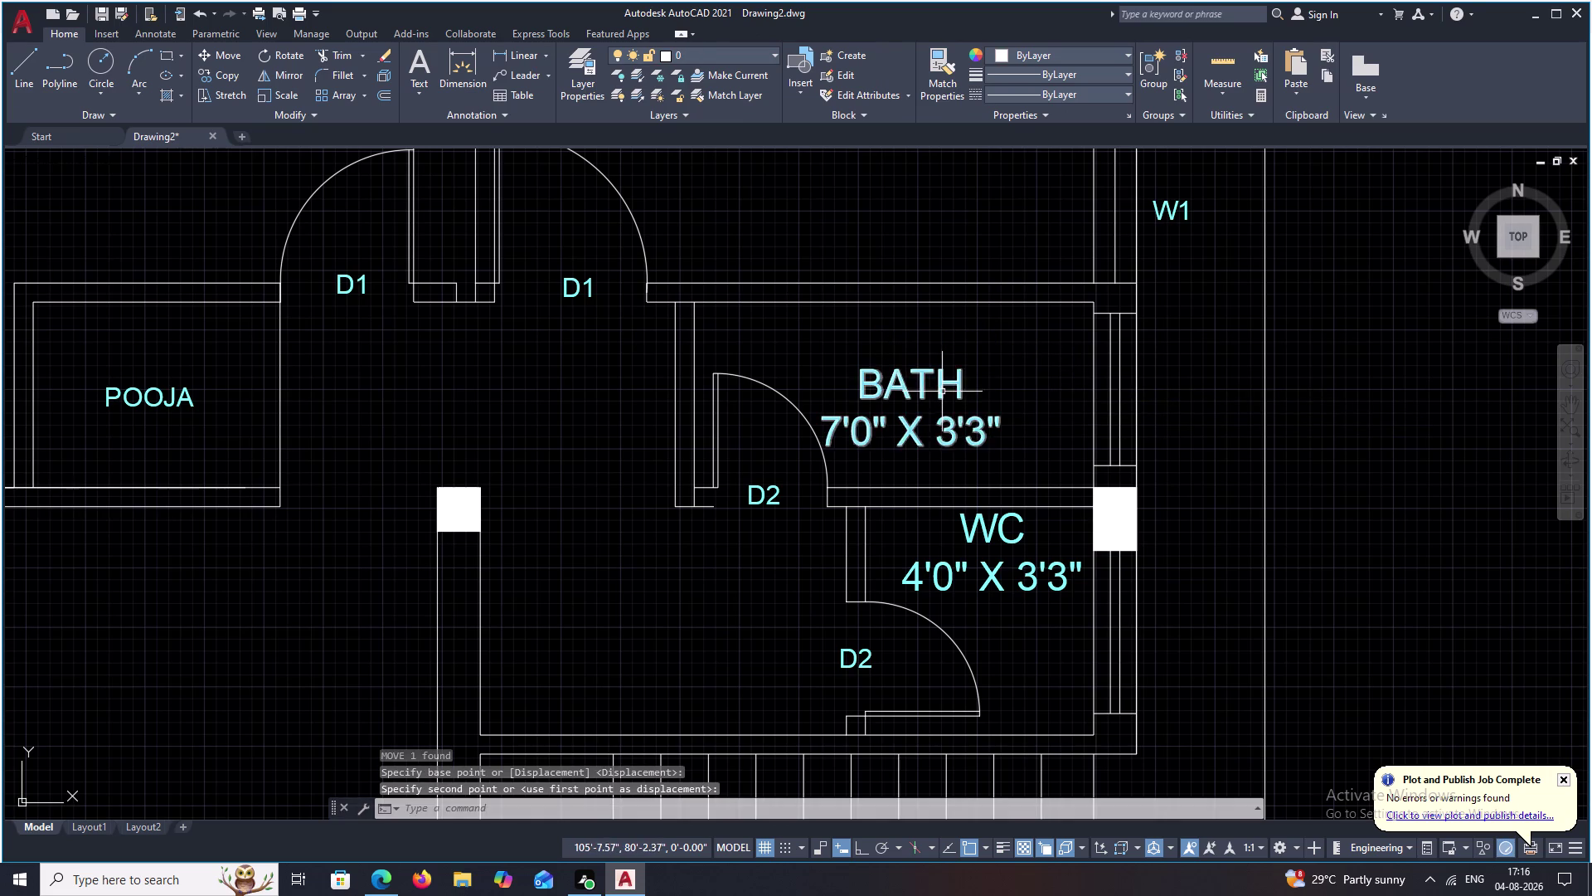
Move the BATH label again to centre it in the bath room.
click(916, 427)
text(M)
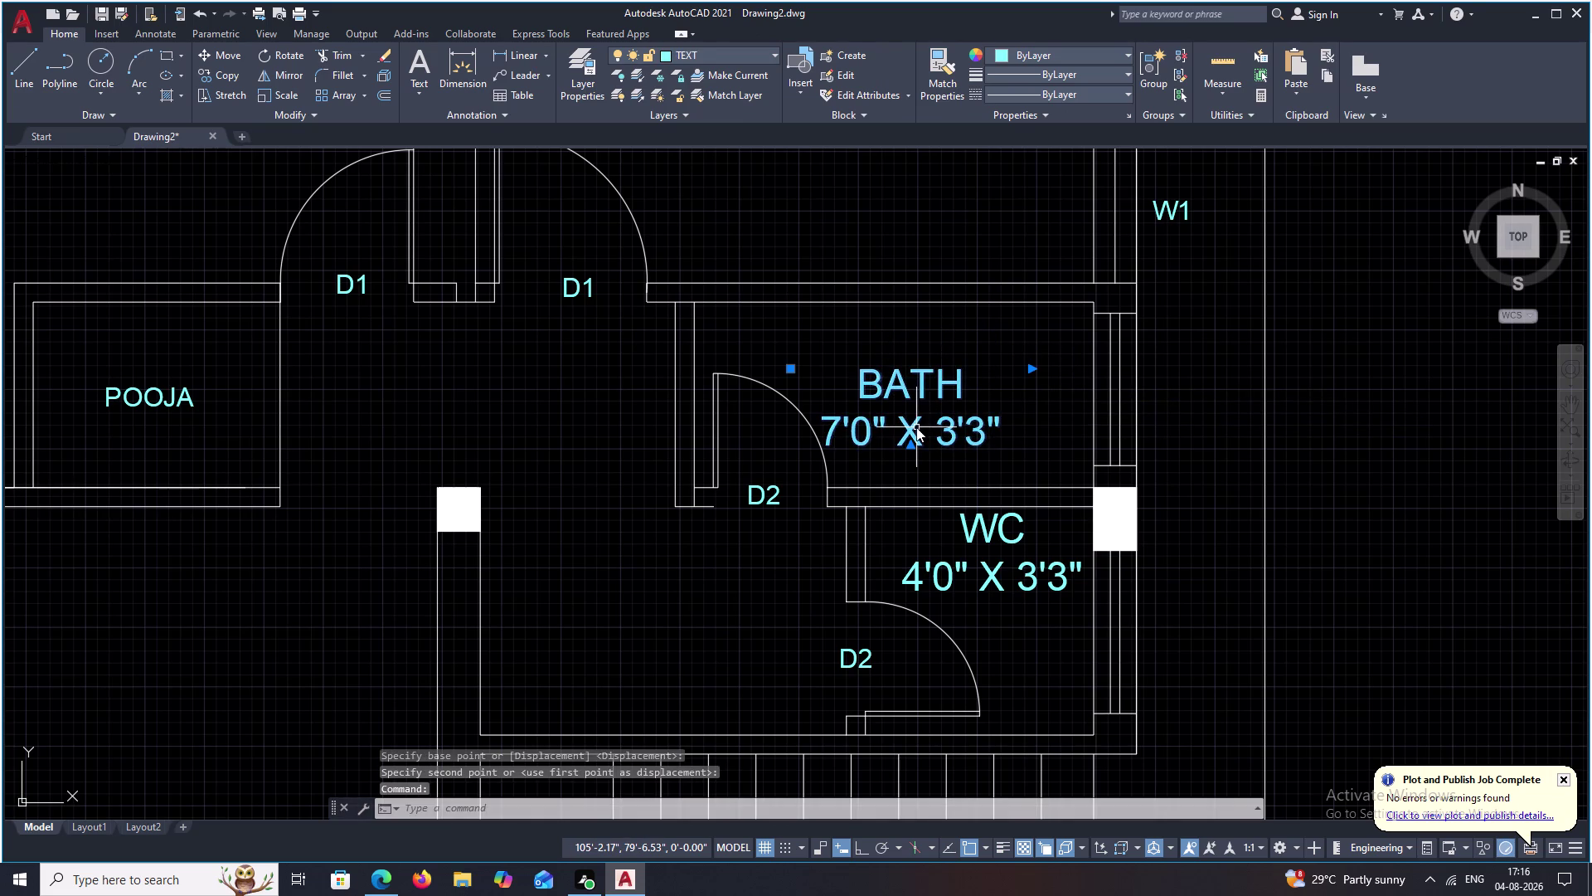
key(space)
scroll(up, 3)
click(900, 427)
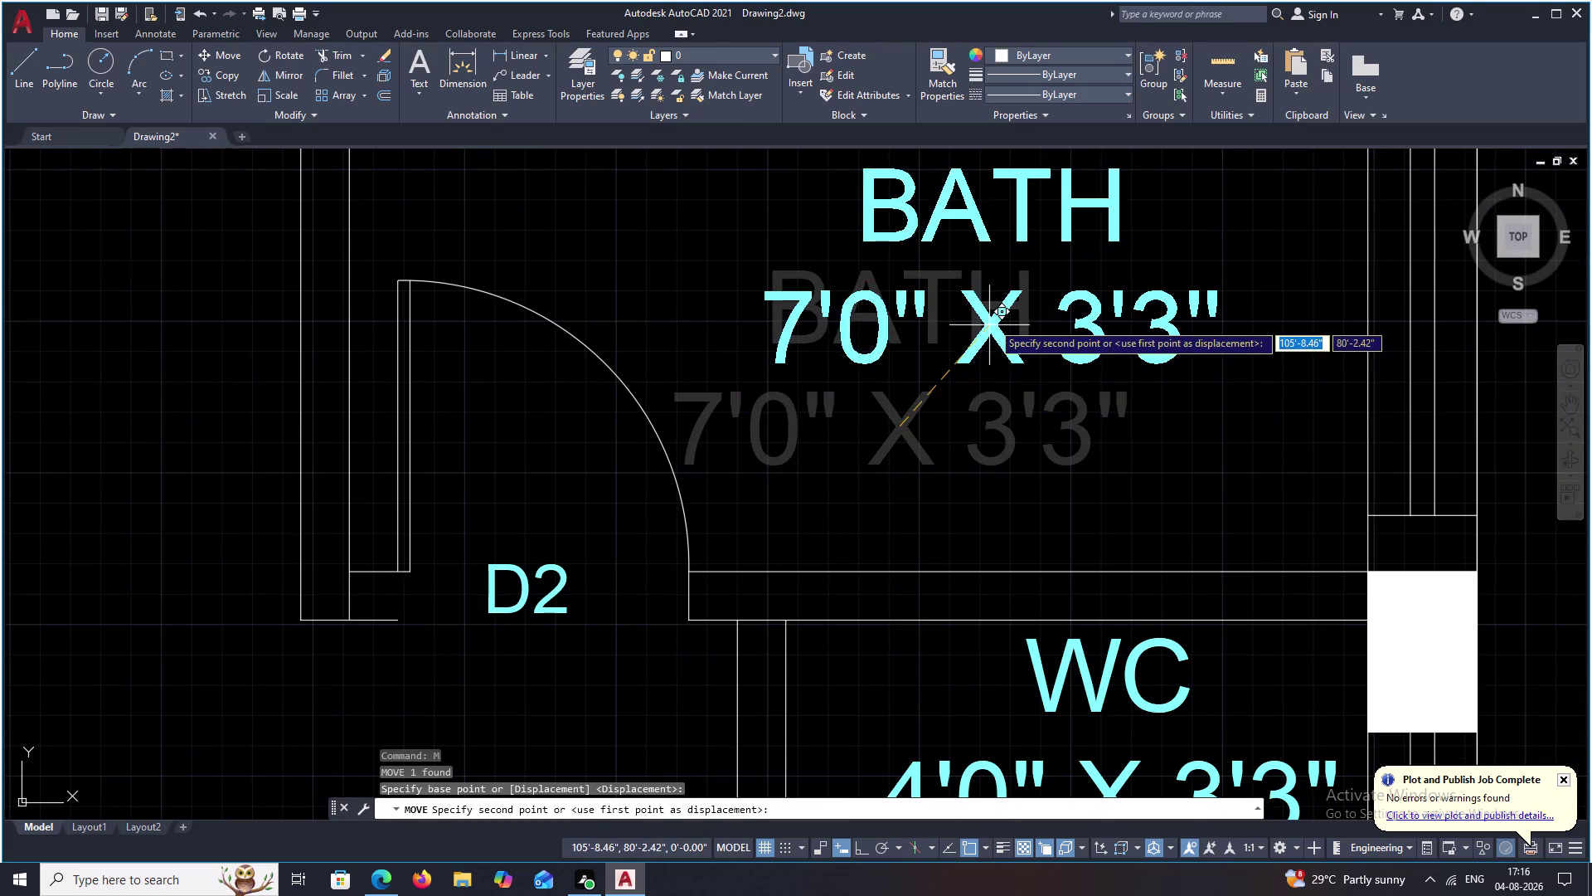
click(1002, 310)
scroll(down, 3)
middle_drag(1019, 339, 1081, 541)
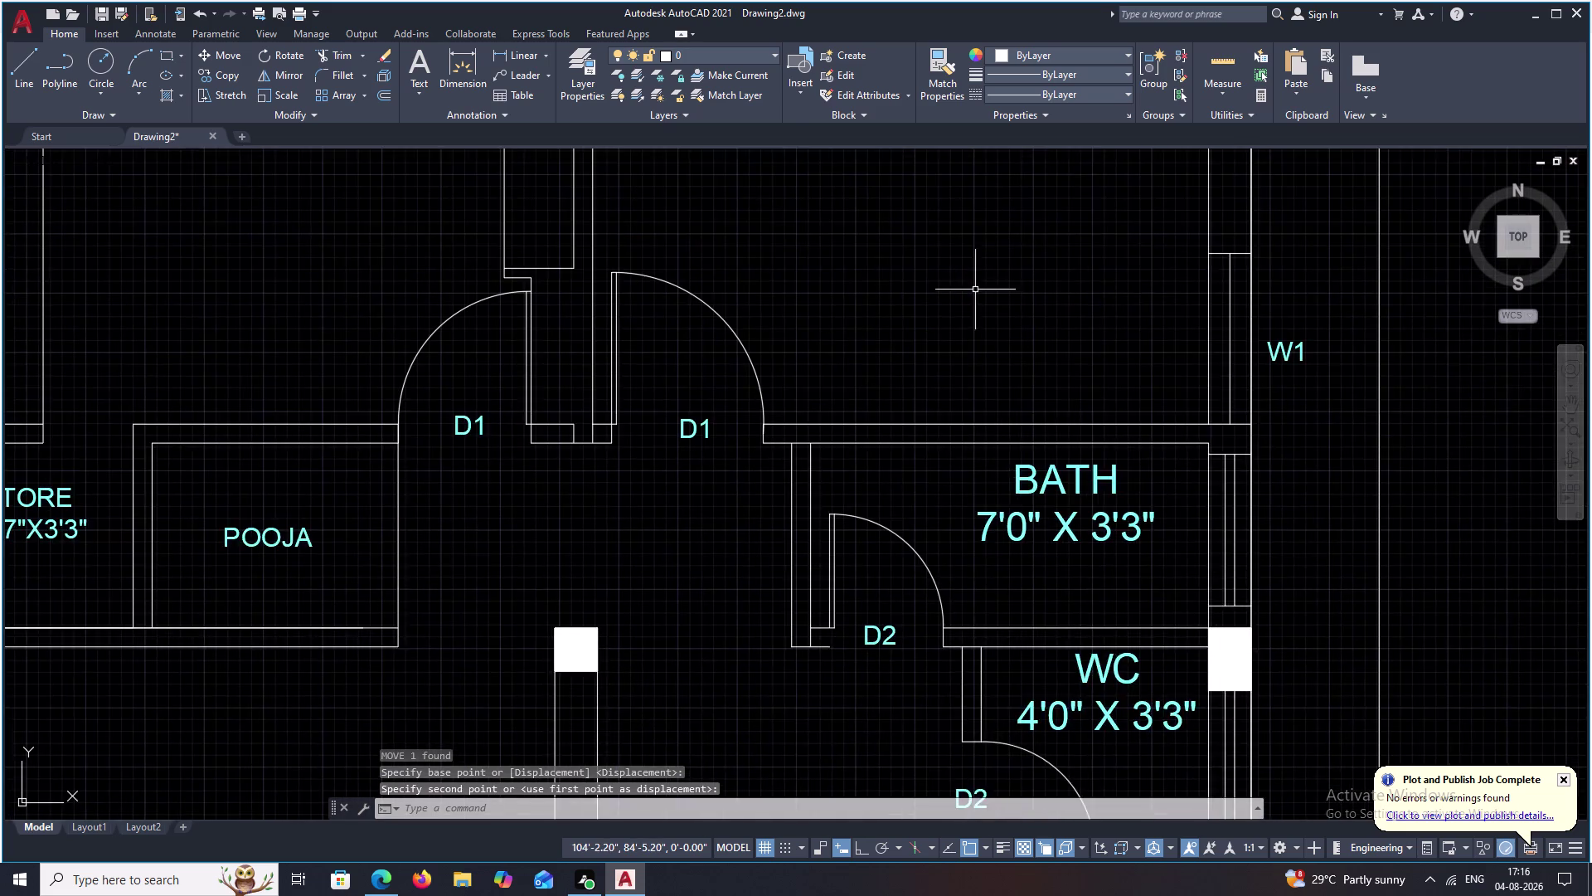
middle_drag(975, 289, 1139, 527)
Set the BED ROOM label text to a 6-inch height.
drag(1219, 226, 1053, 400)
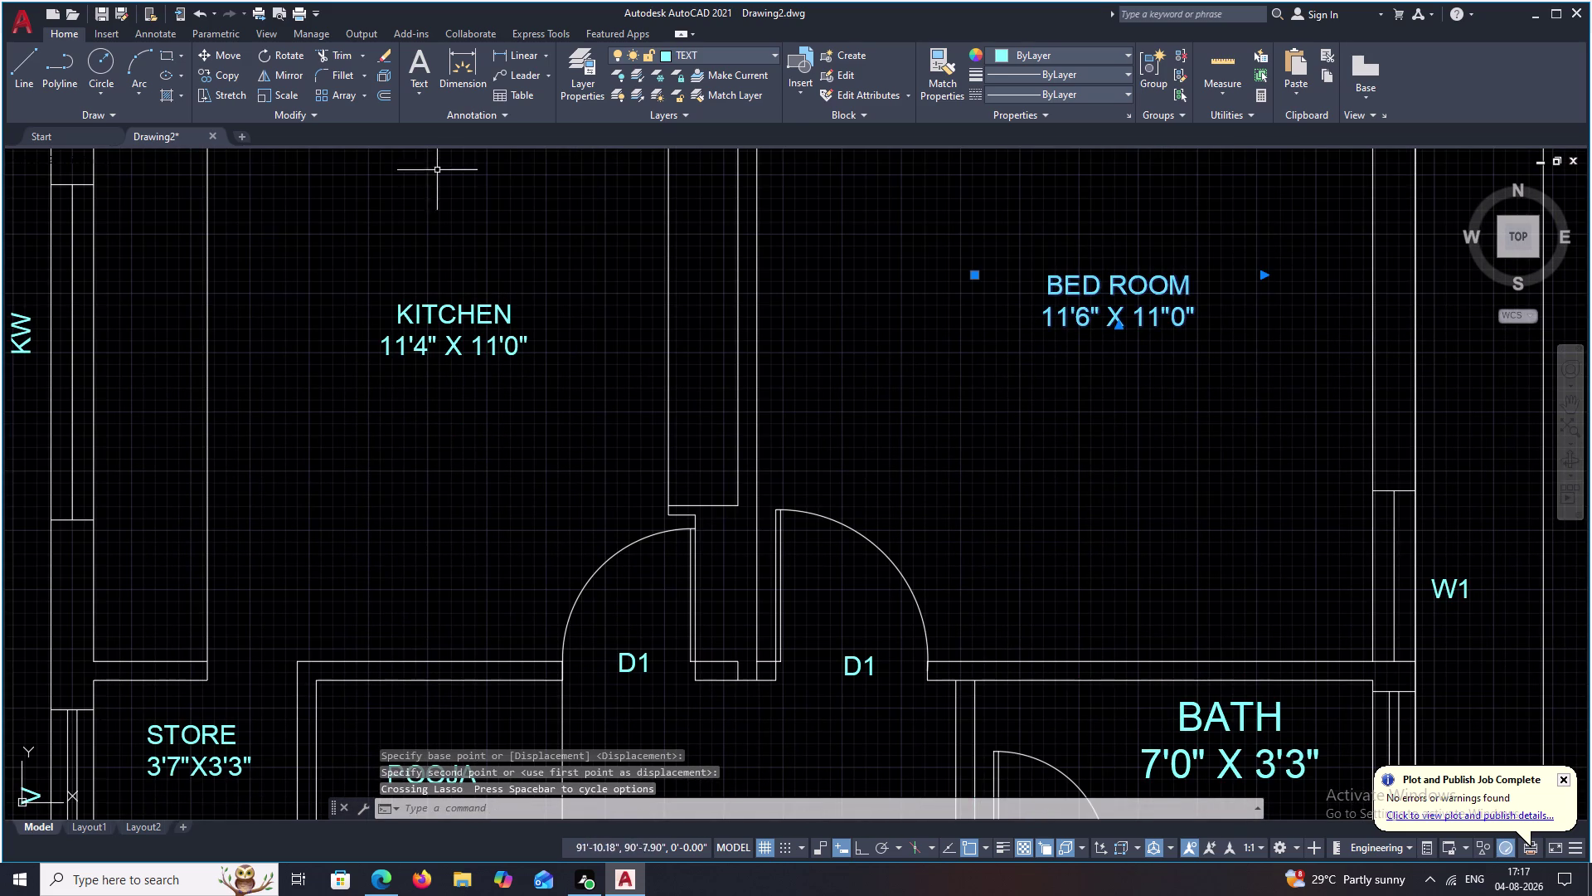
double_click(1178, 317)
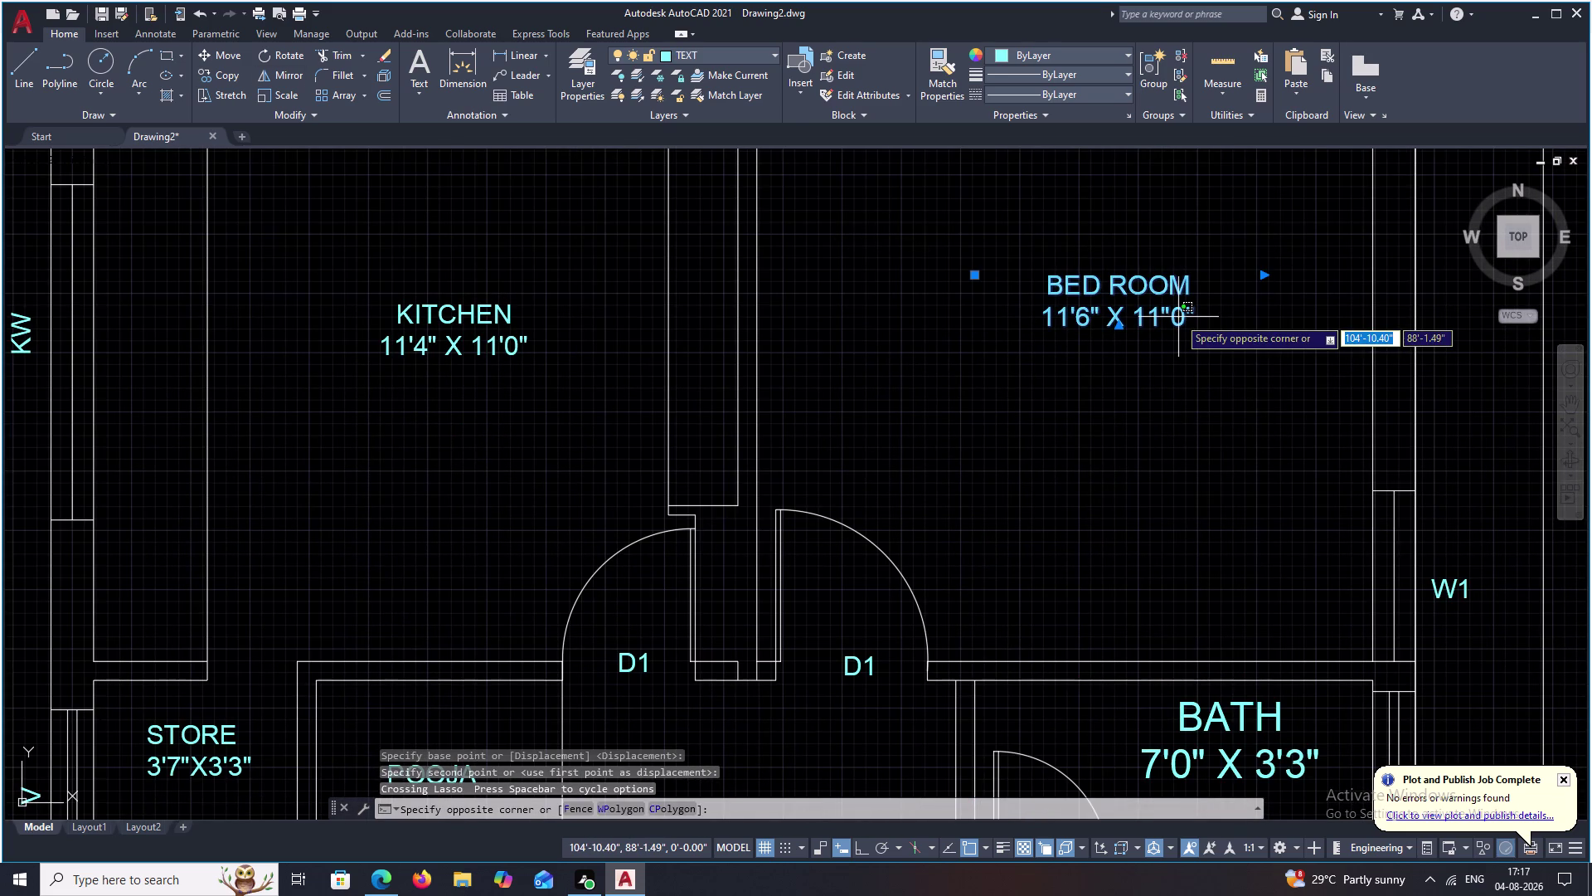
double_click(1179, 317)
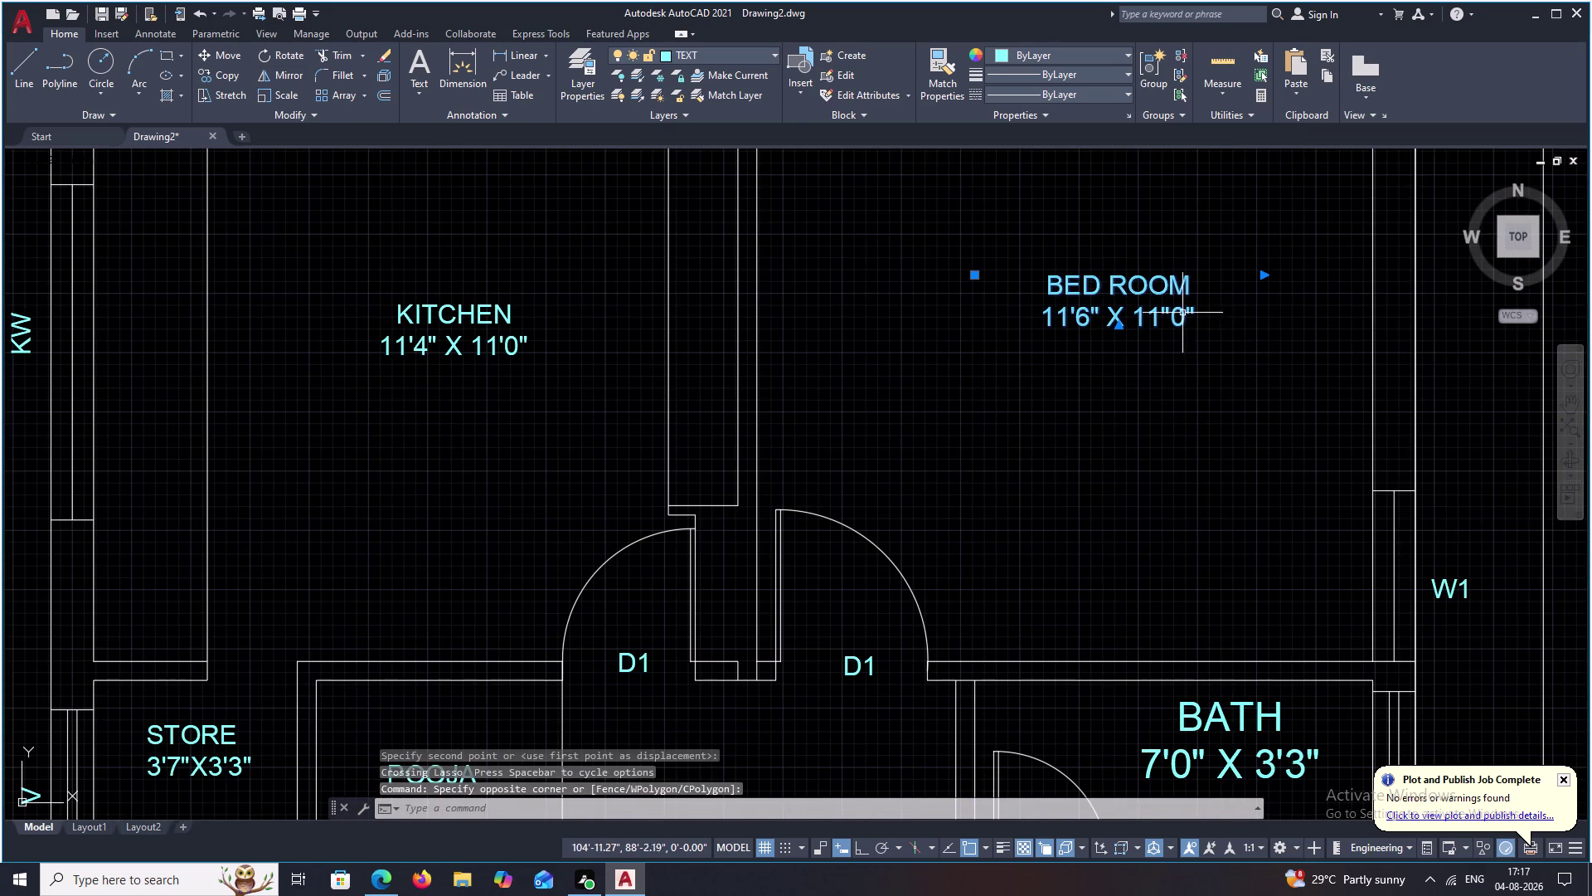
double_click(1183, 313)
drag(1215, 305, 1214, 310)
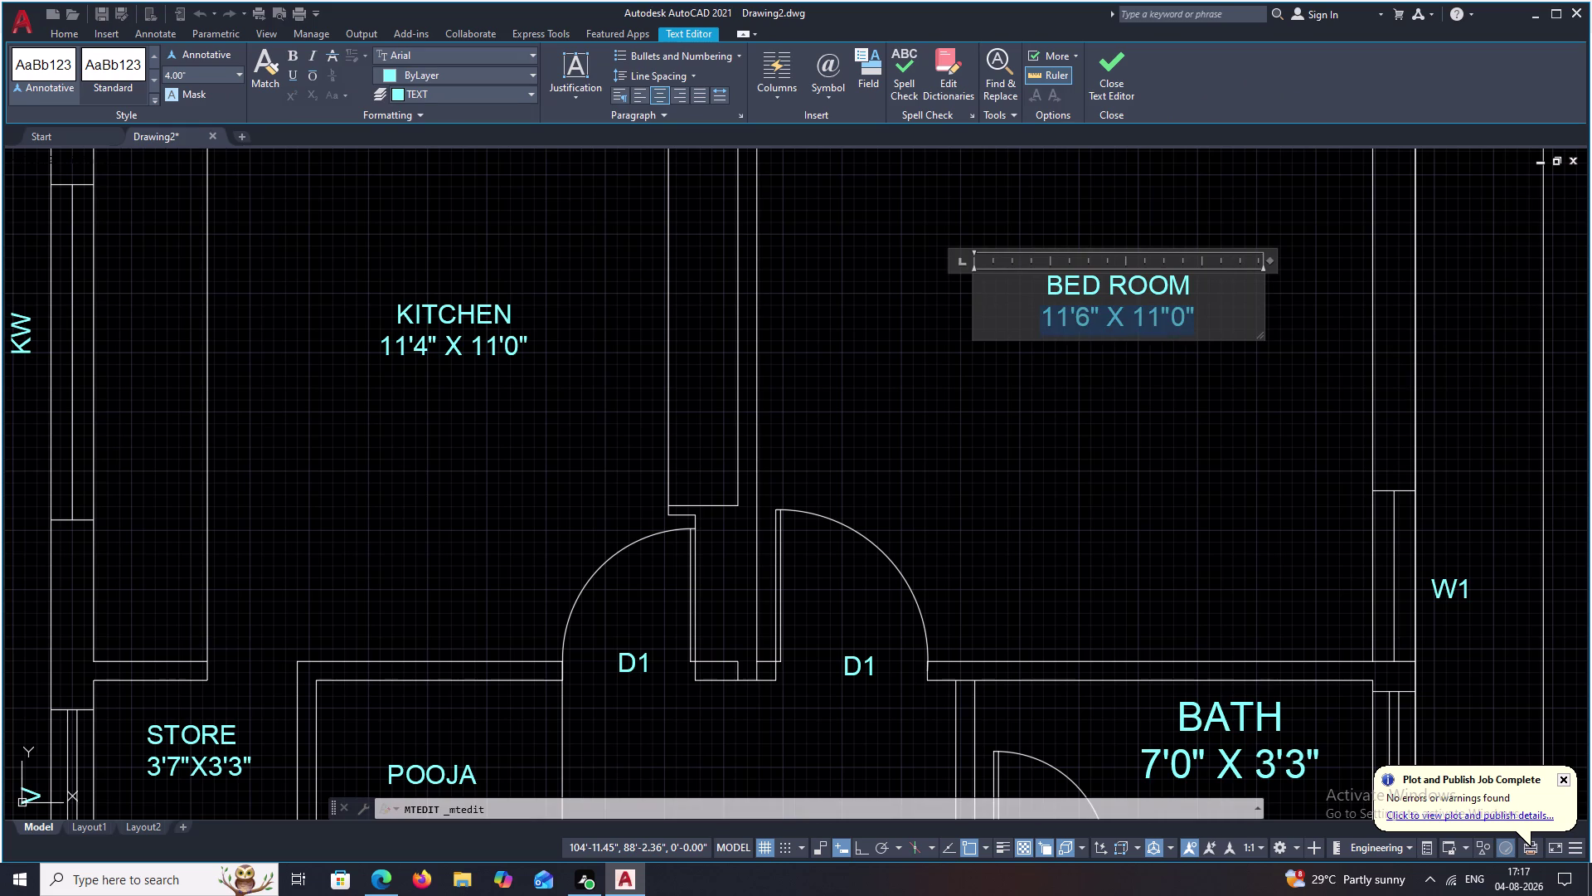
drag(1215, 310, 1028, 267)
click(1220, 314)
drag(1217, 317, 1114, 302)
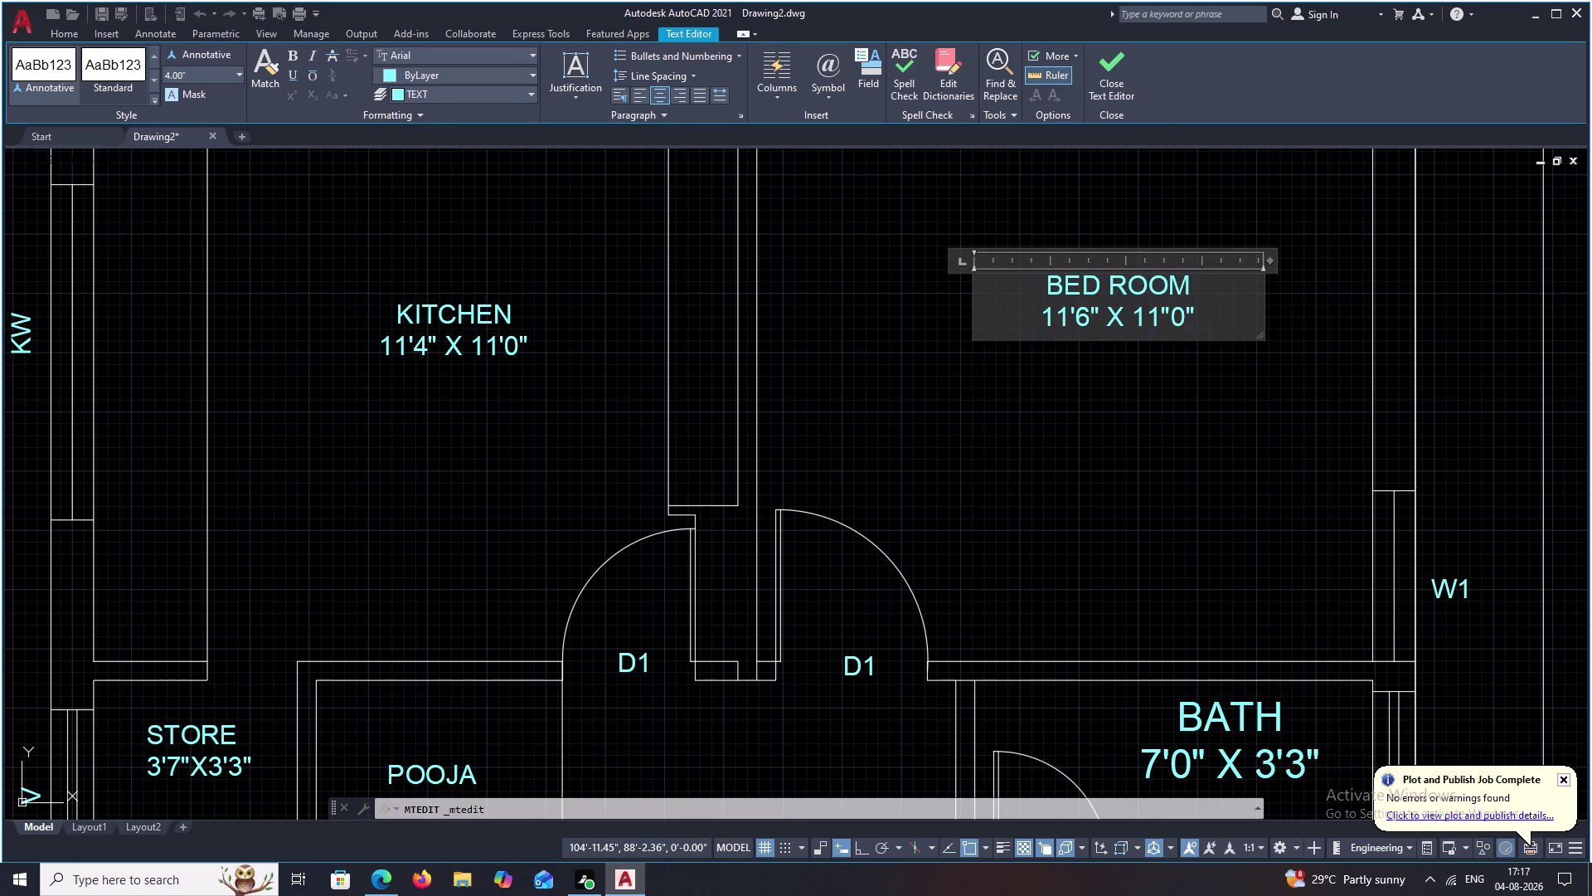
drag(1113, 303, 1049, 276)
click(238, 74)
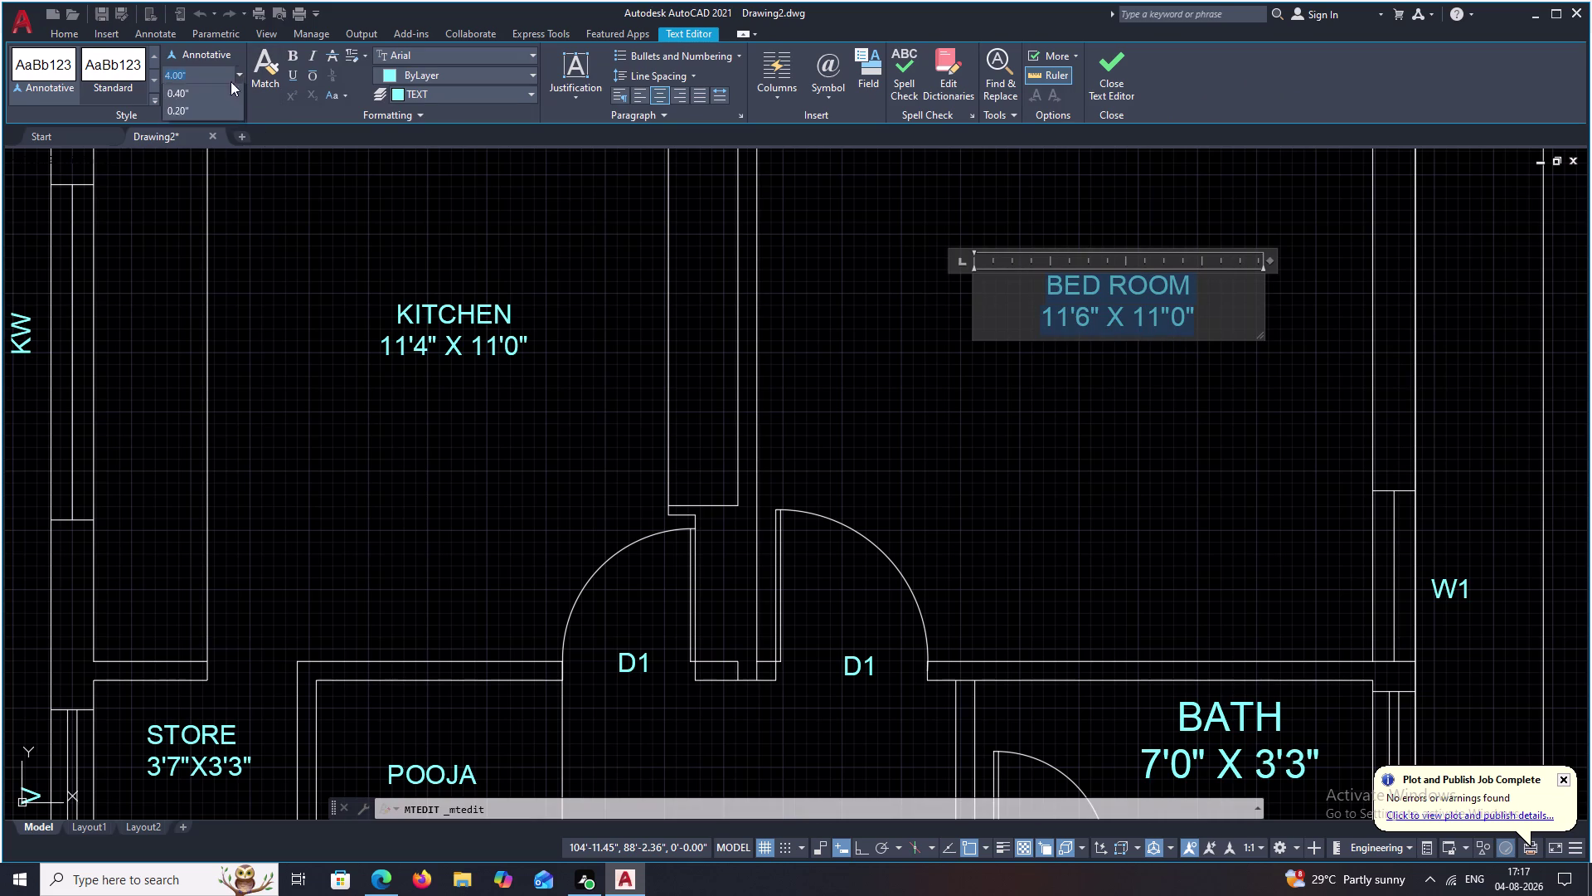
click(210, 127)
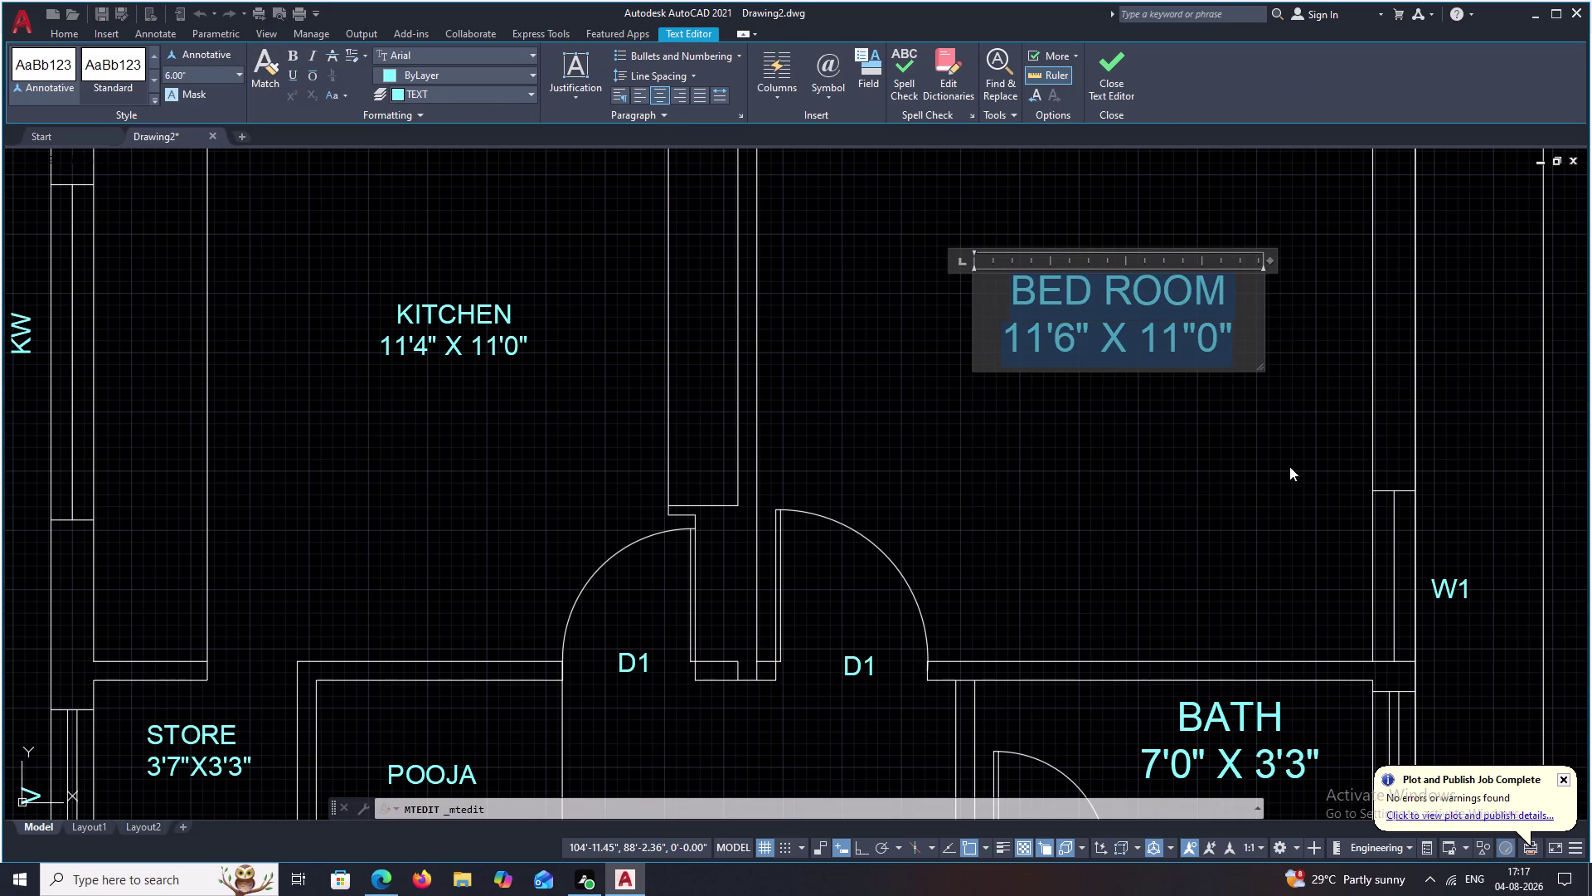
click(1290, 467)
Set all of the KITCHEN label text to a 6-inch height.
middle_drag(767, 402, 1028, 424)
drag(724, 288, 692, 447)
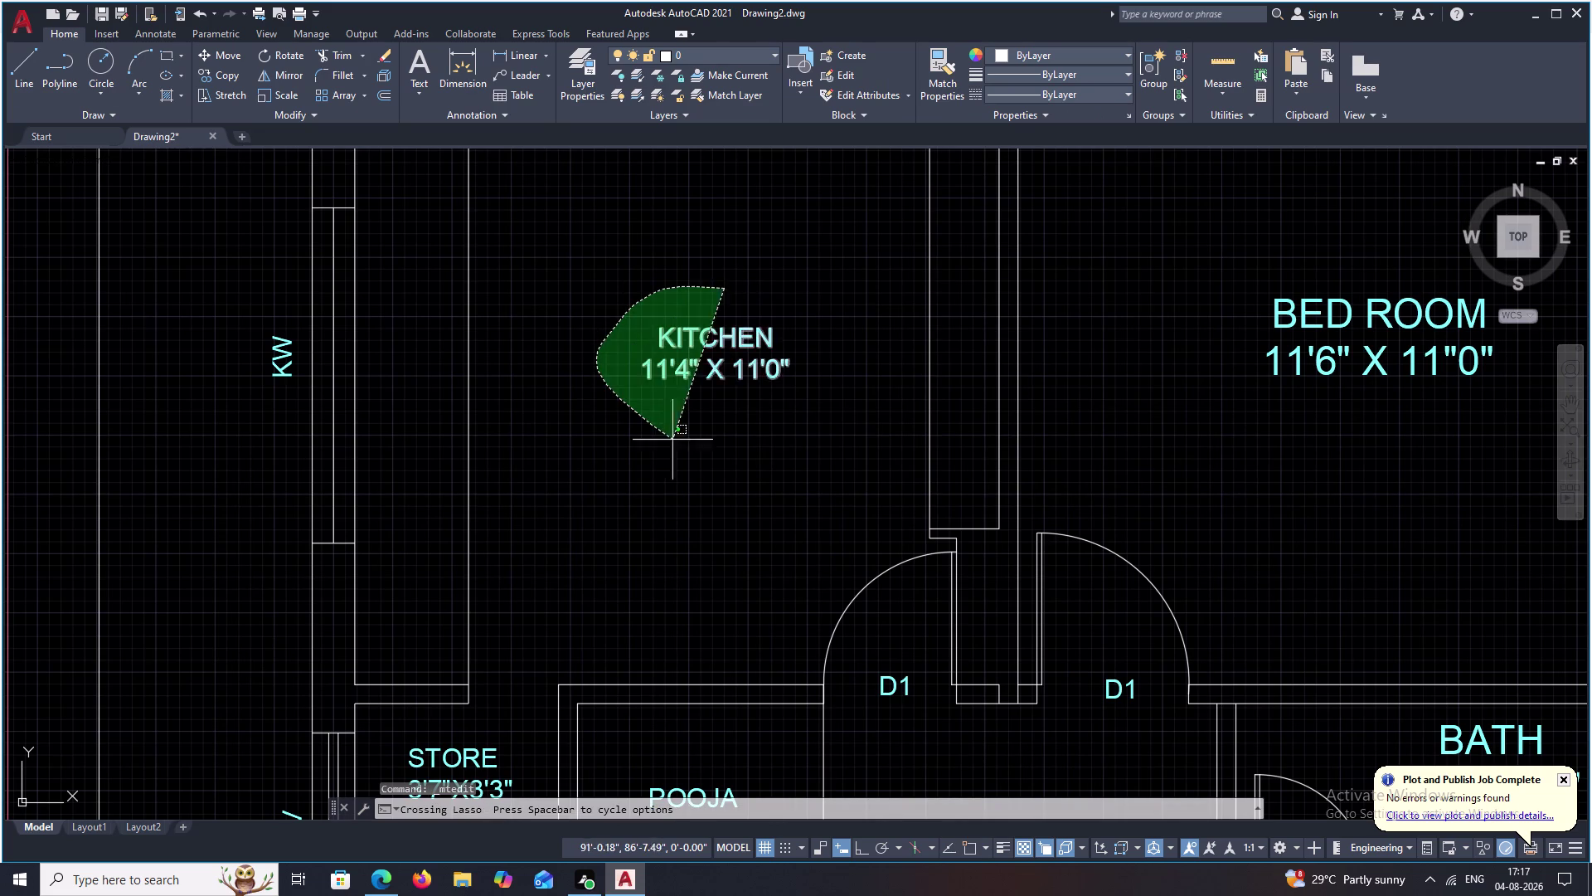
drag(693, 447, 897, 395)
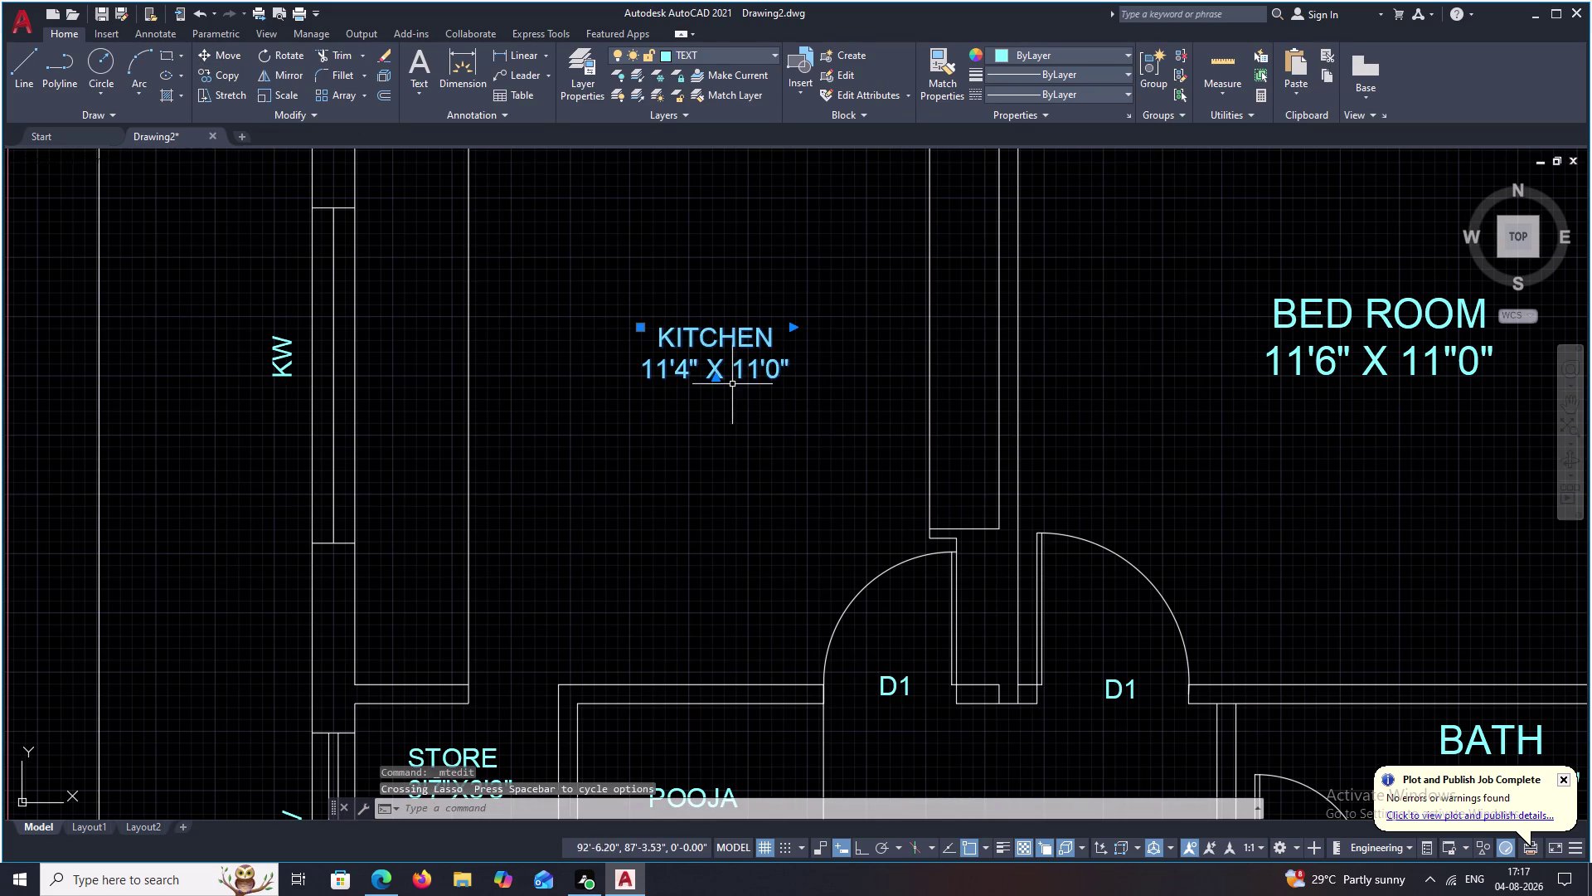
double_click(692, 368)
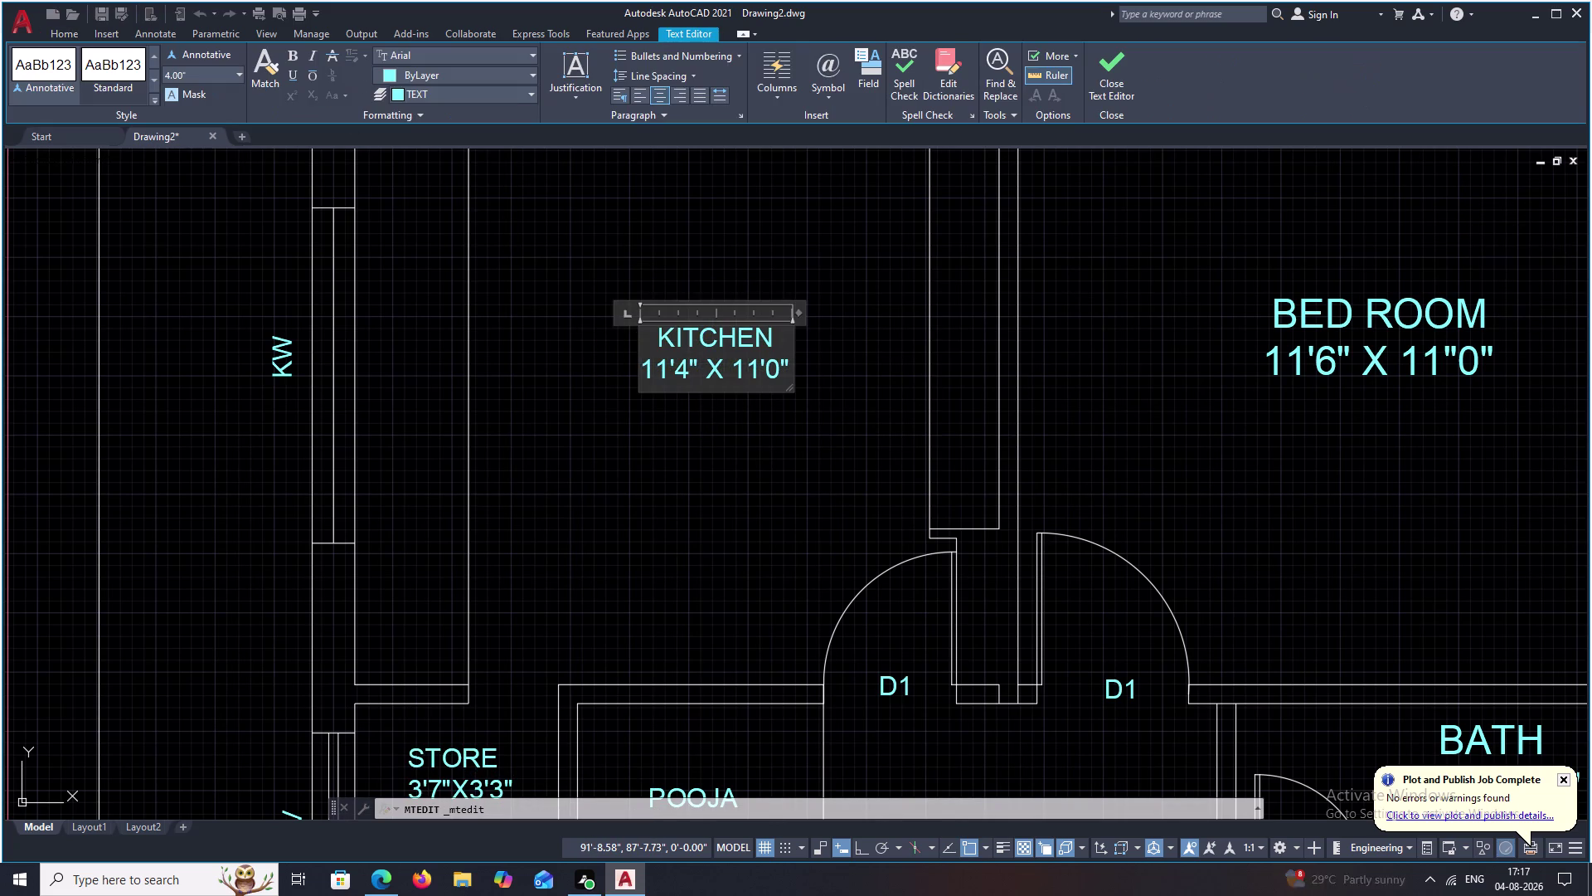
drag(787, 369, 644, 331)
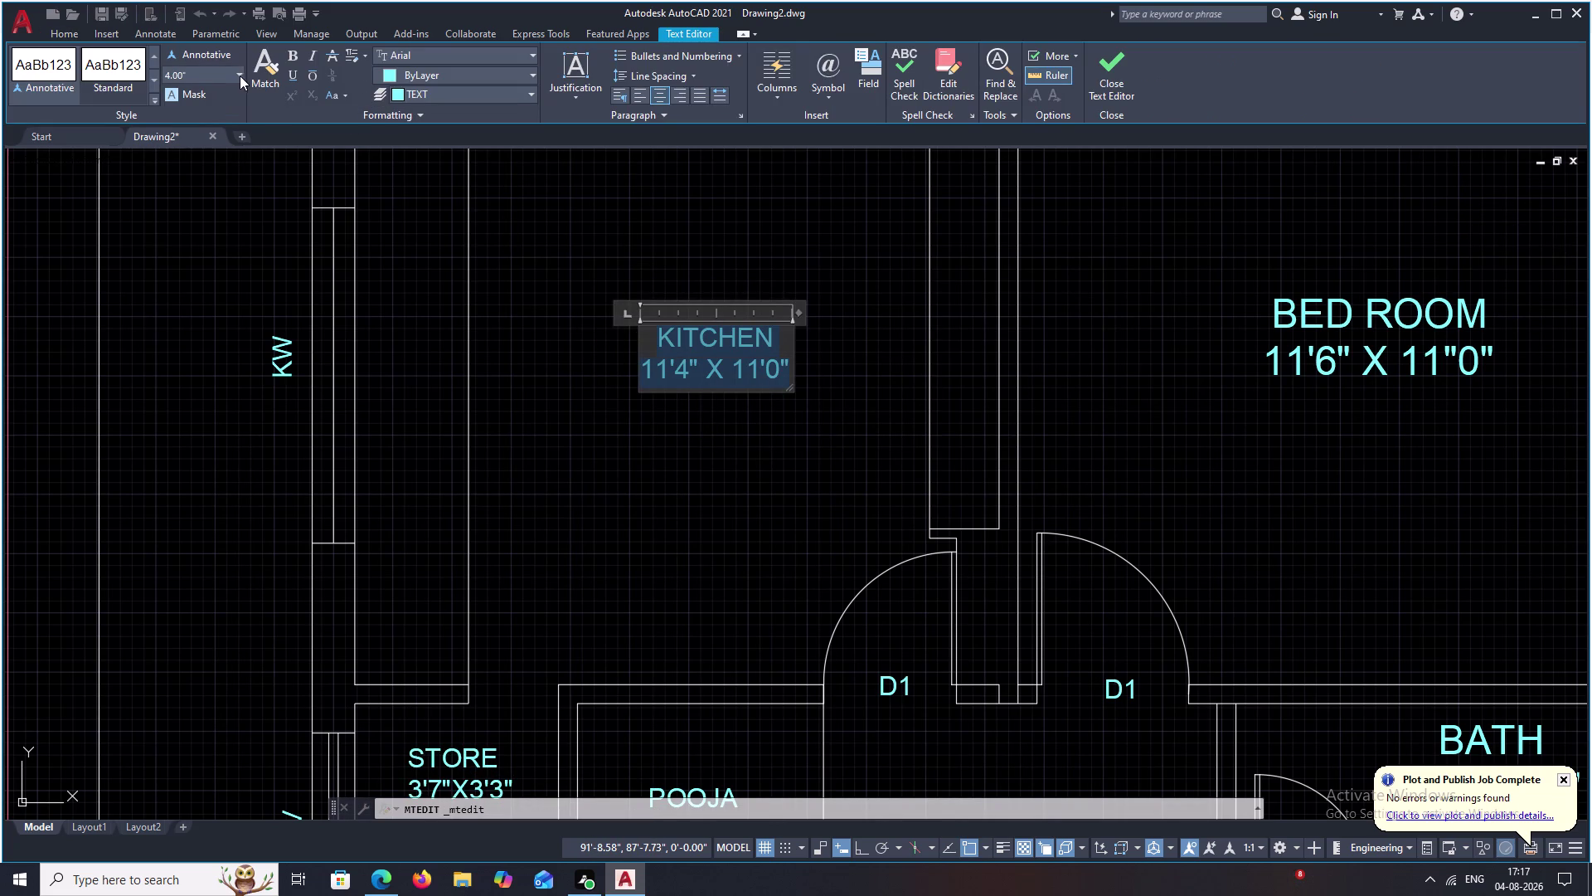
click(240, 76)
click(212, 126)
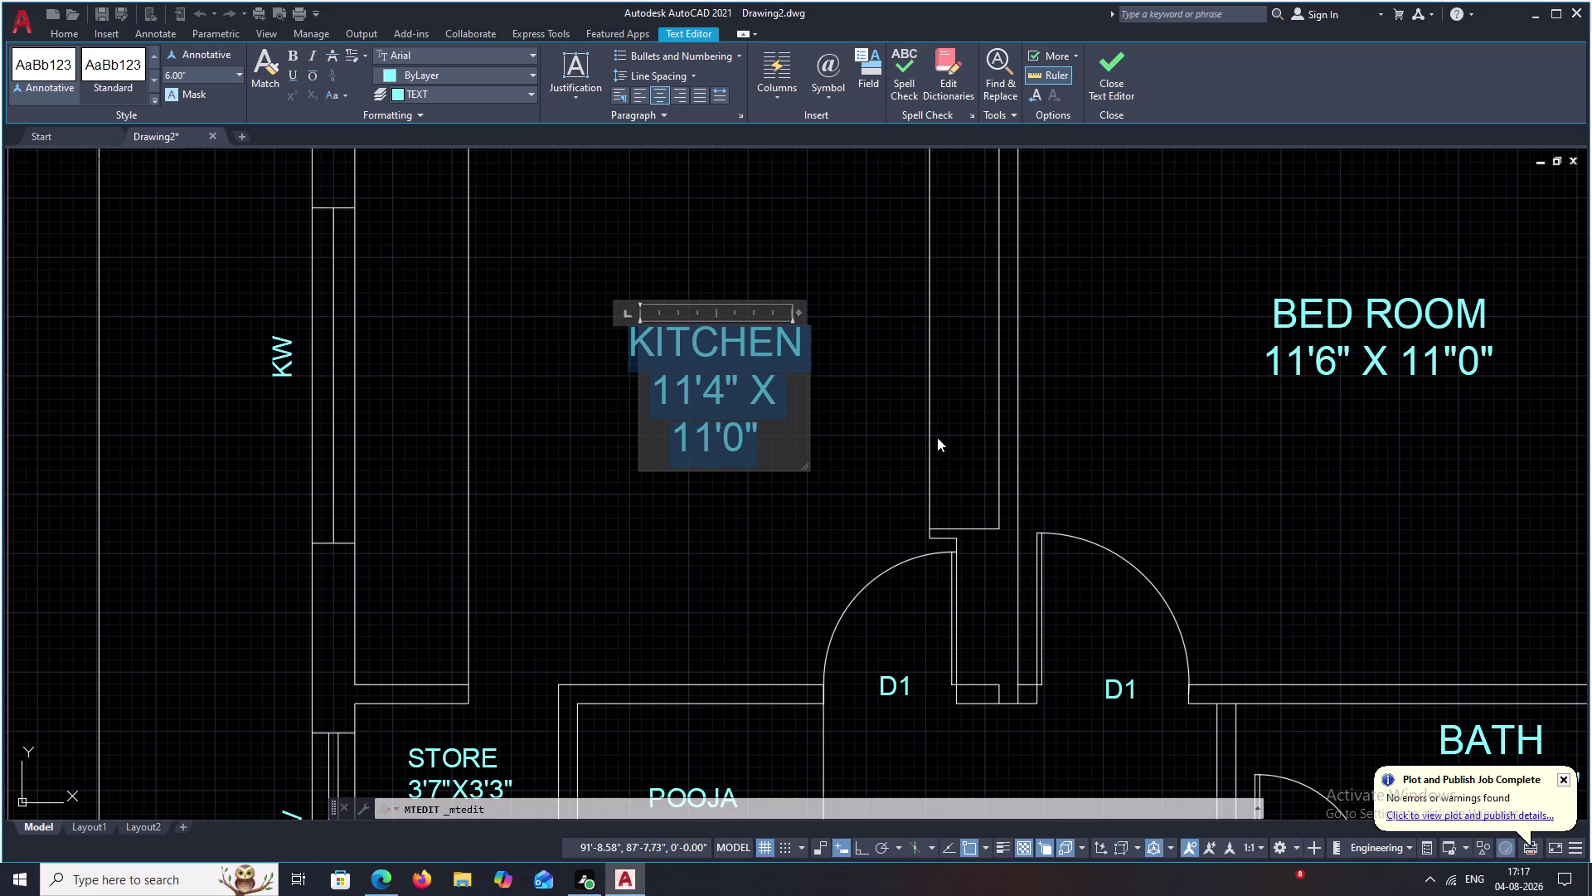
click(810, 399)
Widen the KITCHEN text box so 11'4" X 11'0" fits on one line.
double_click(742, 395)
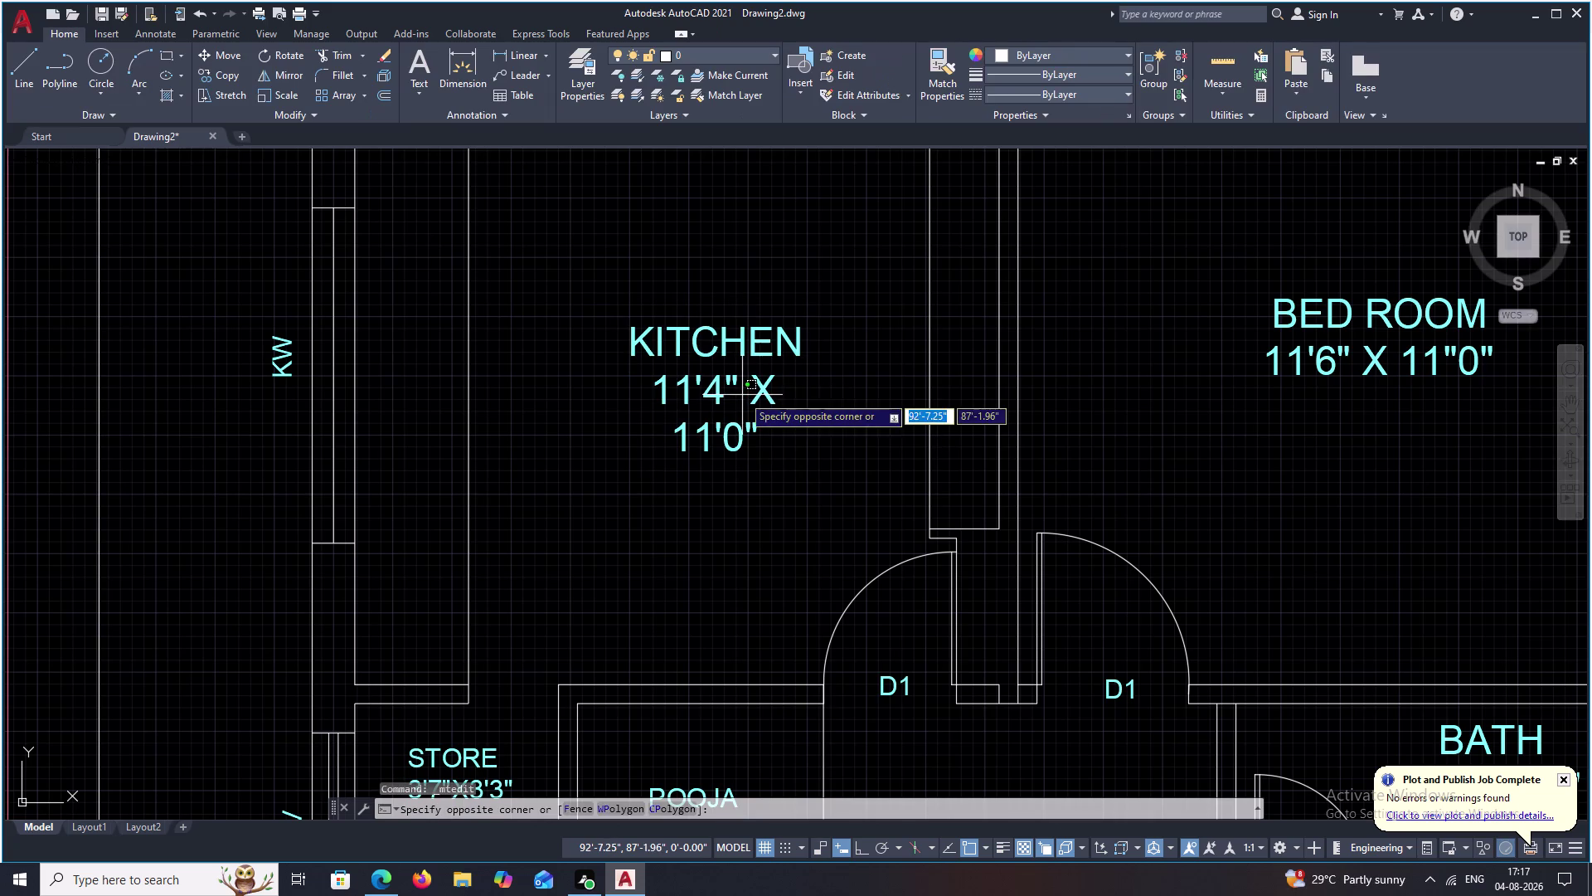
double_click(761, 393)
double_click(769, 346)
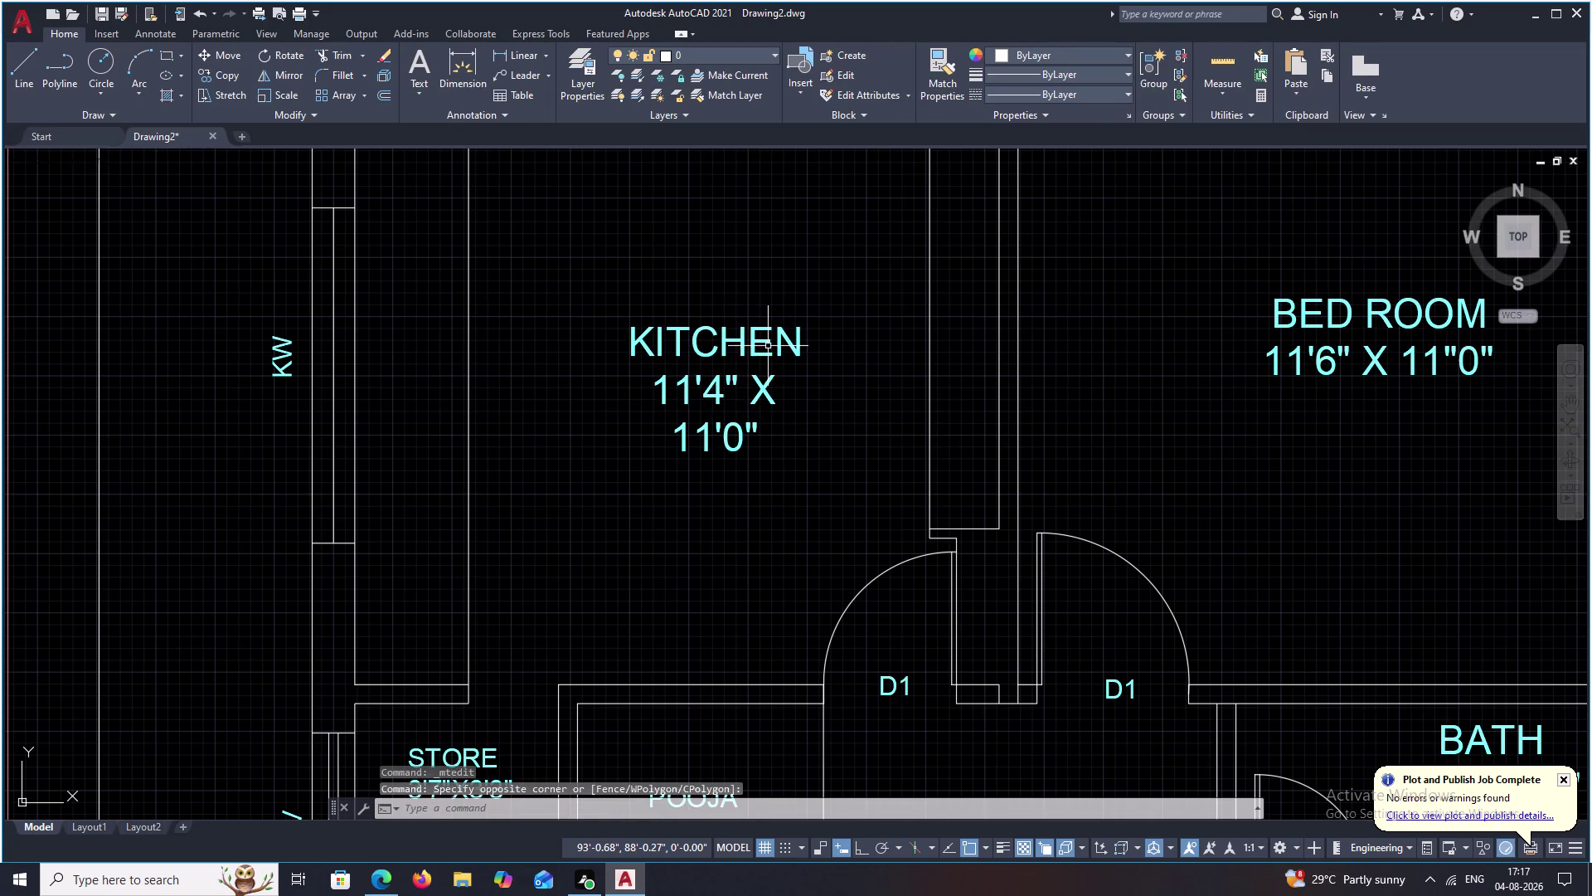
double_click(765, 343)
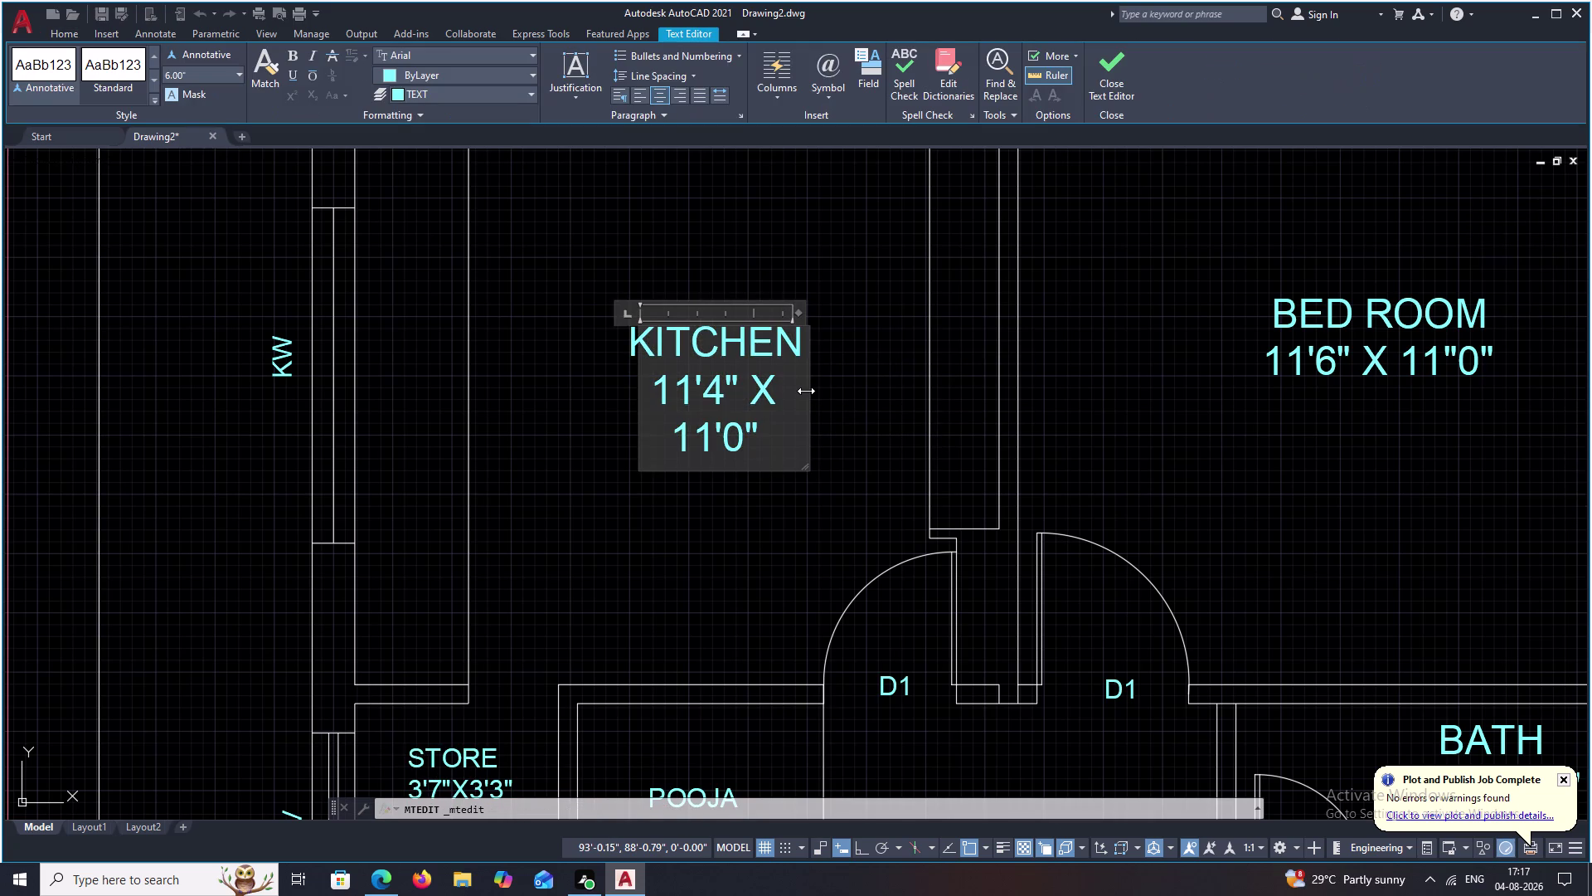
drag(807, 391, 883, 385)
click(787, 439)
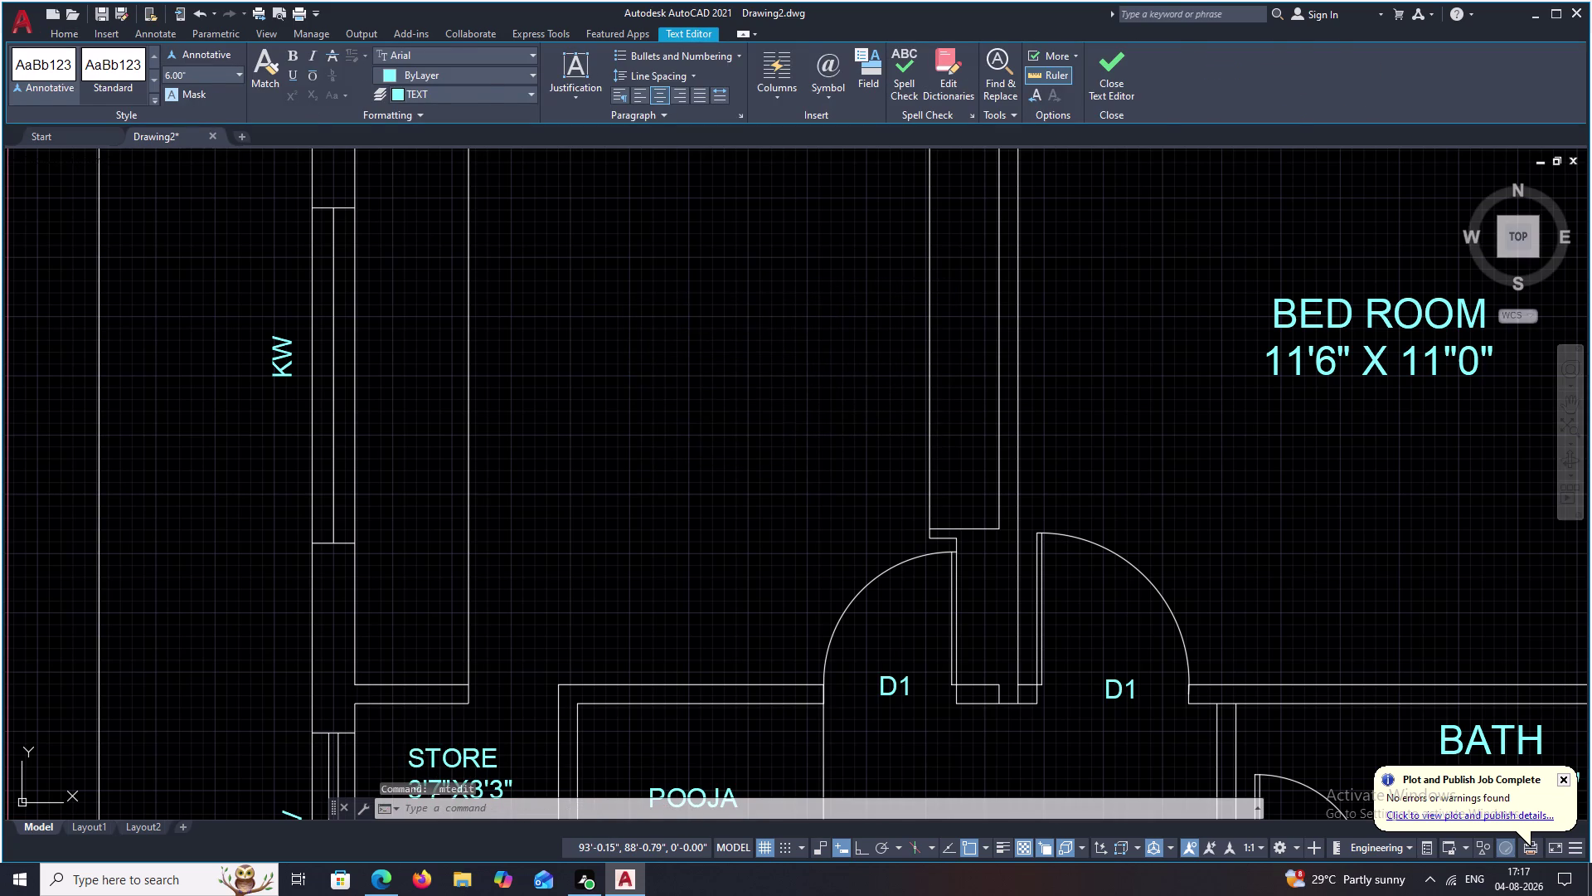
scroll(down, 3)
Change the POOJA room label's text height to 6 inches.
scroll(down, 3)
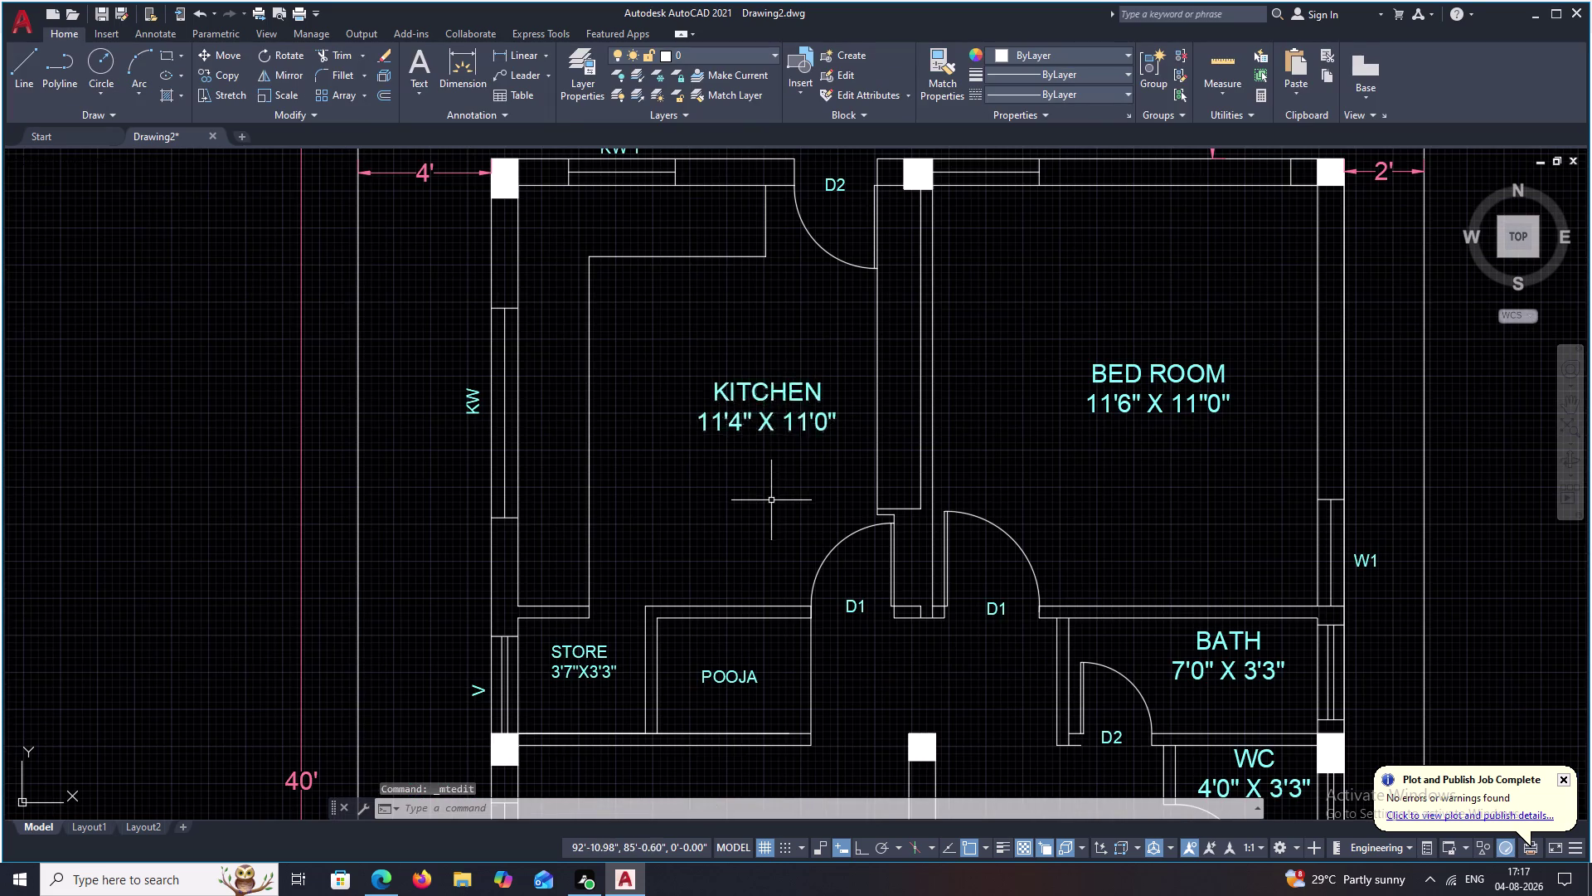
middle_drag(782, 579, 792, 426)
middle_drag(739, 500, 766, 454)
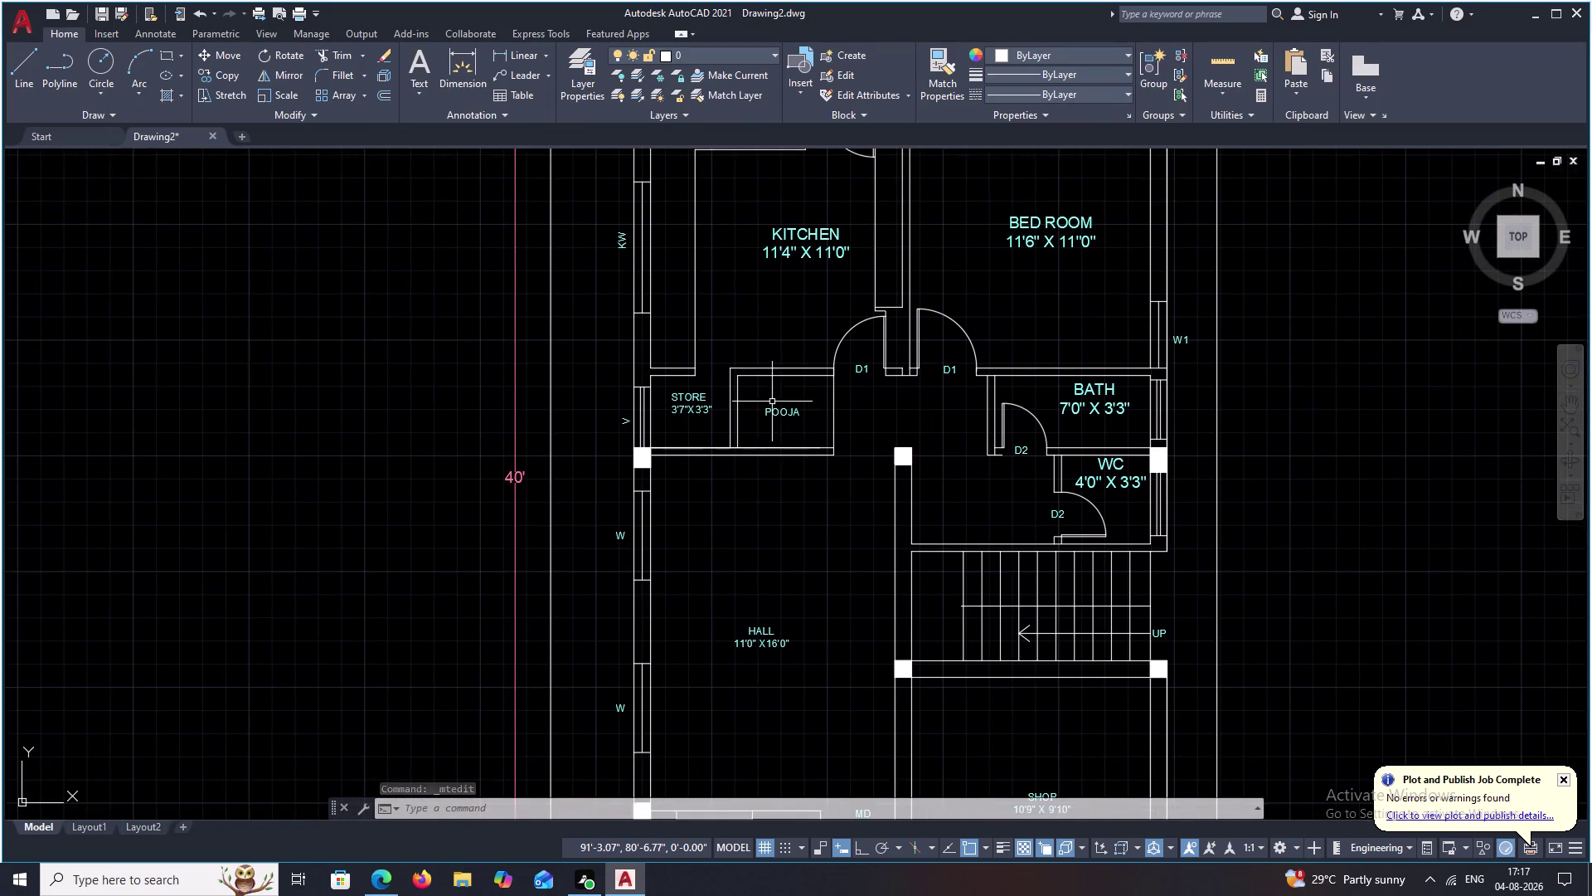
scroll(up, 3)
double_click(791, 431)
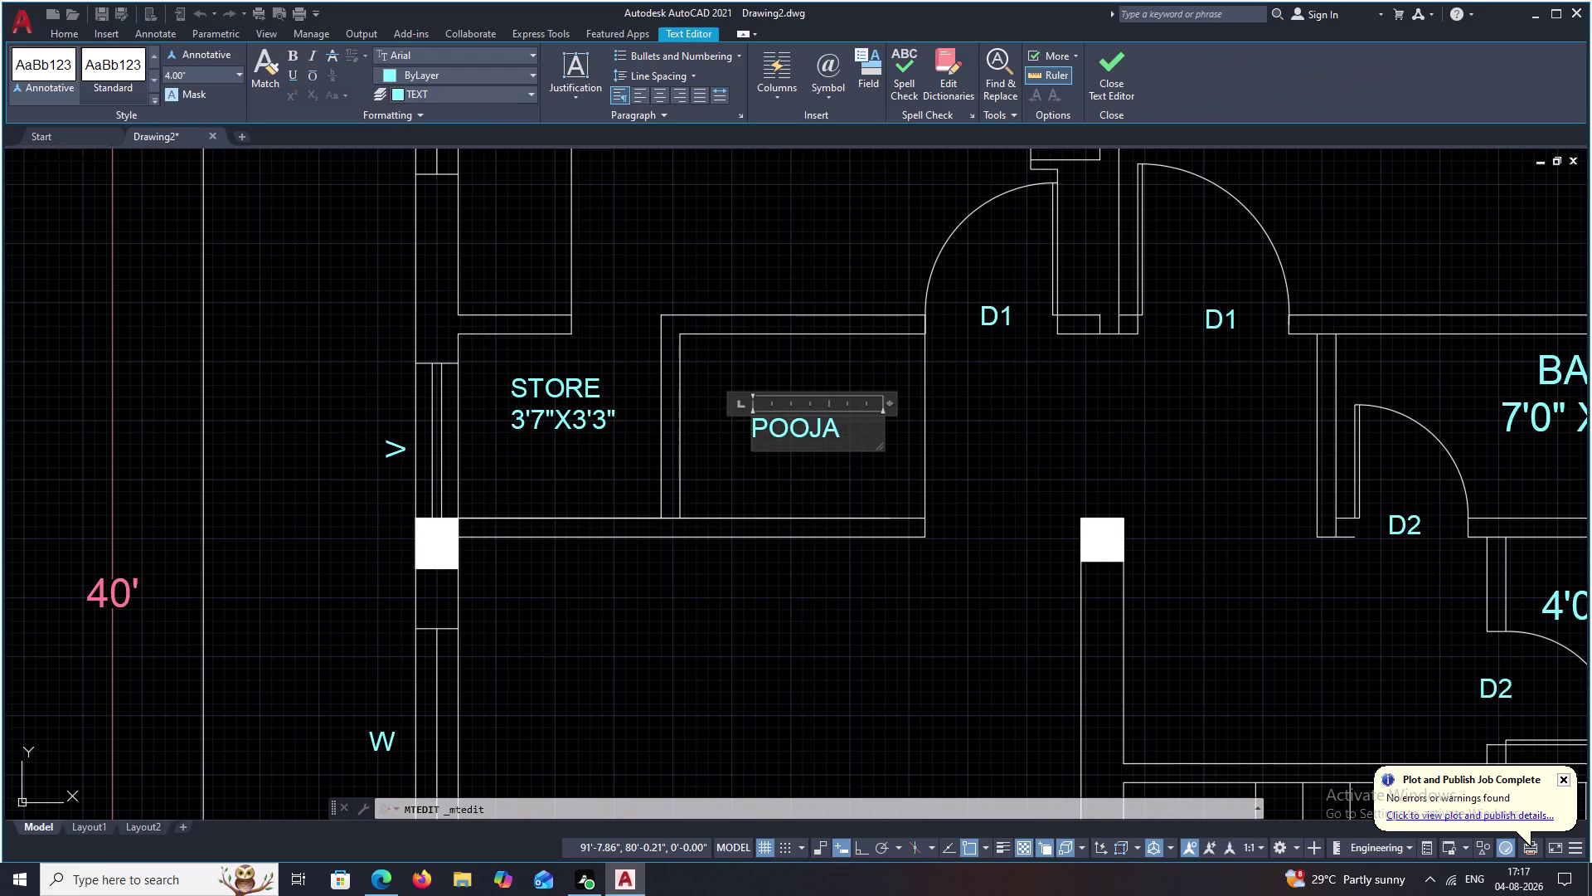
drag(856, 426, 712, 405)
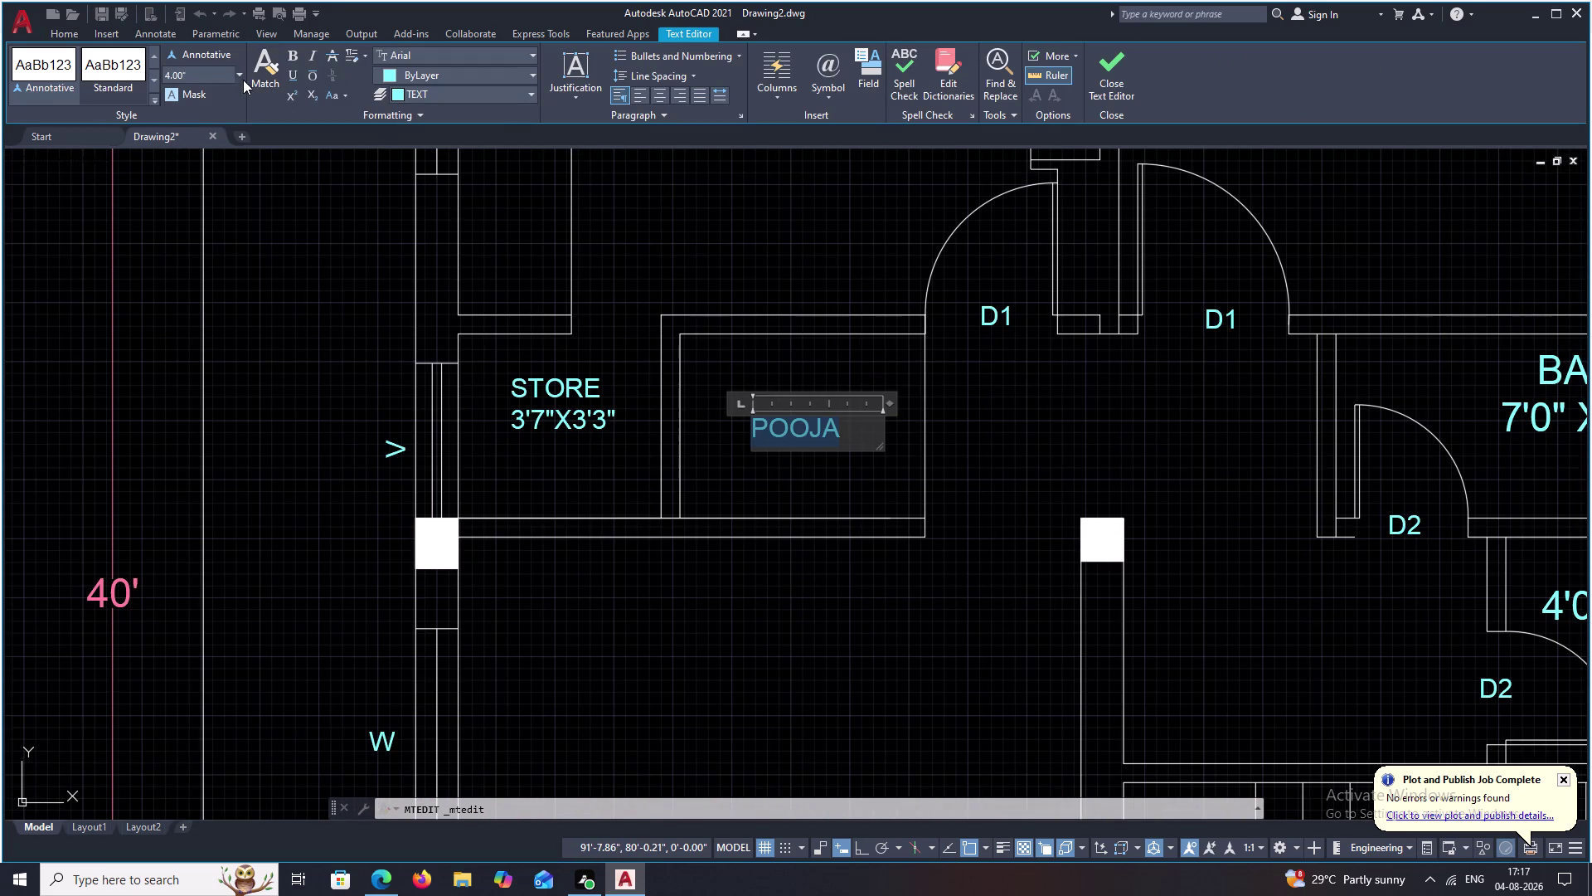
click(233, 75)
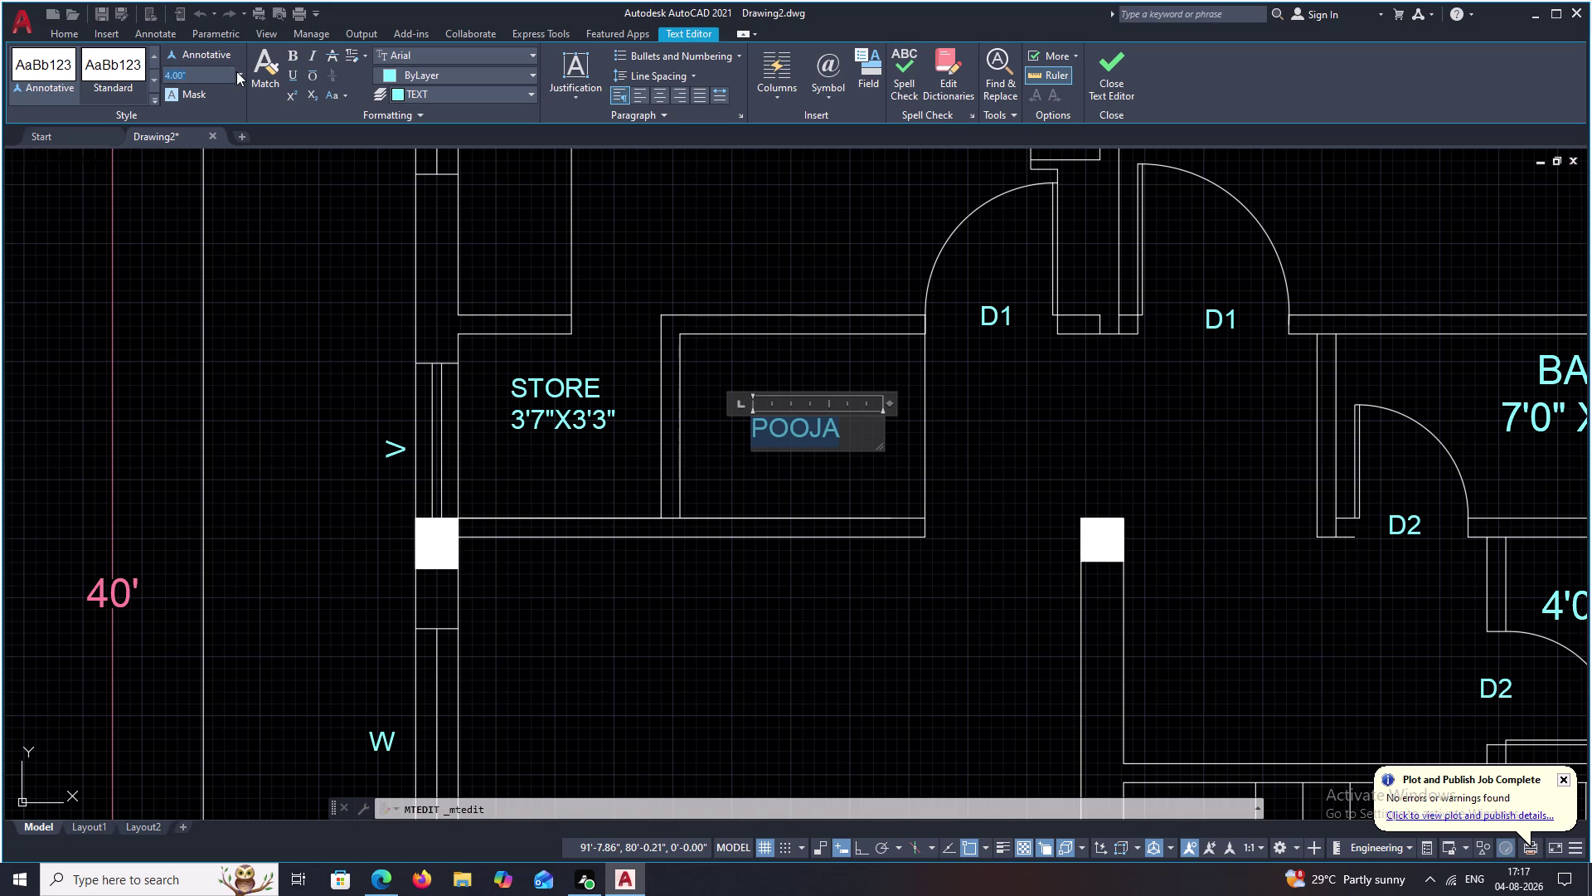
click(236, 71)
click(200, 129)
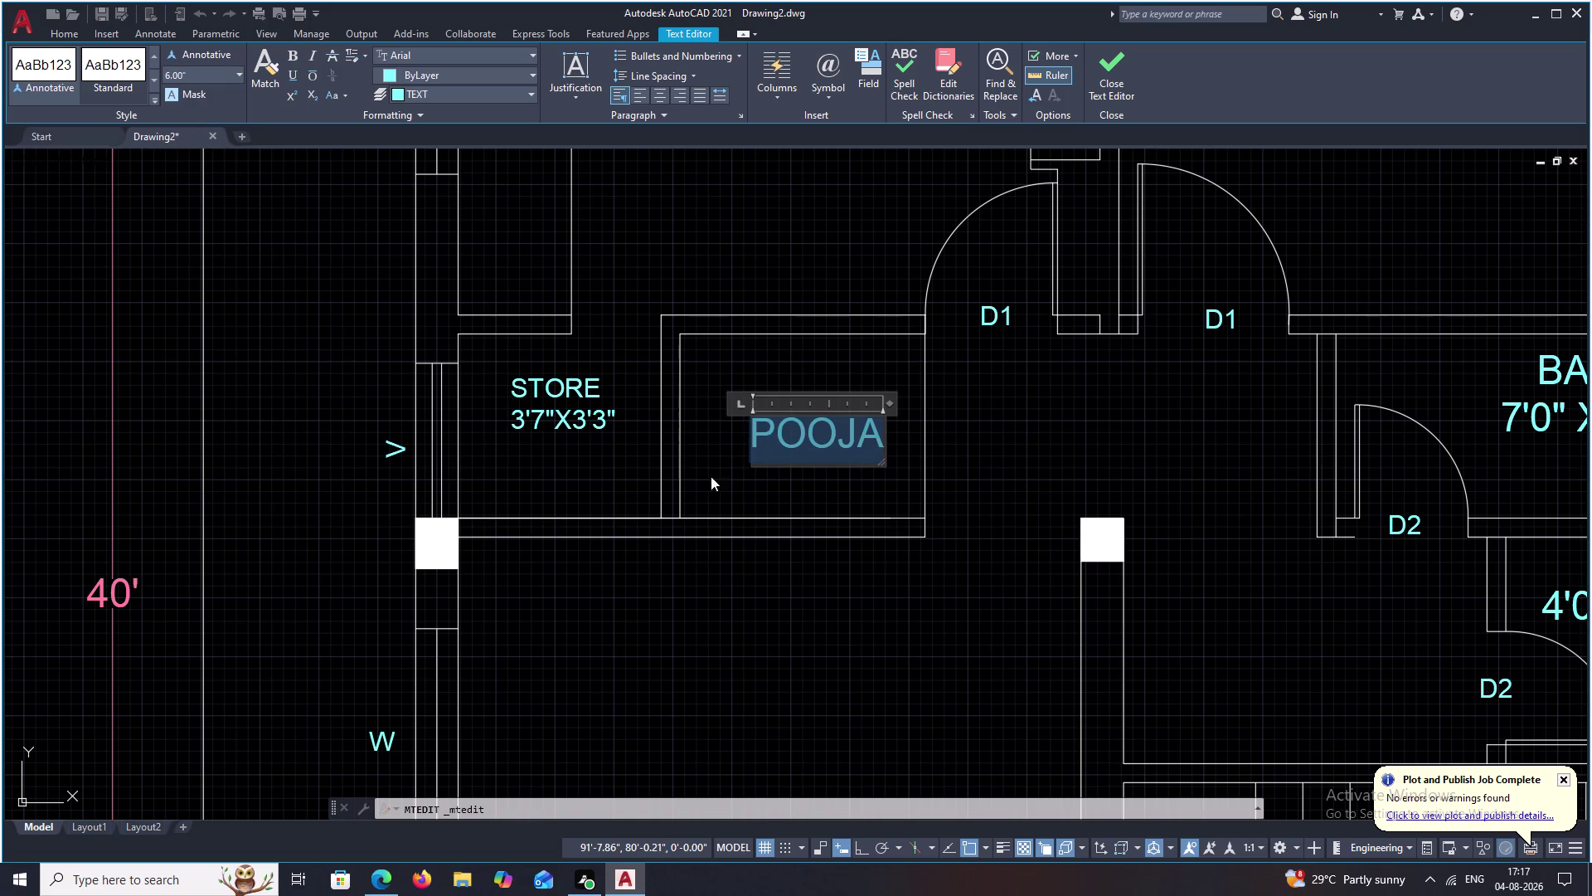
click(625, 479)
Resize the STORE label's text box and set its text, including 3'7"X3'3", to 6 inches.
drag(618, 325, 603, 334)
drag(598, 341, 540, 360)
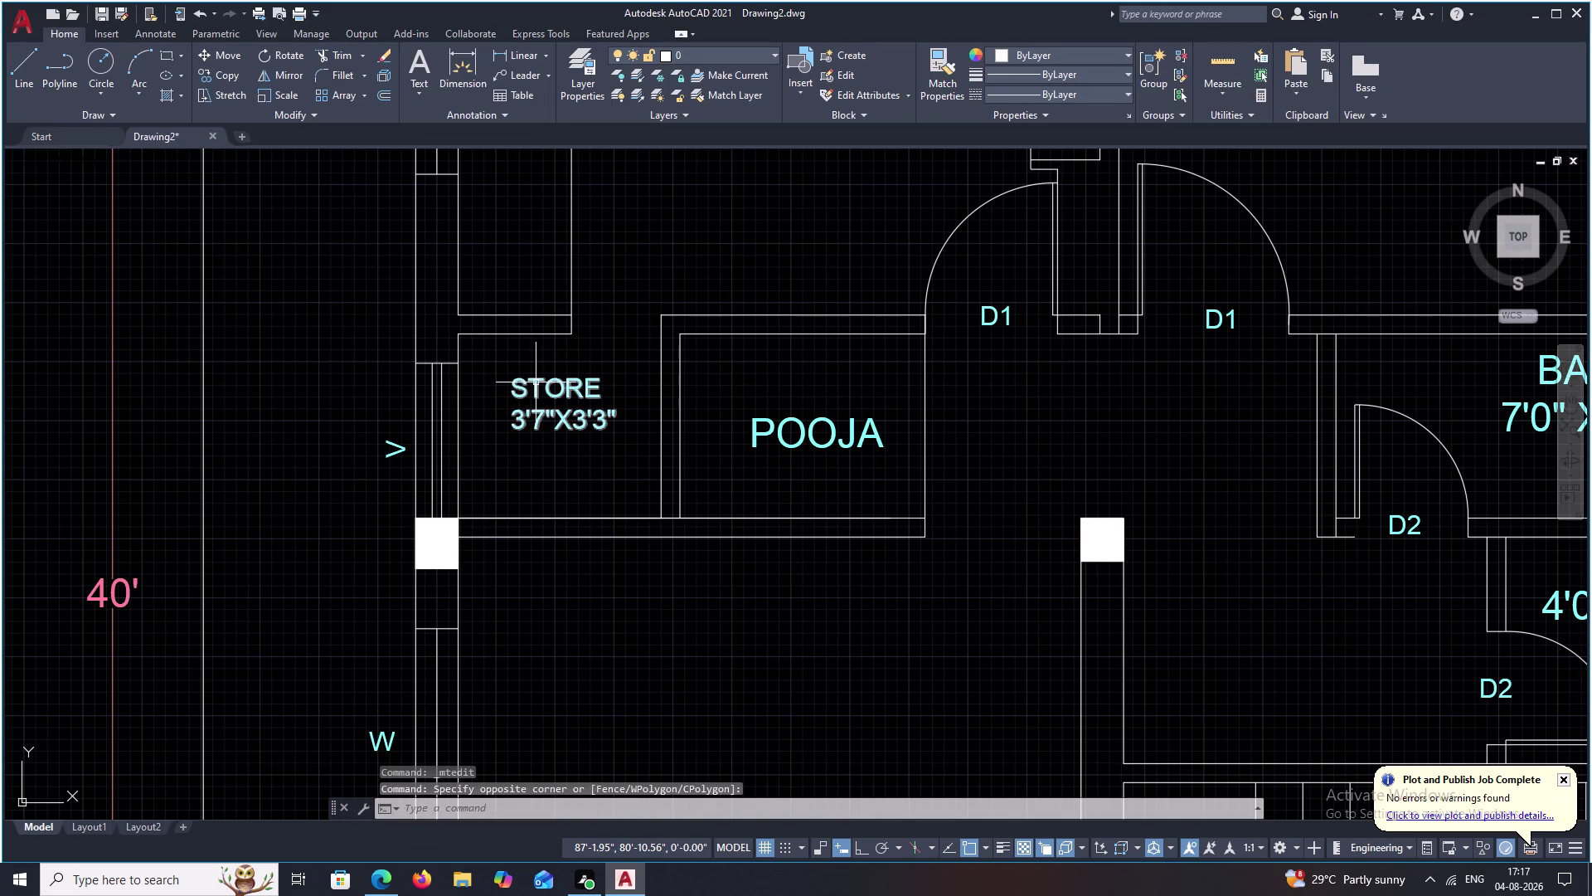
double_click(536, 383)
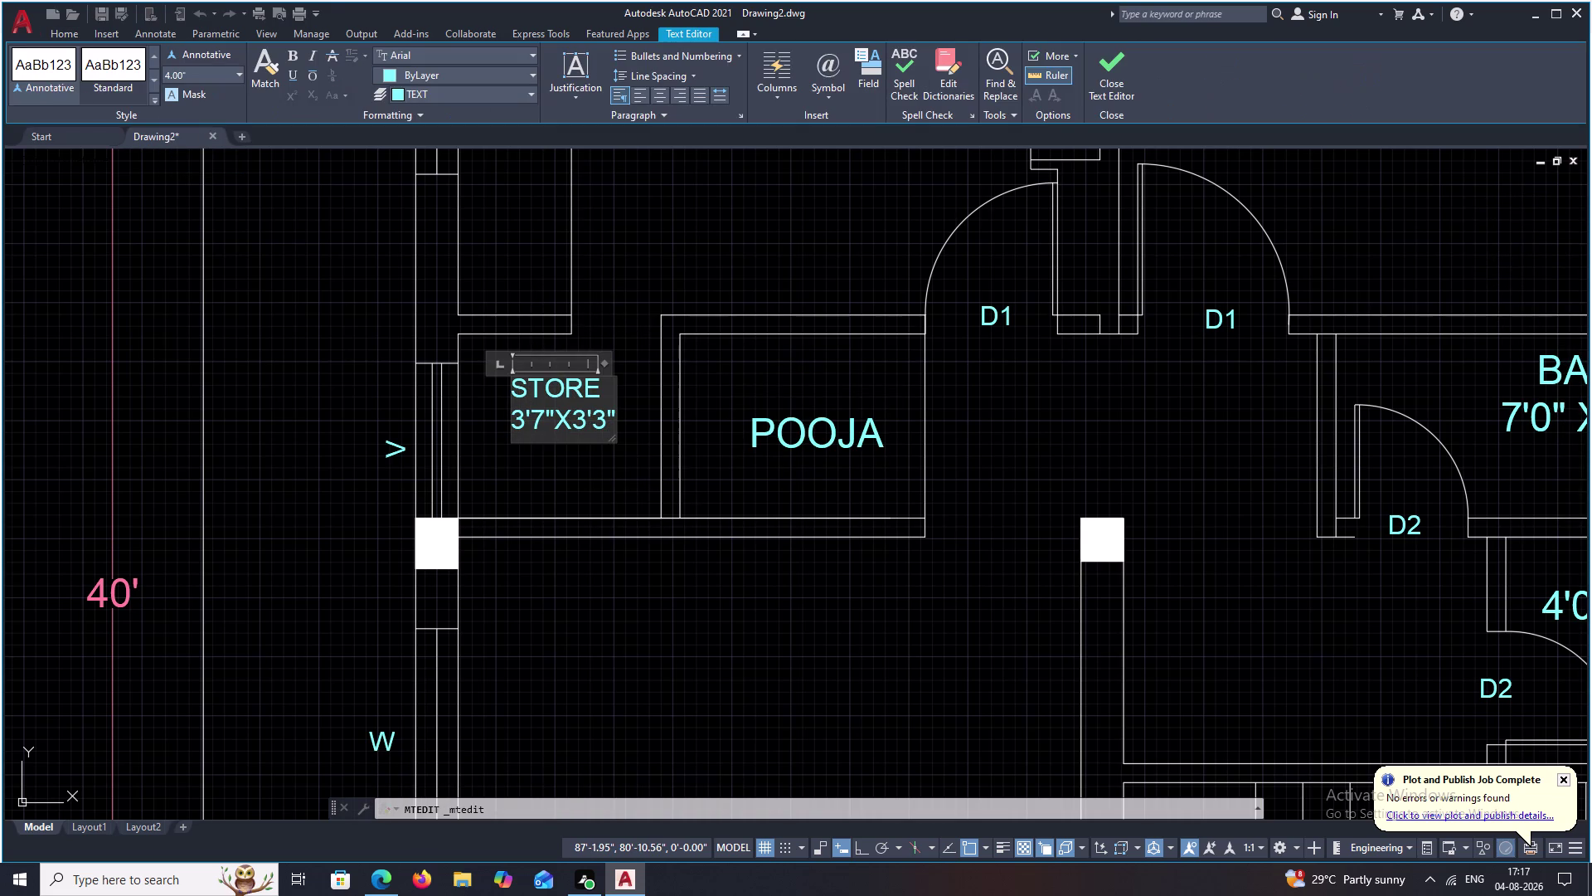
drag(609, 423, 509, 380)
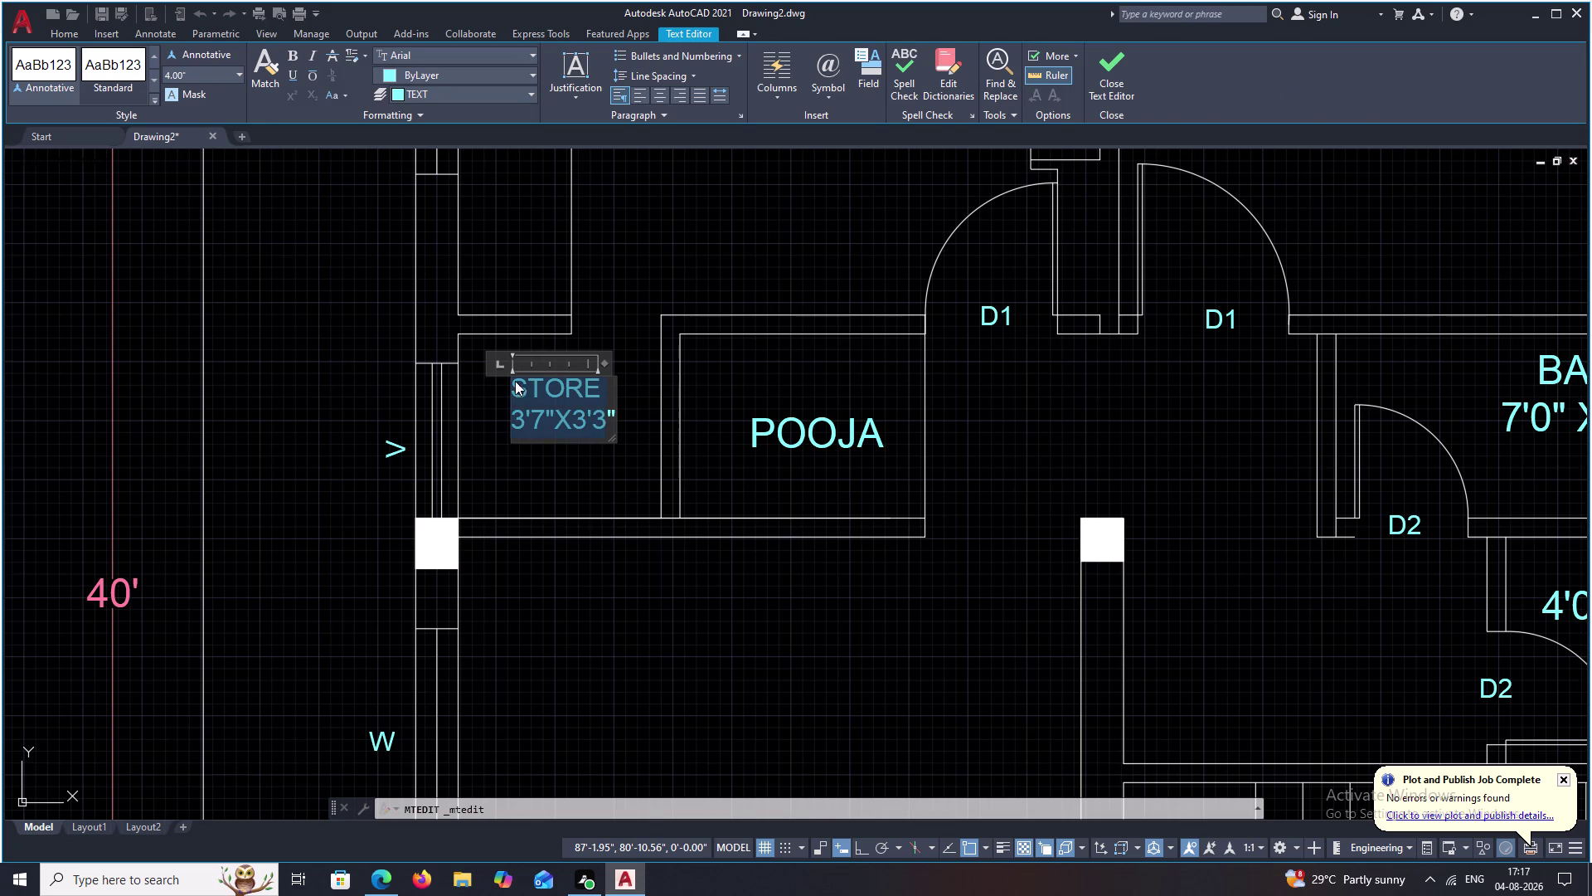
click(610, 431)
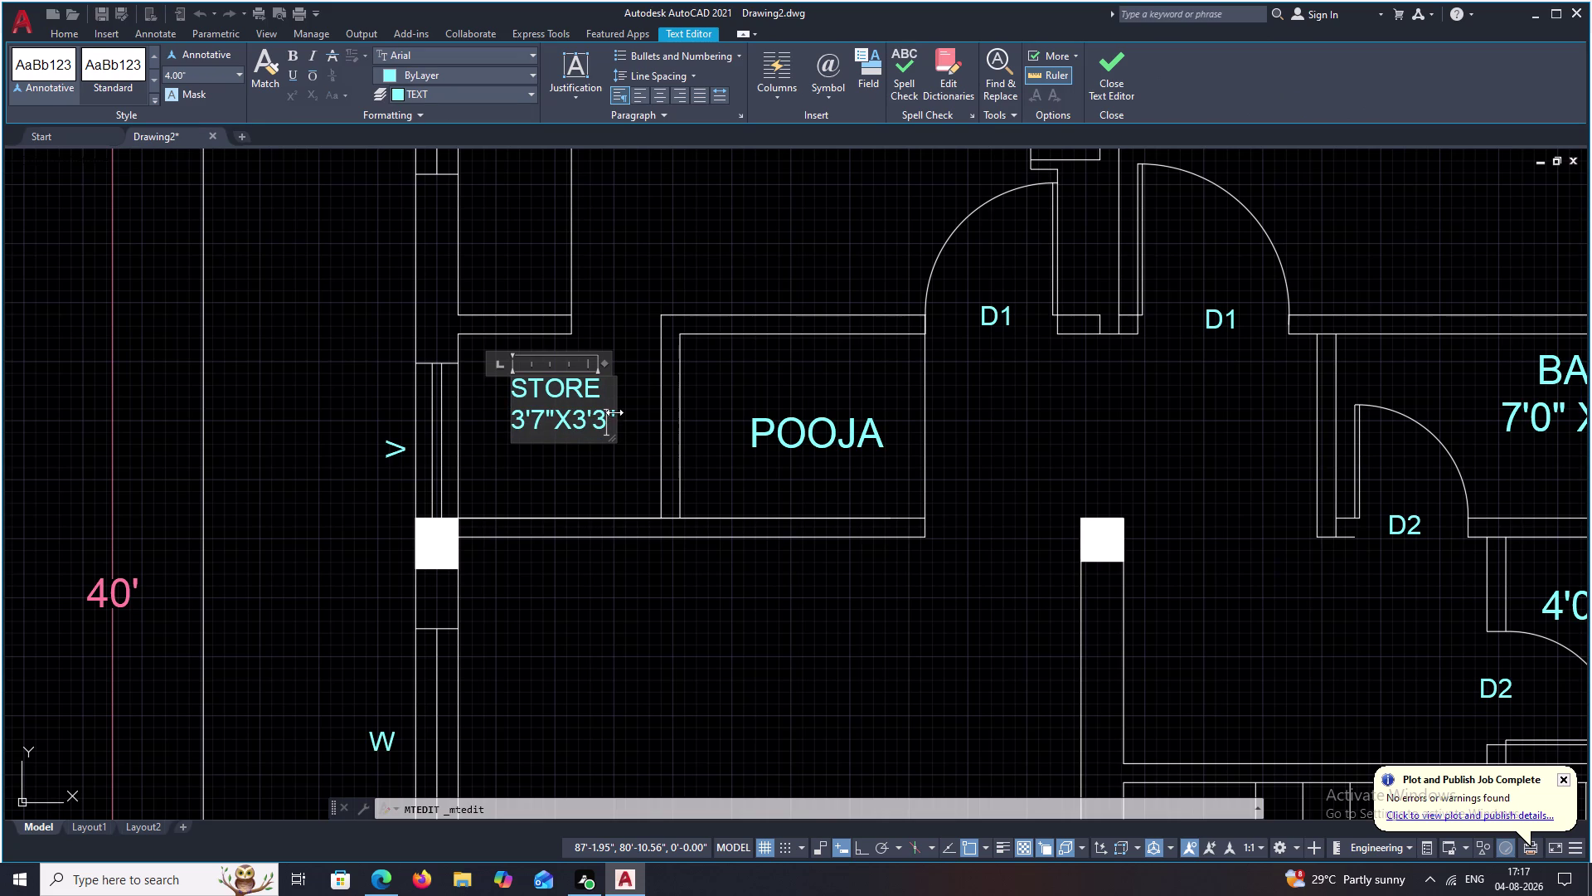
click(613, 414)
drag(611, 407, 571, 407)
scroll(up, 3)
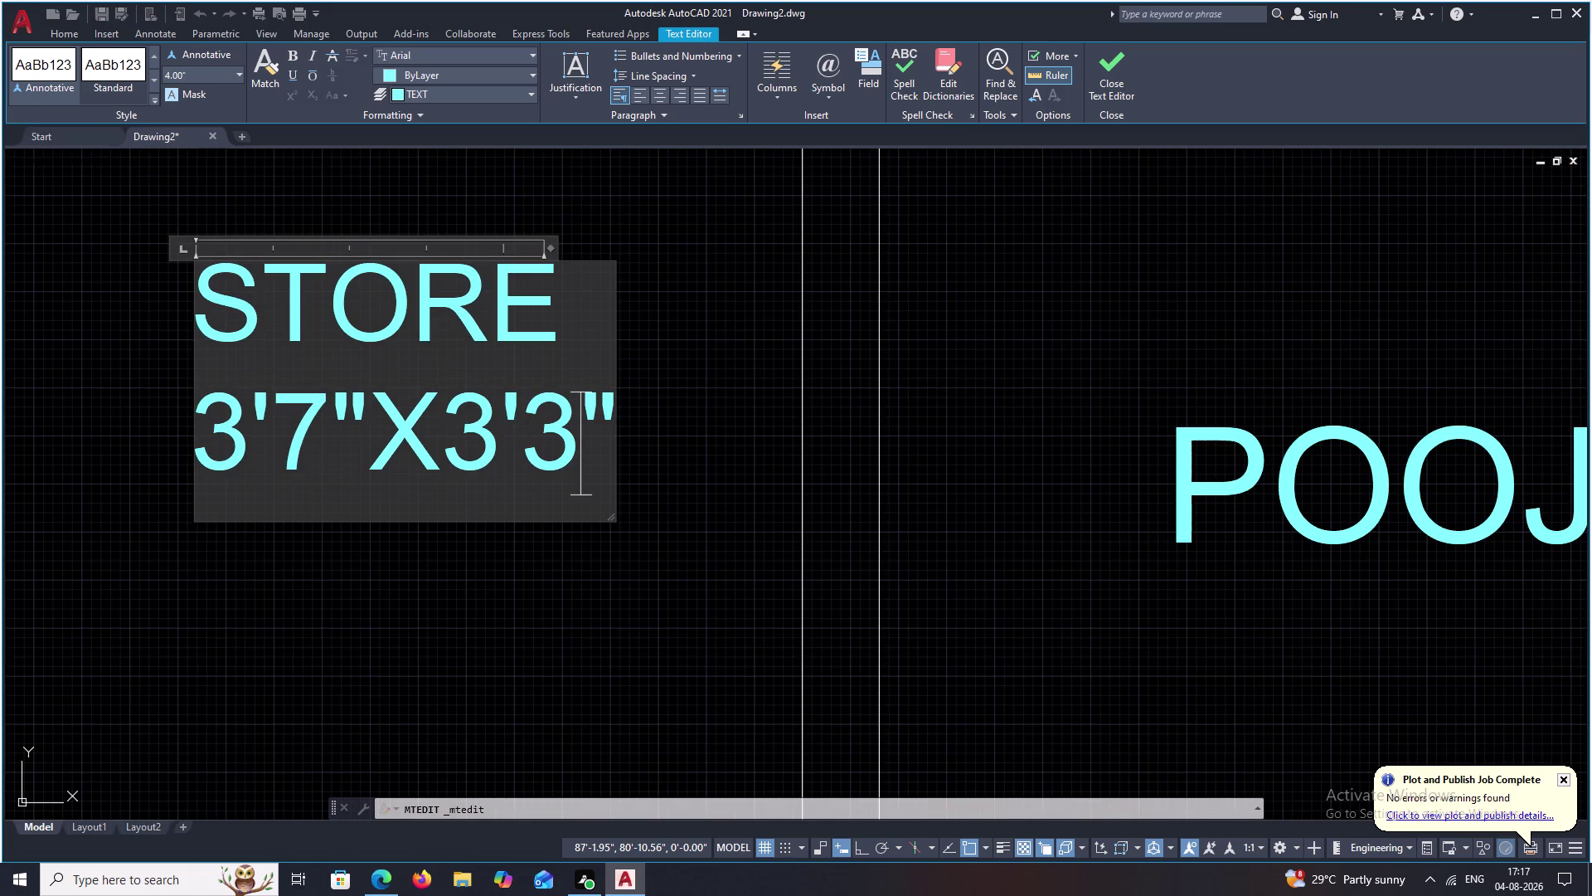
key(Right)
key(space)
key(space)
drag(611, 406, 174, 286)
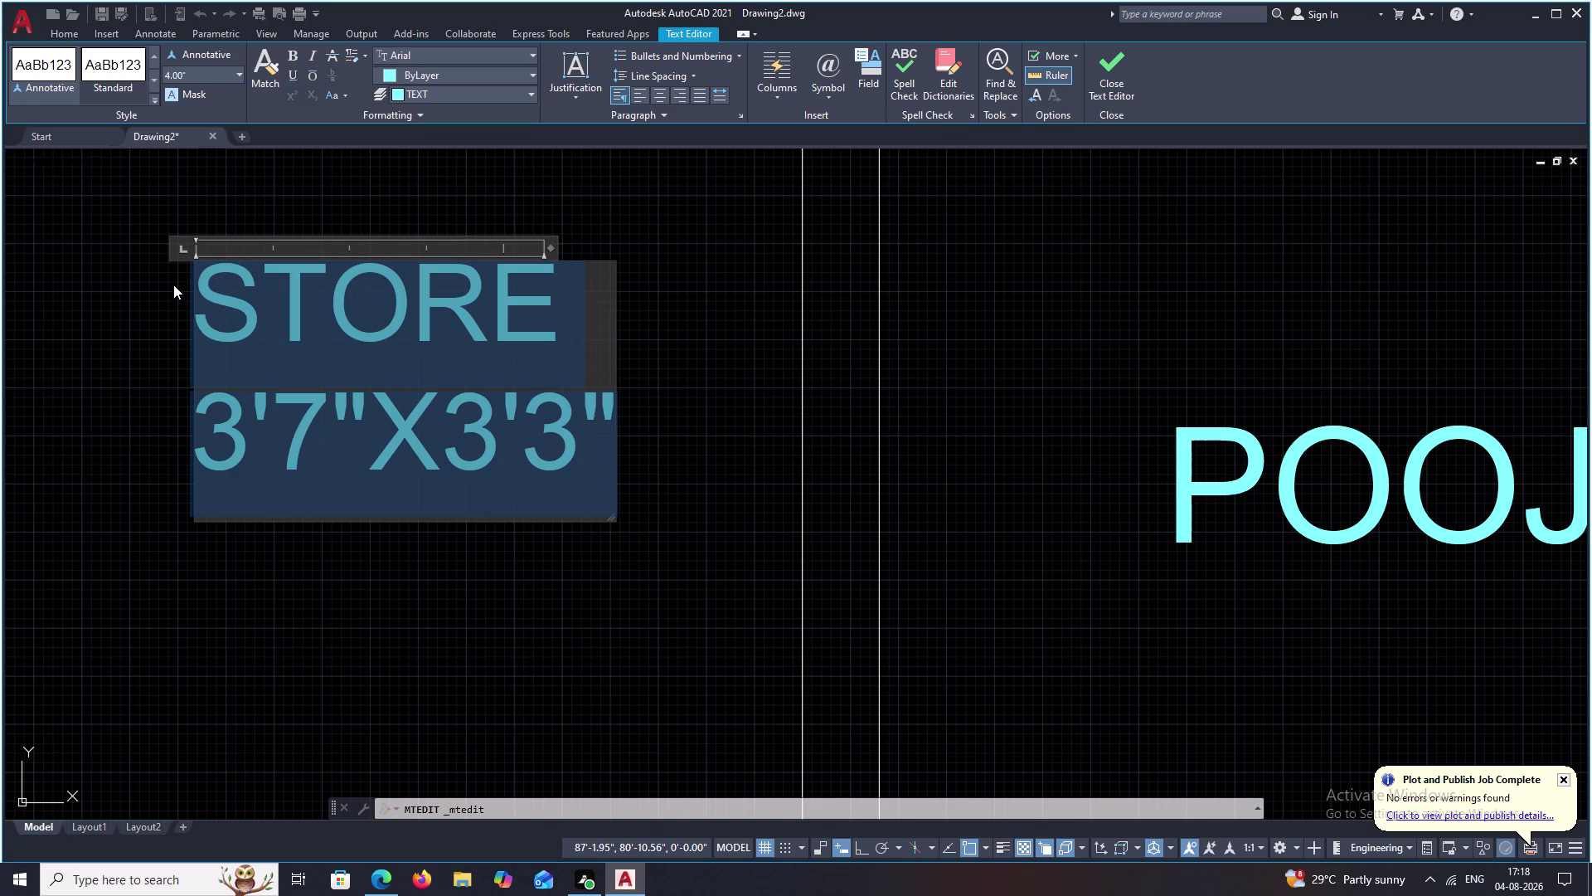
click(238, 71)
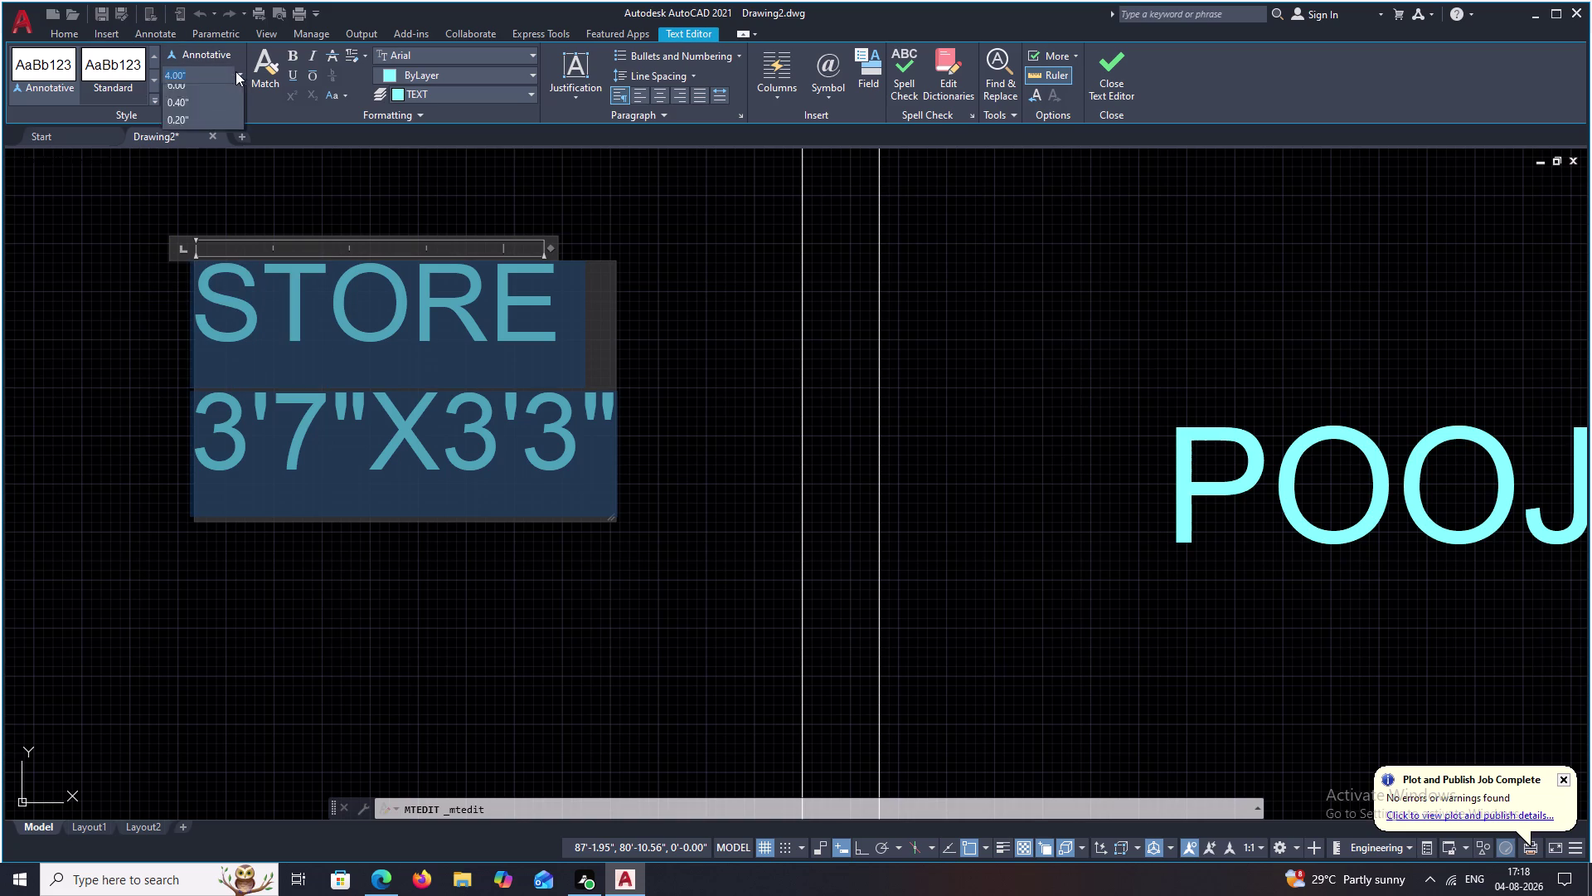
click(220, 128)
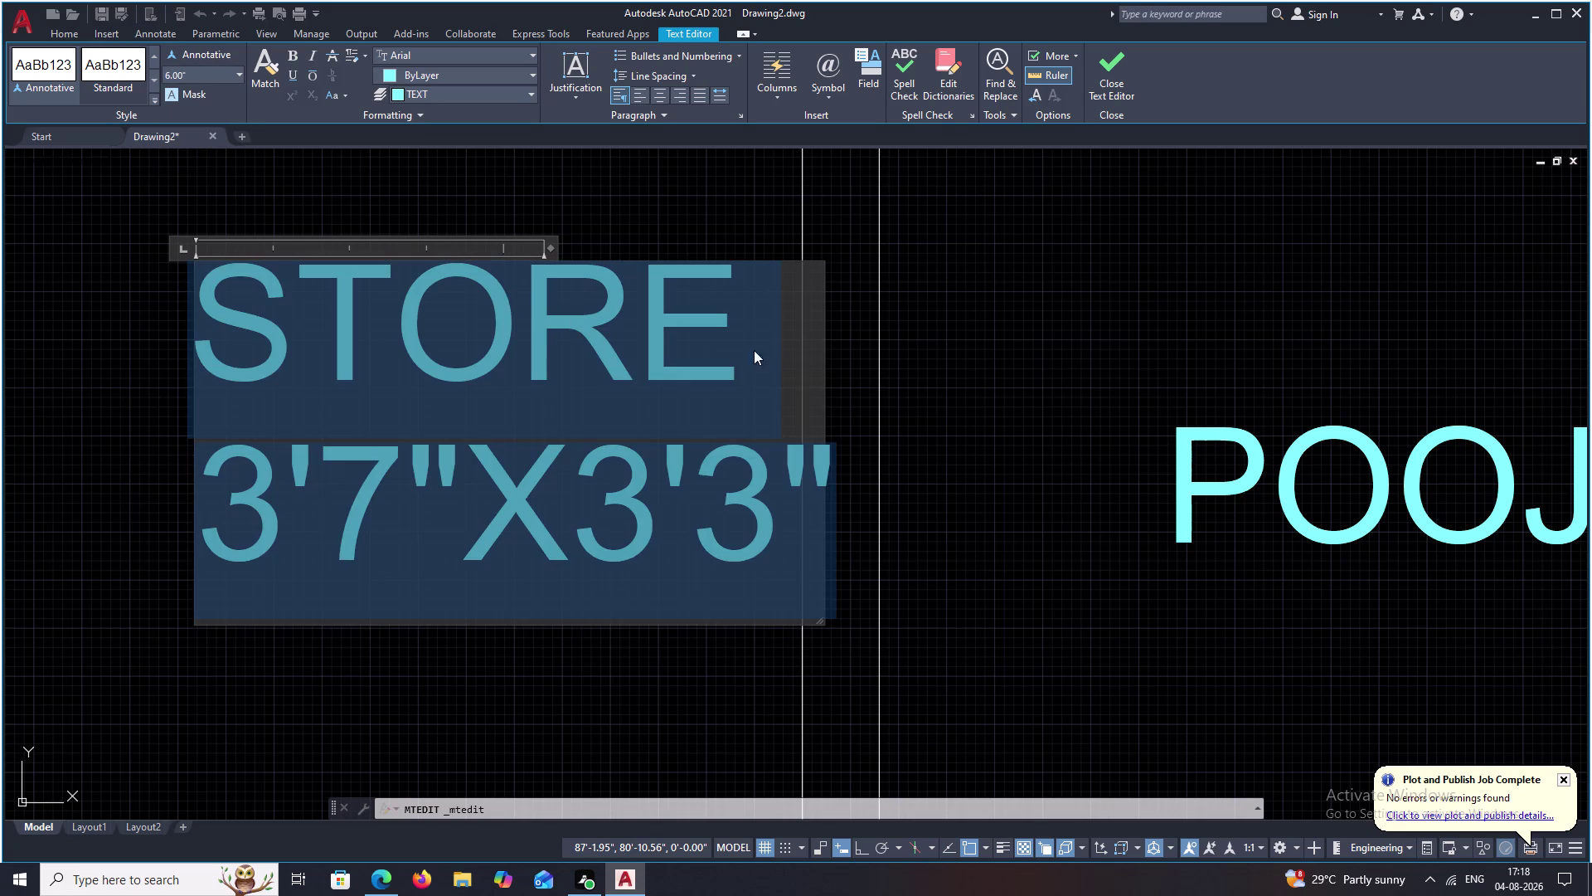
click(890, 346)
click(629, 491)
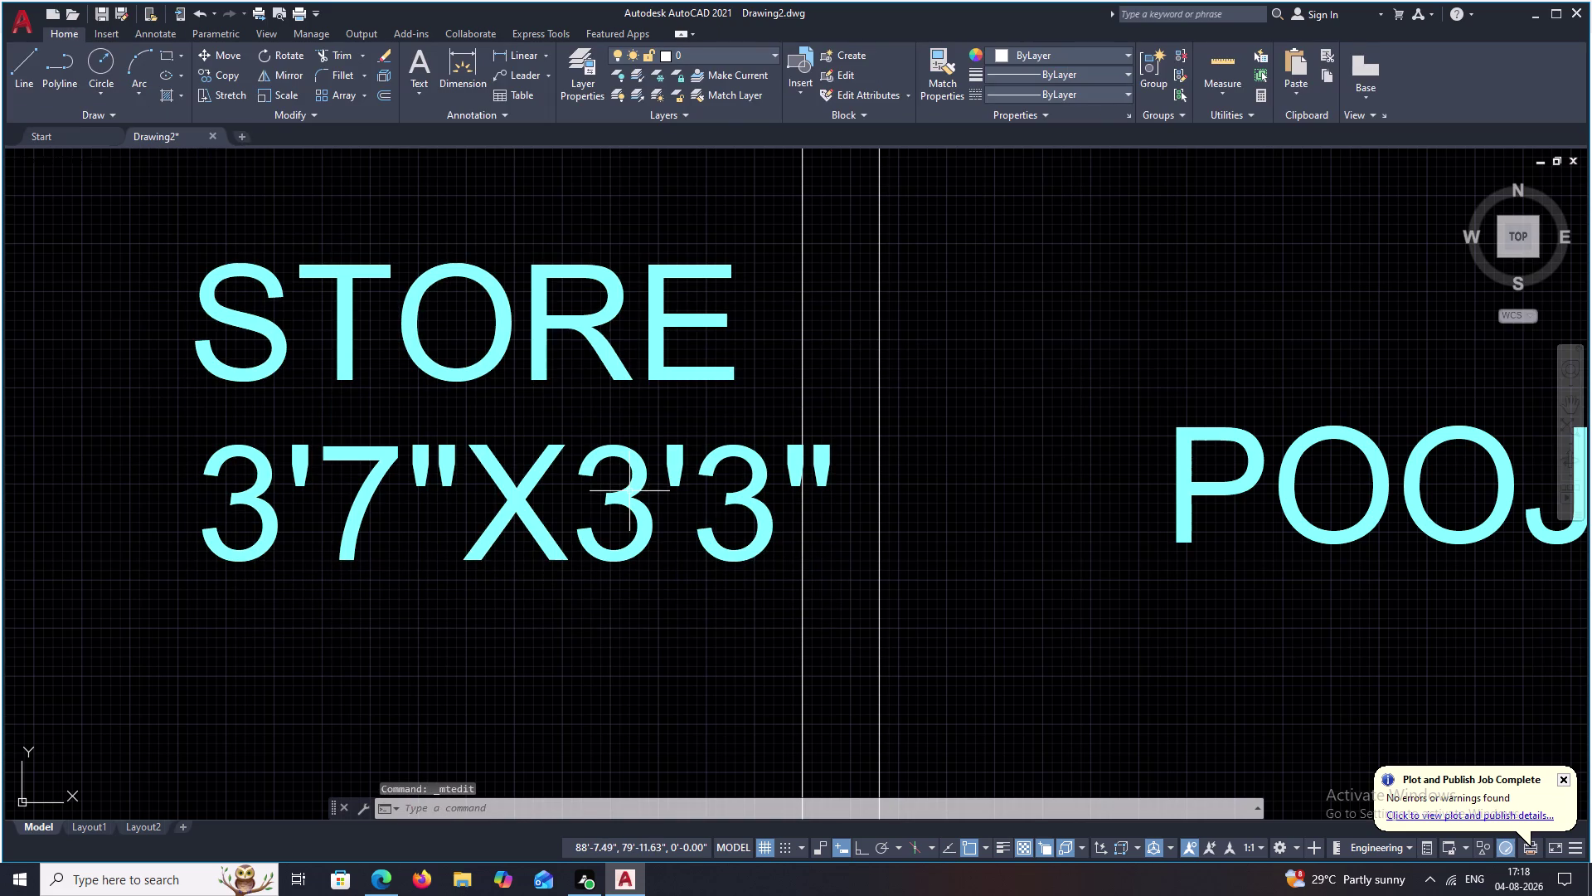
key(Escape)
Move the STORE label into position inside the store room with several MOVE commands.
drag(662, 240, 324, 550)
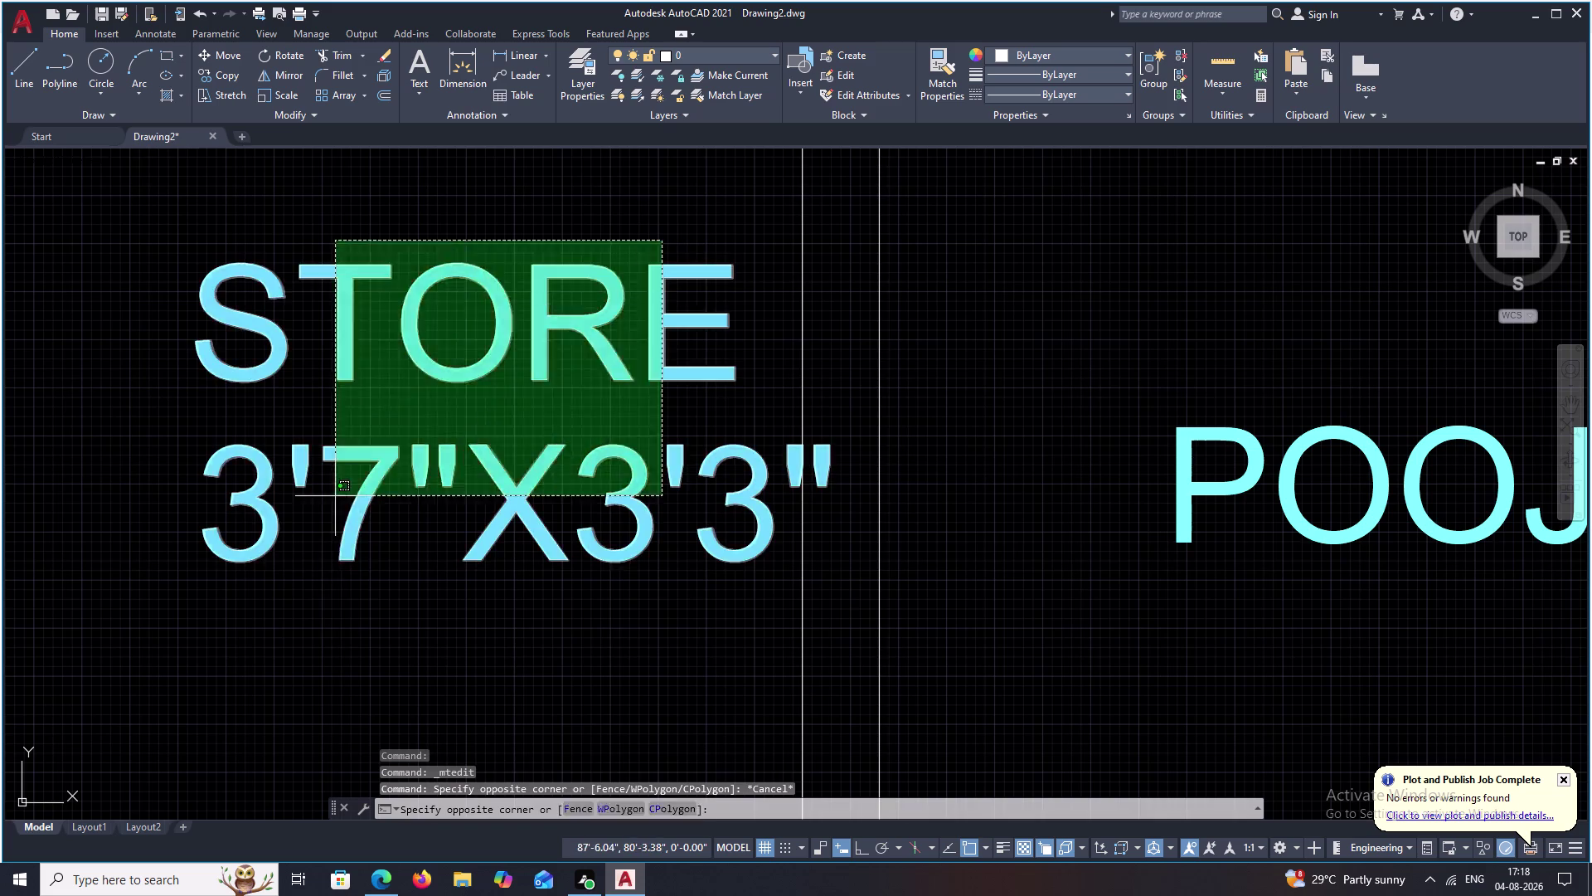
drag(324, 551, 327, 590)
text(M)
key(space)
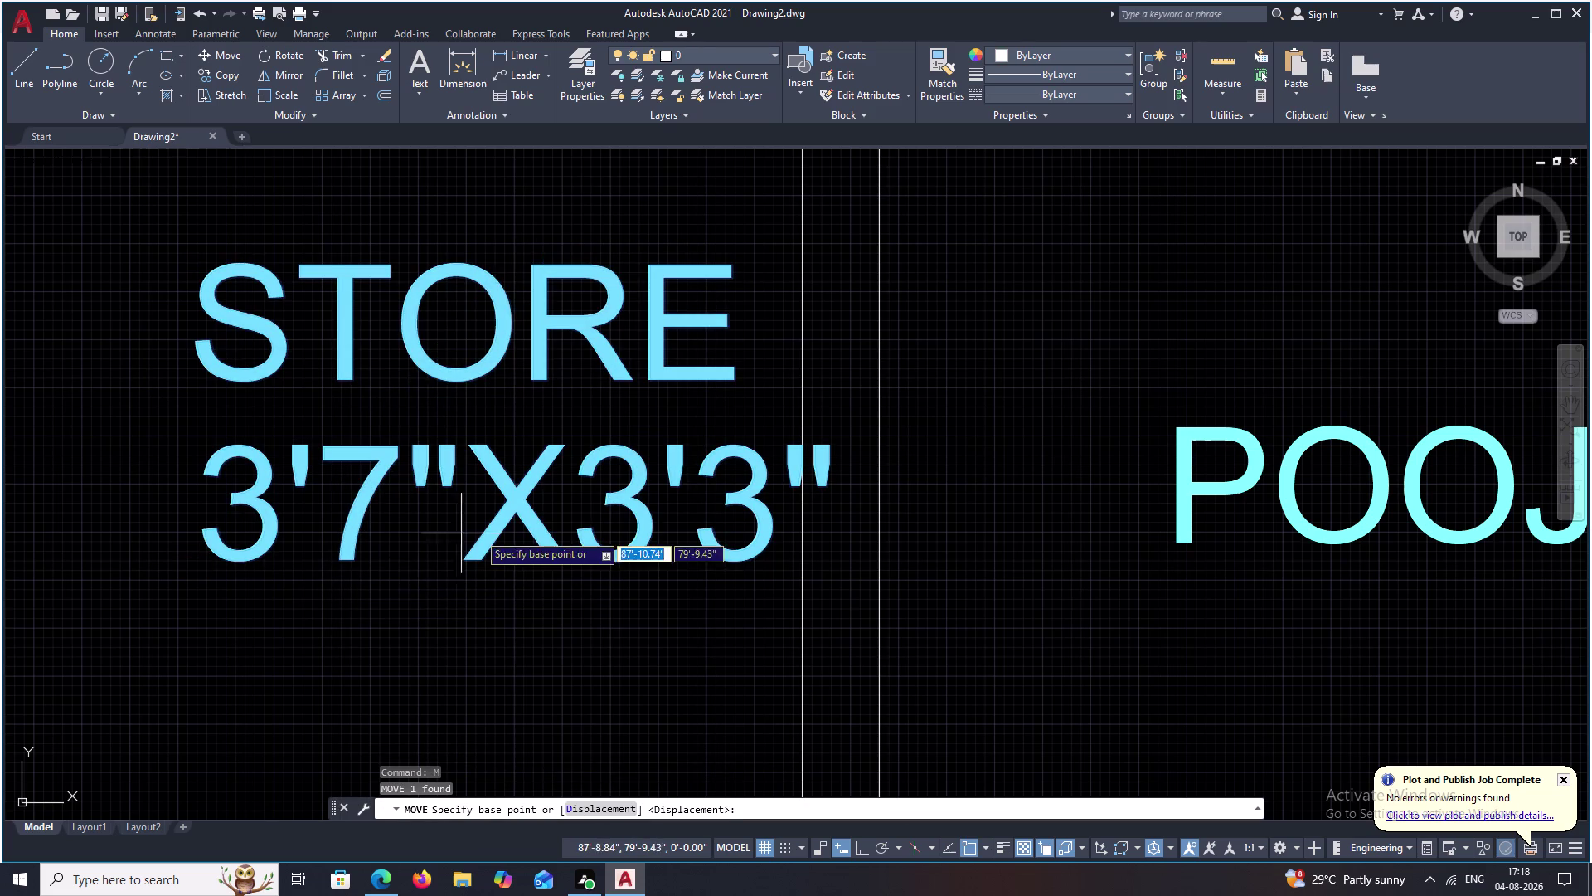
click(516, 502)
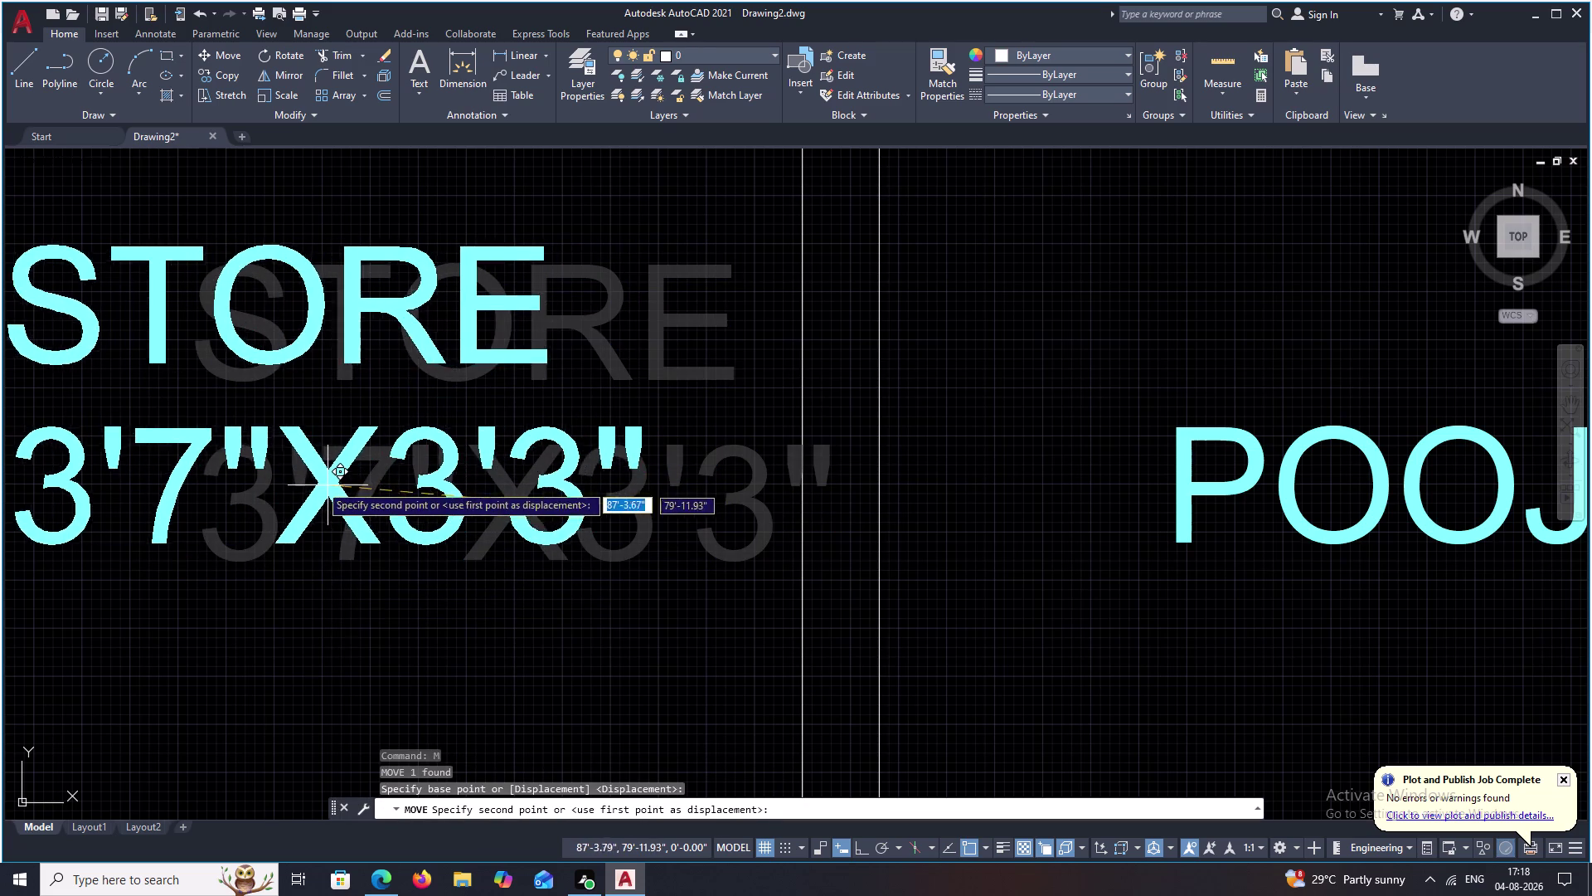
click(314, 484)
scroll(down, 3)
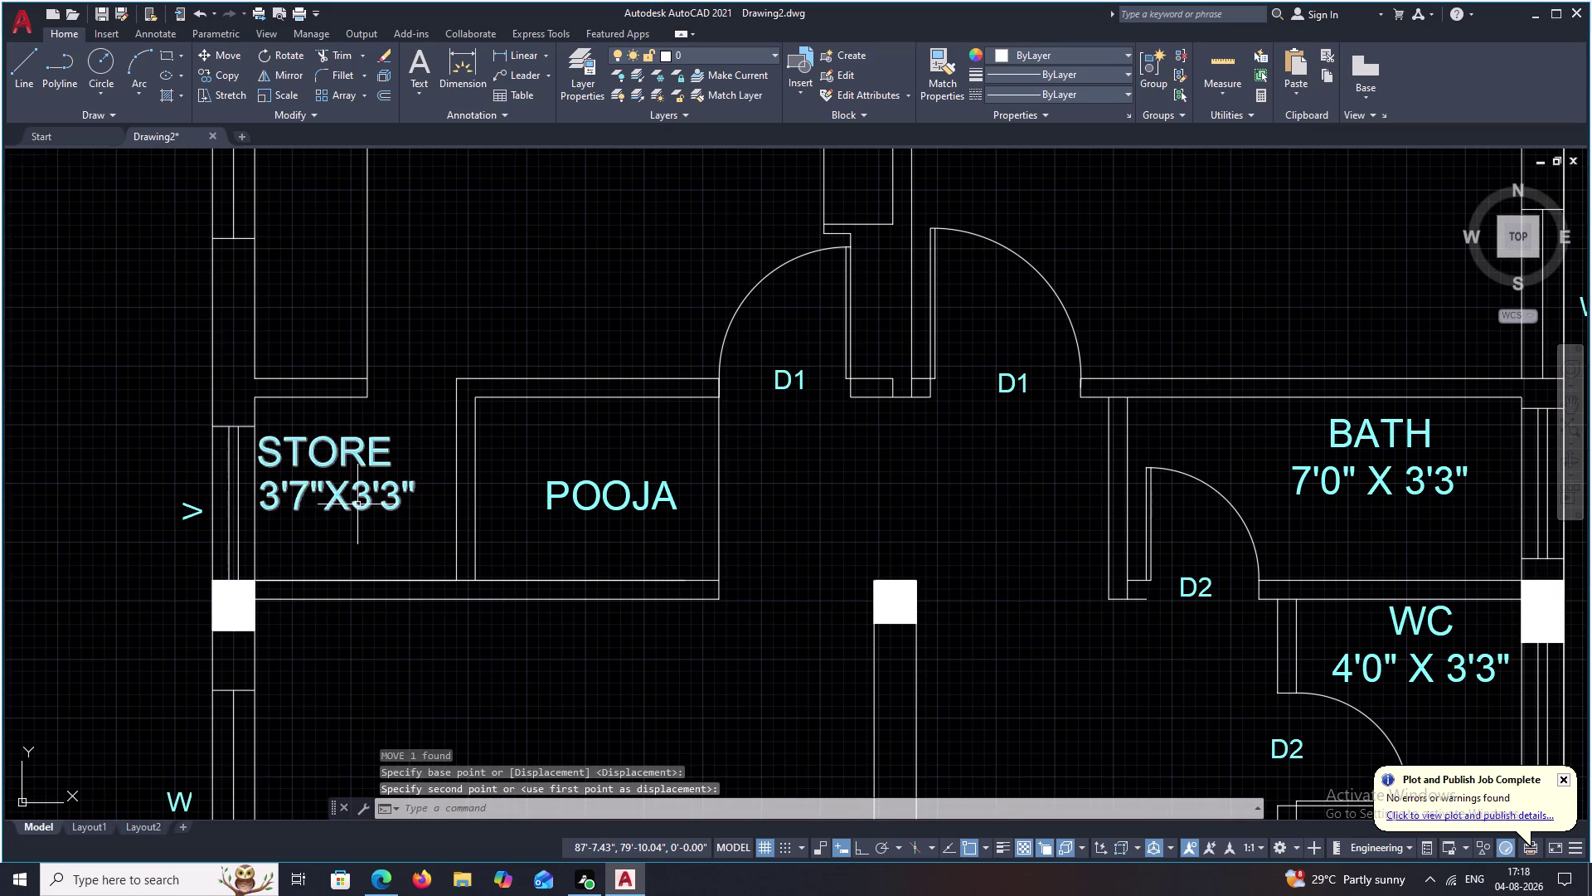
click(357, 504)
text(M)
key(space)
scroll(up, 3)
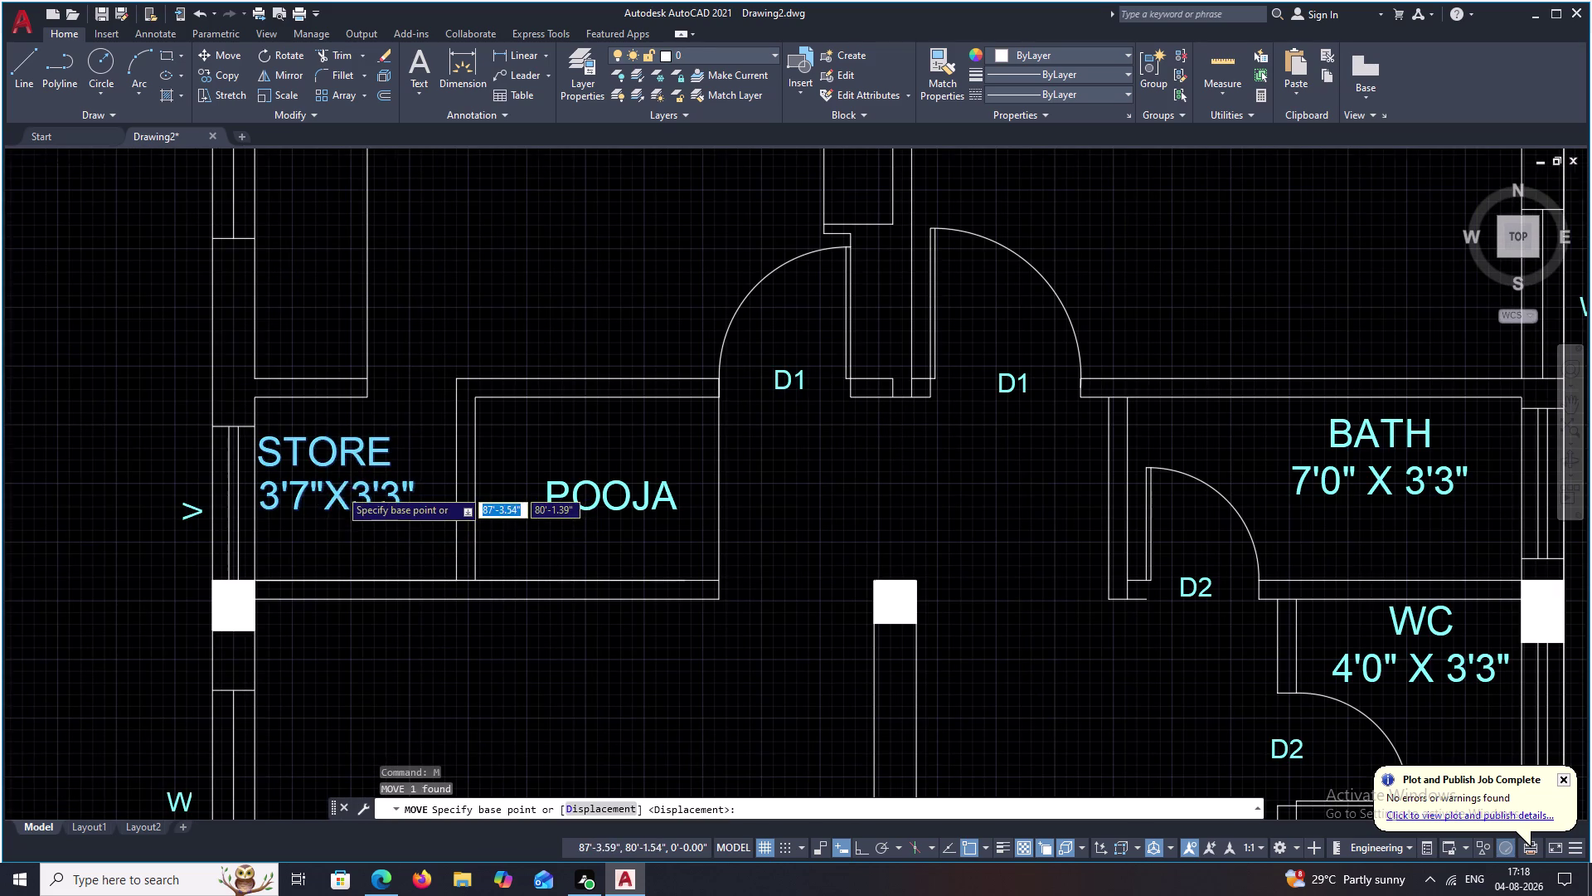
click(329, 501)
click(367, 522)
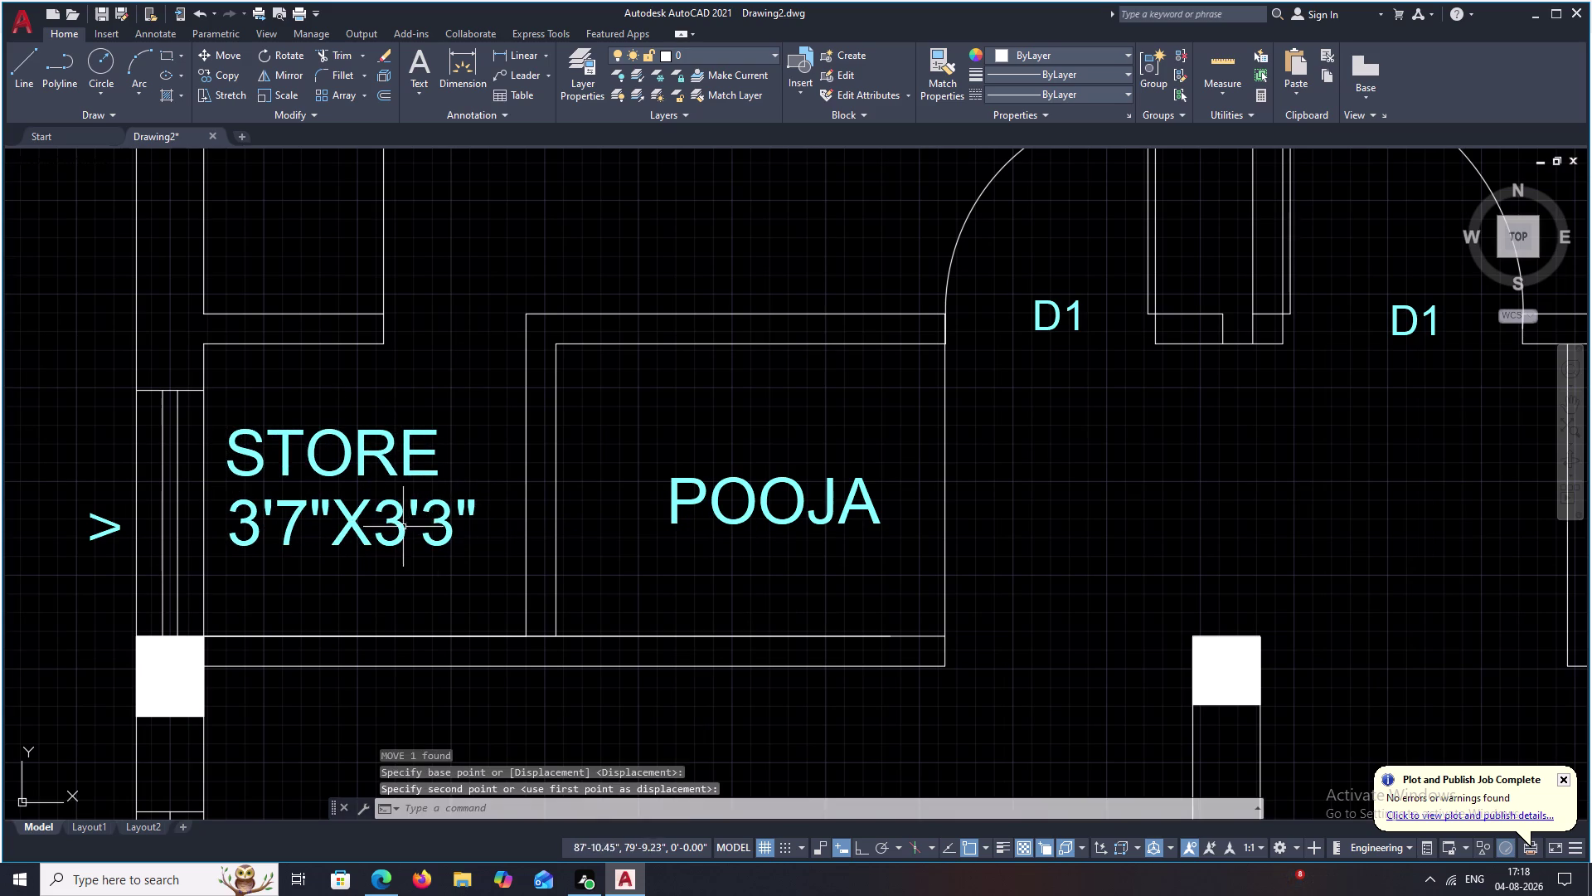
drag(402, 427, 326, 535)
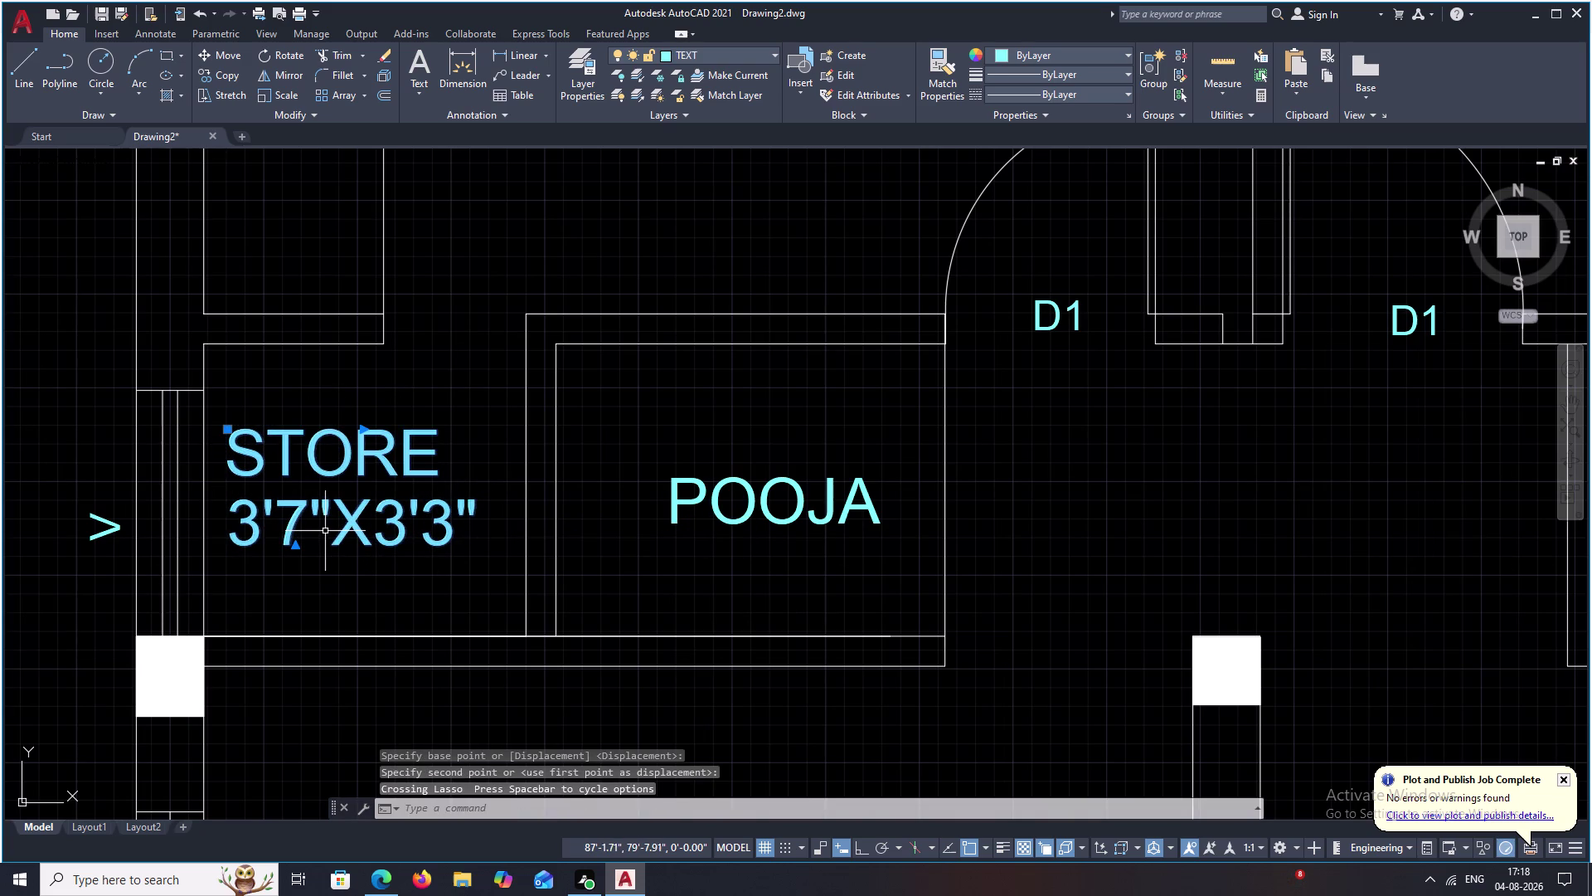
text(M)
key(space)
scroll(up, 3)
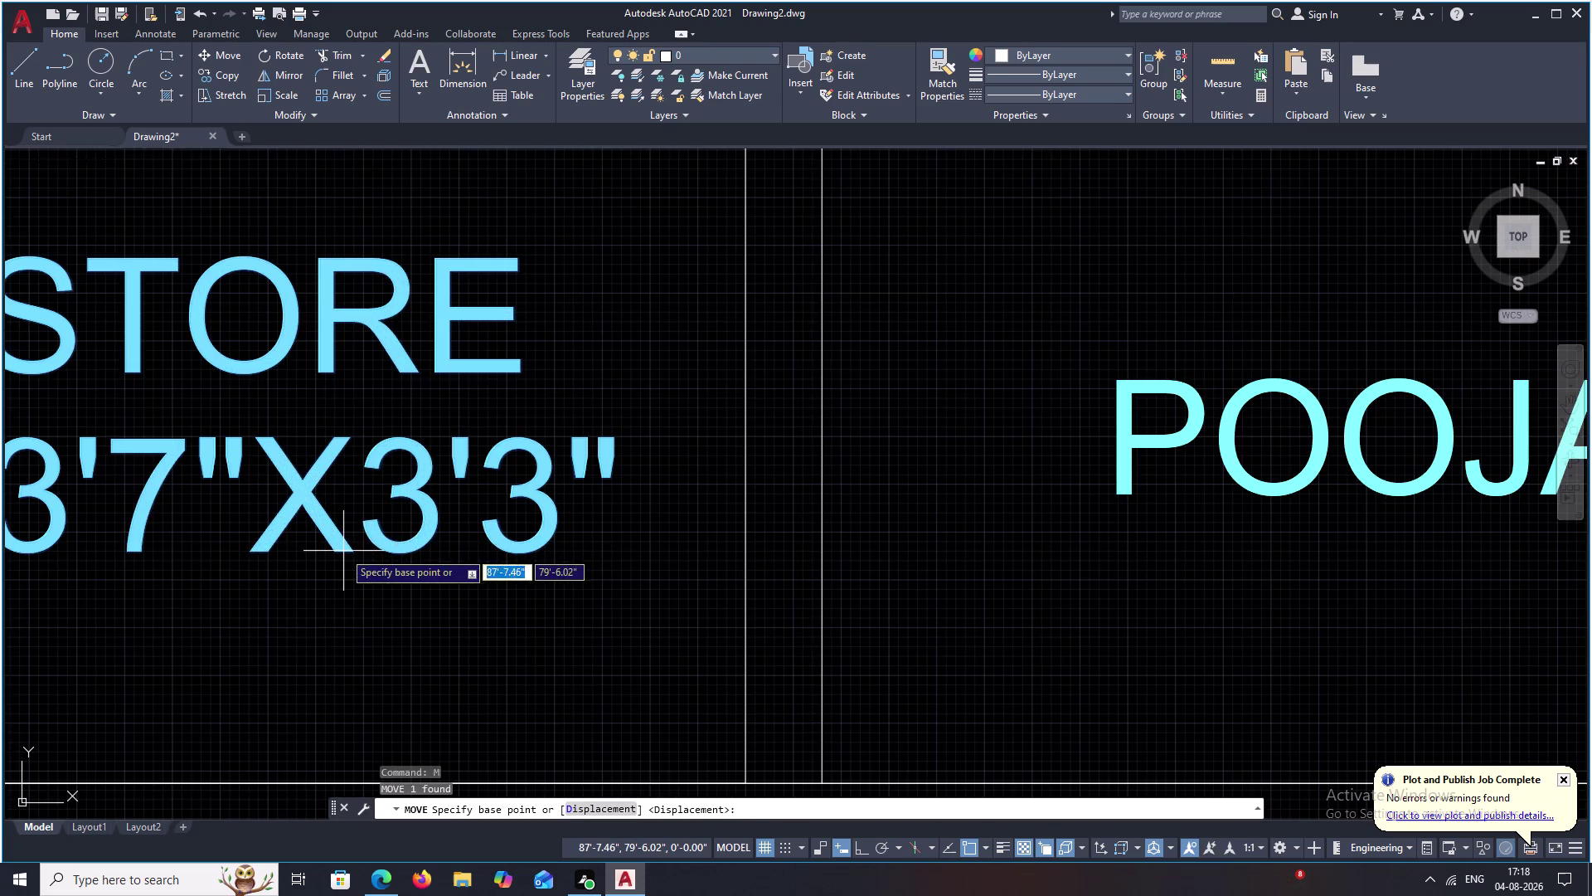
click(344, 551)
click(421, 555)
scroll(down, 3)
scroll(down, 3)
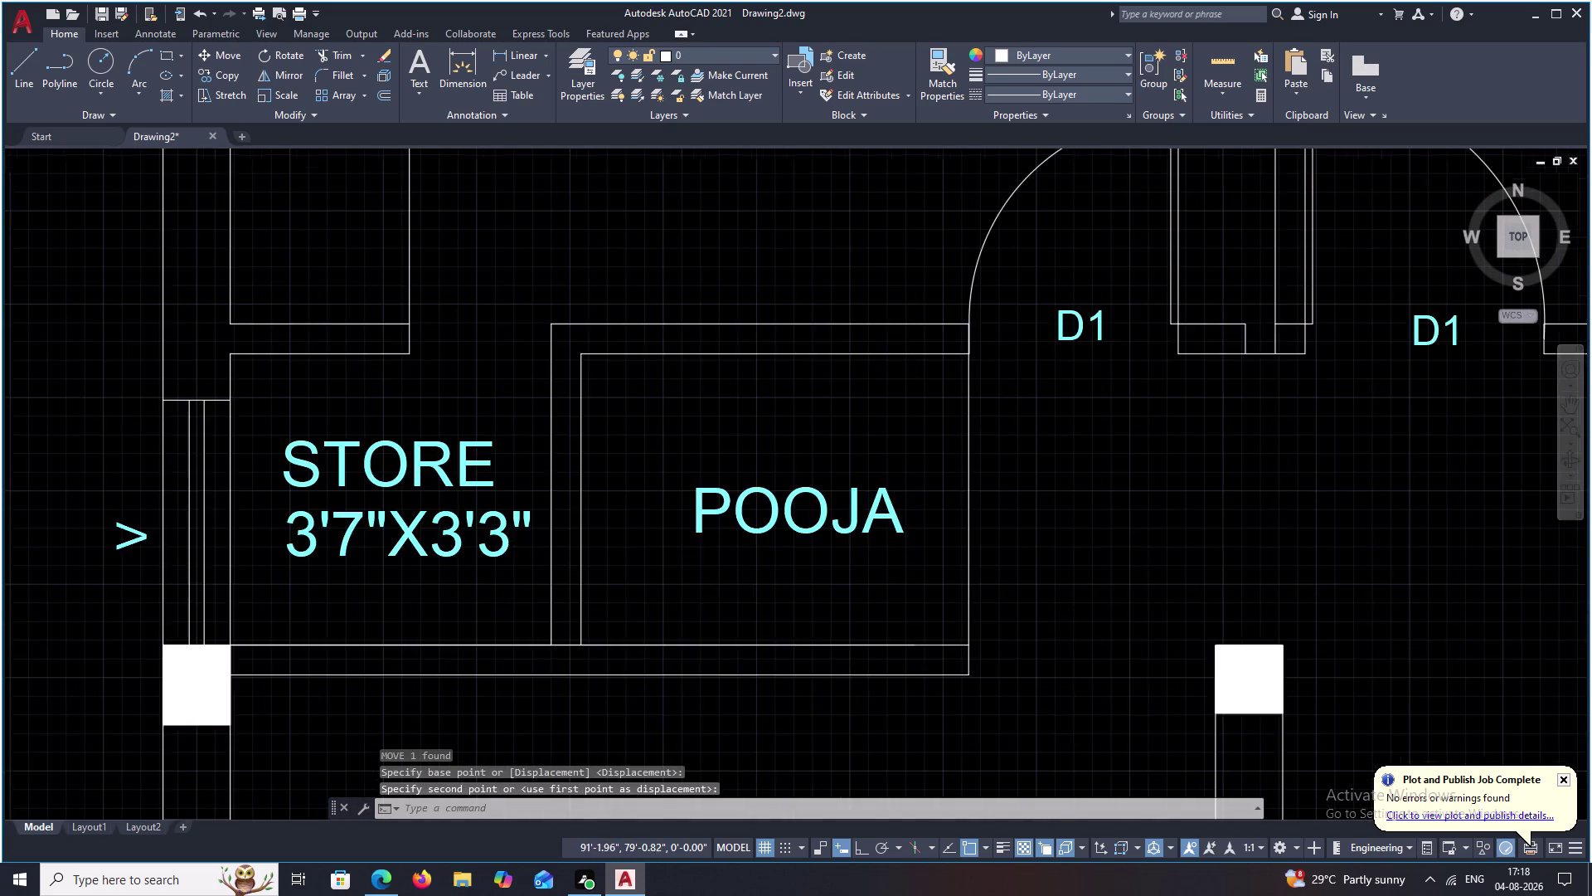
Set the HALL label and its 11'0" X16'0" size to 6-inch text height.
middle_drag(716, 599, 742, 407)
middle_drag(729, 533, 788, 256)
middle_drag(759, 497, 803, 255)
drag(886, 317, 729, 551)
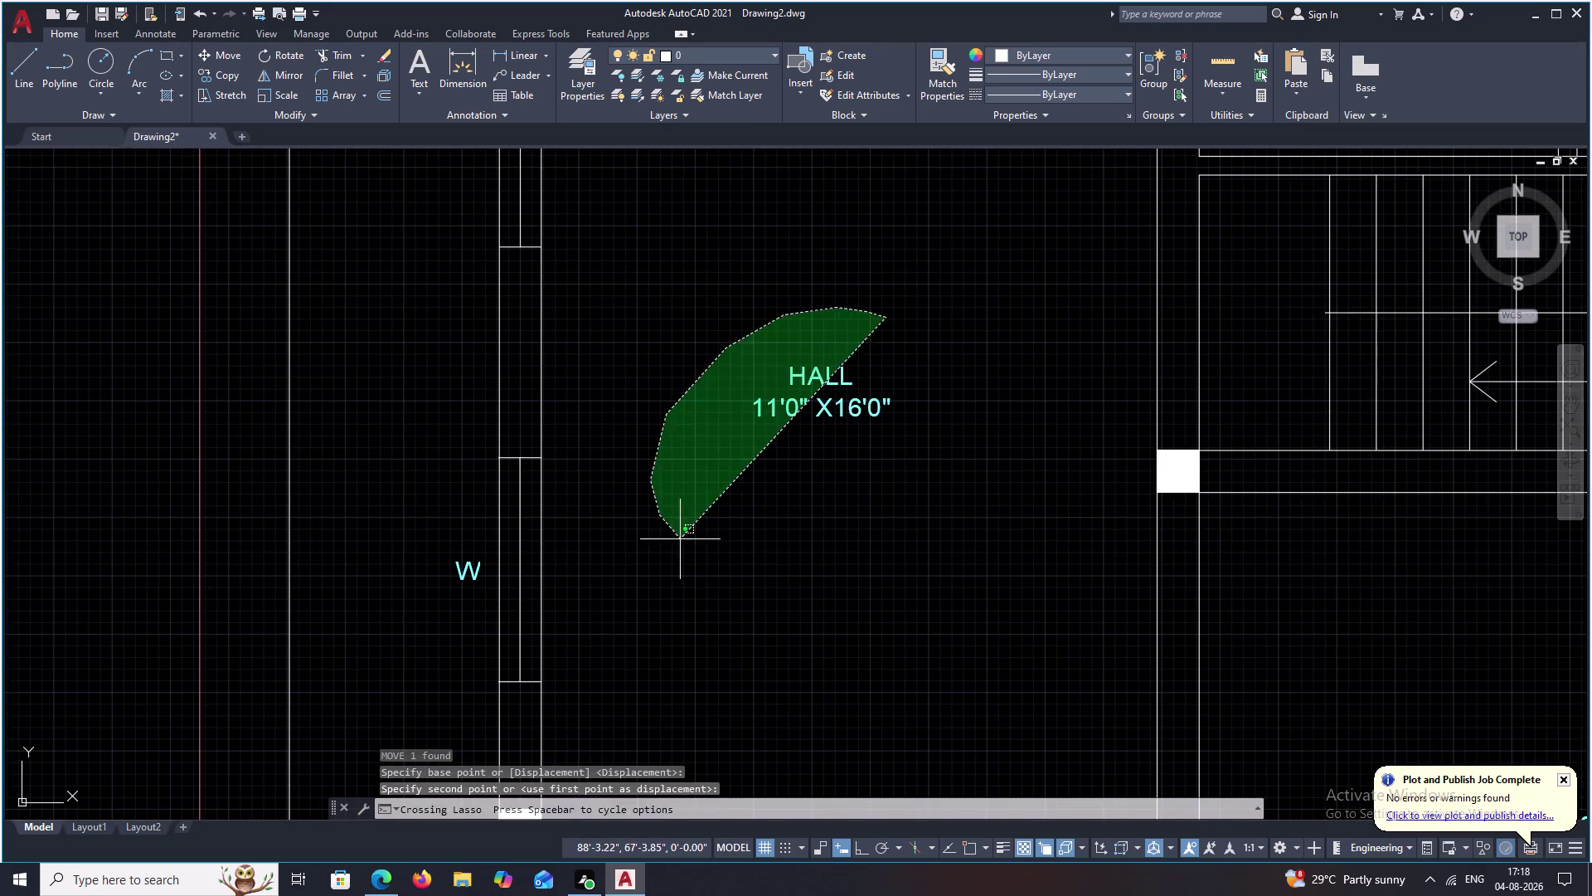
drag(729, 552, 836, 546)
double_click(880, 402)
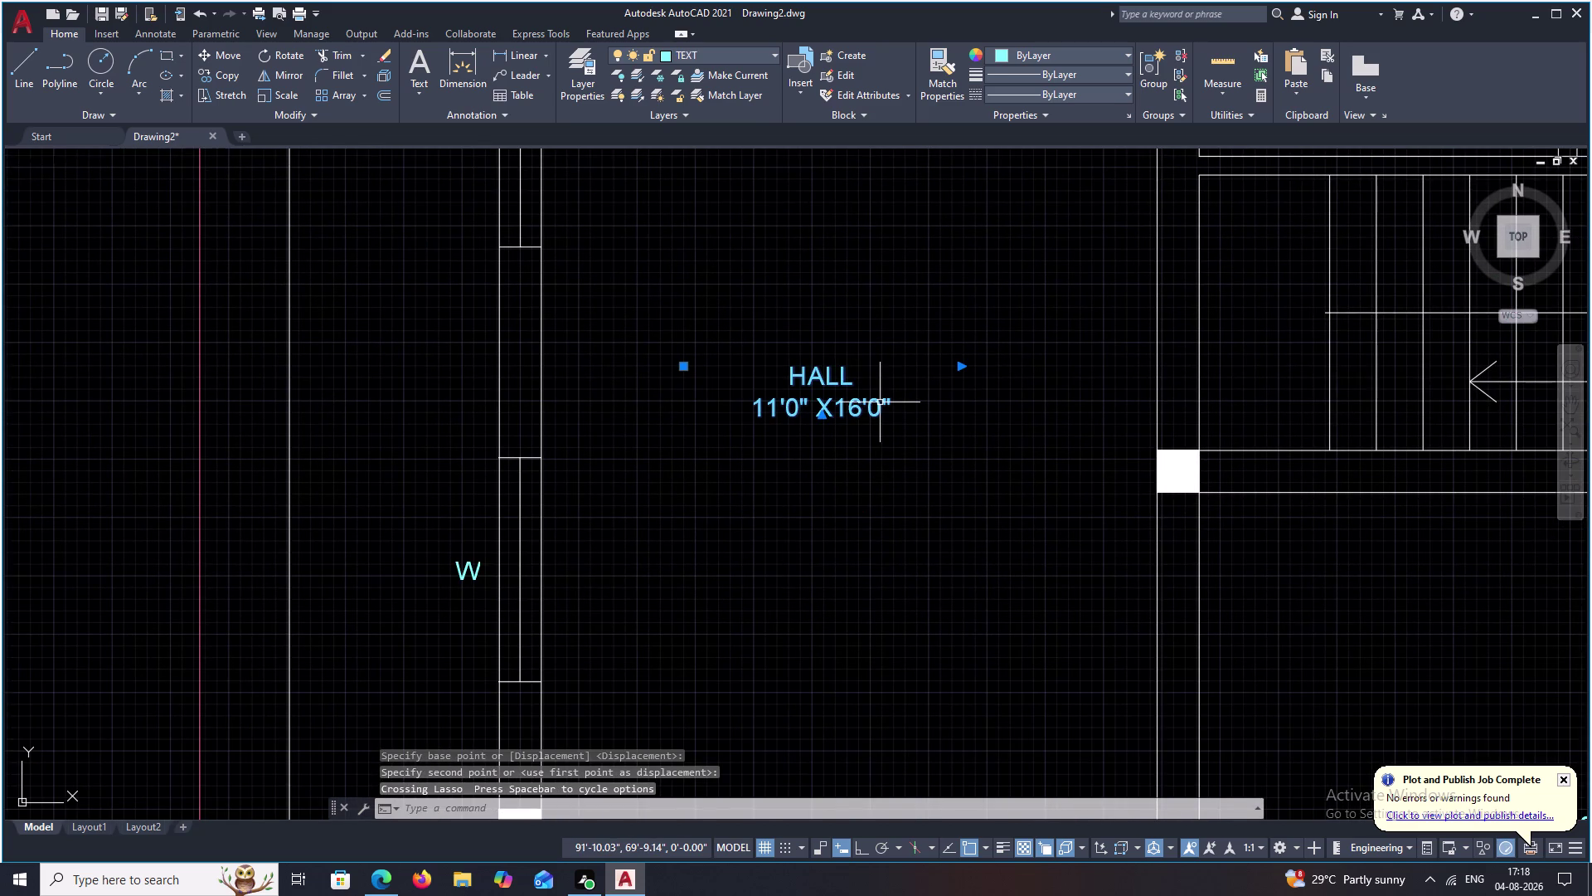
drag(942, 401, 769, 362)
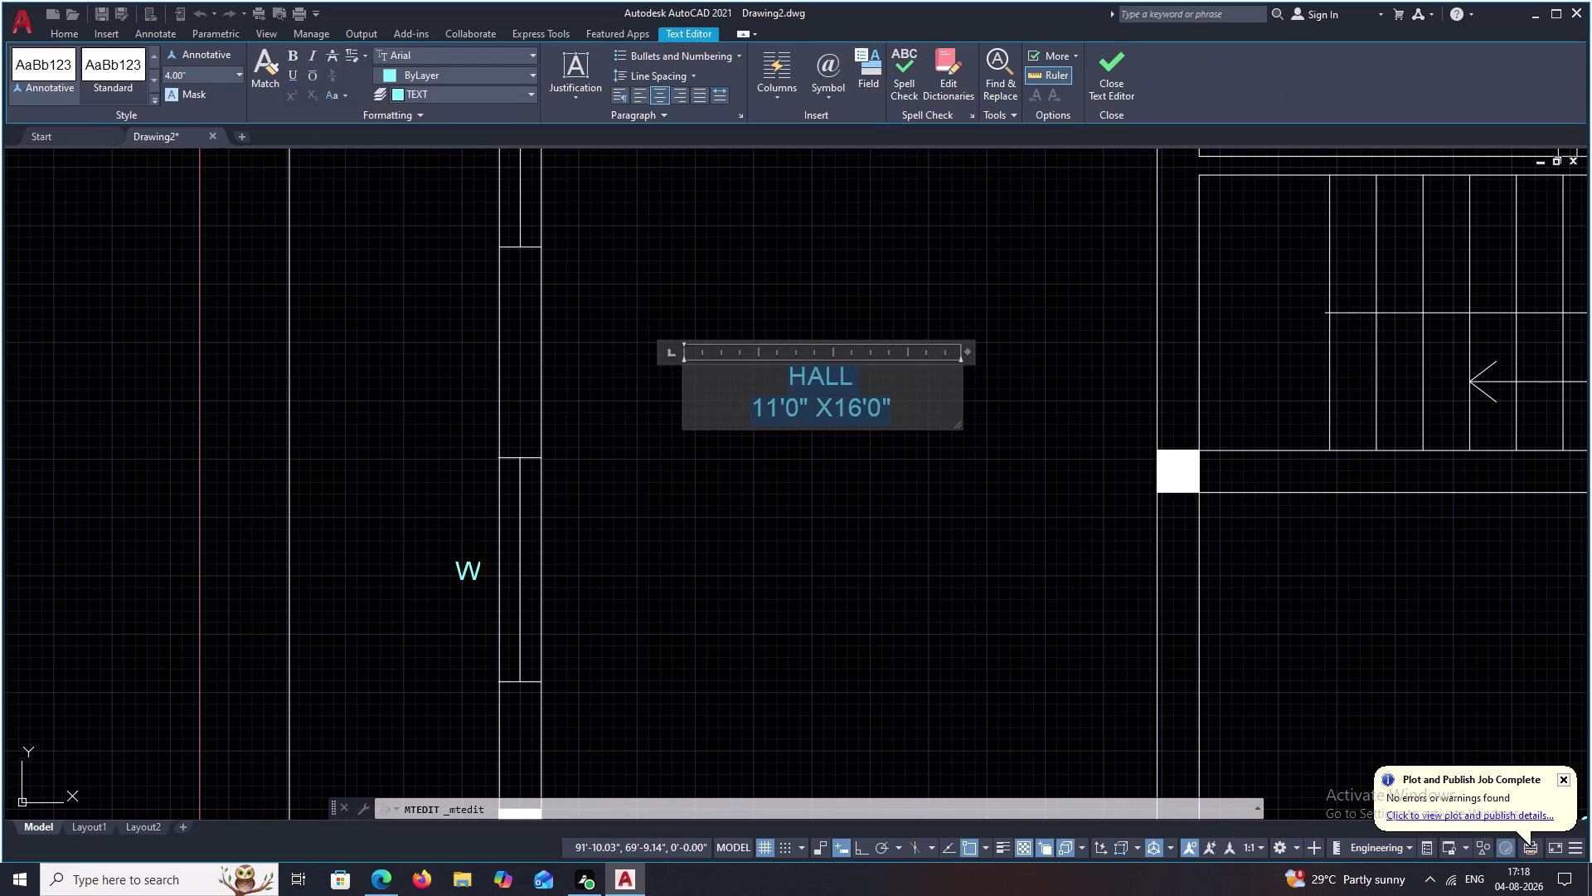
drag(768, 363, 723, 345)
click(236, 71)
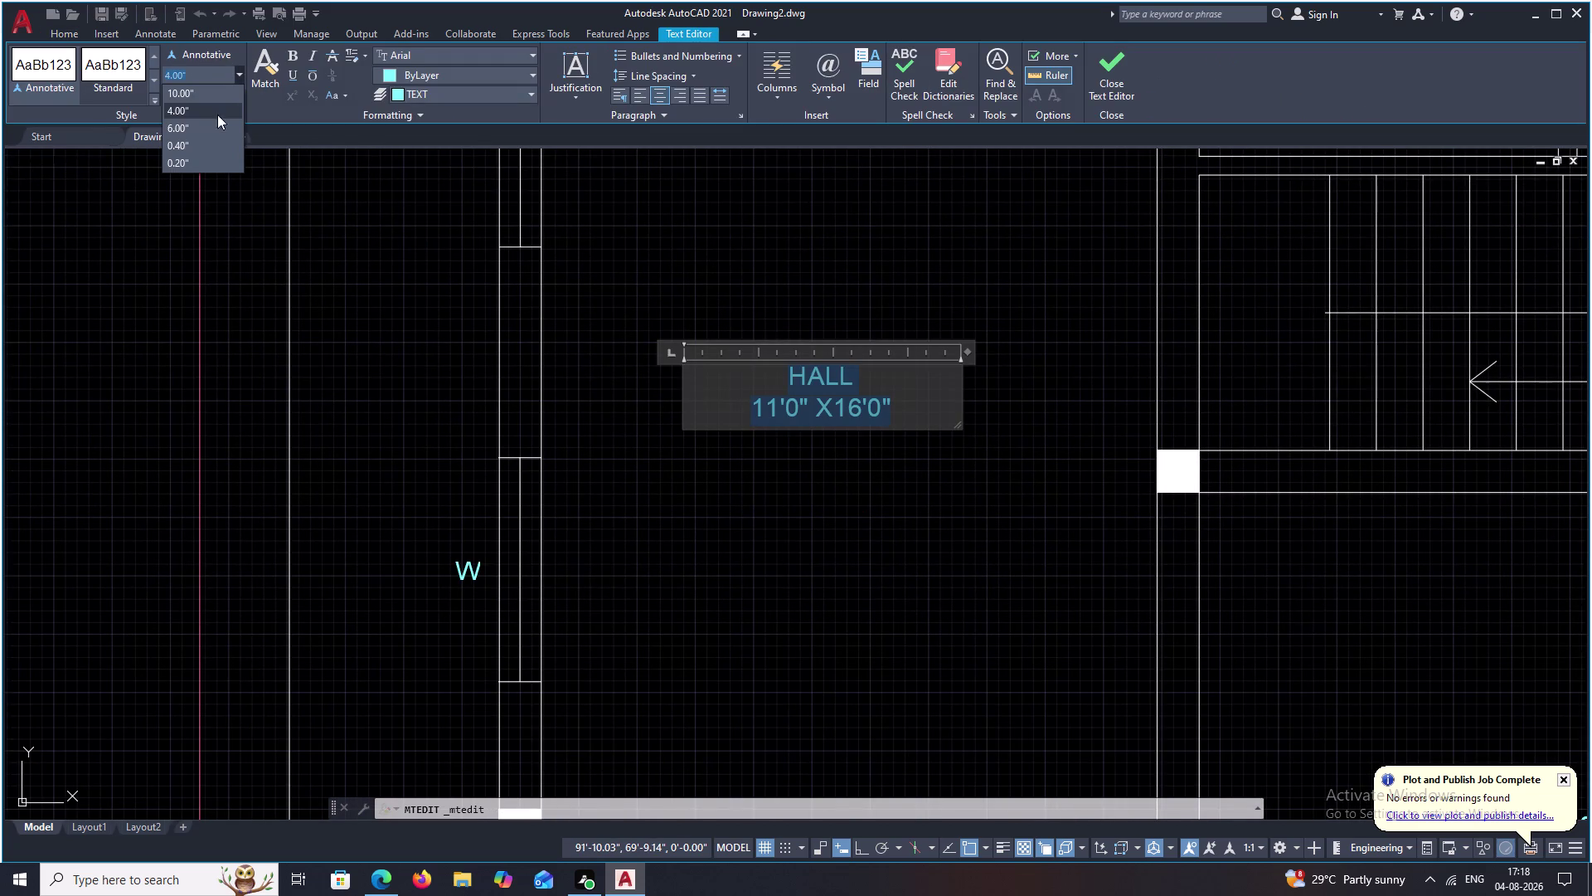
click(209, 127)
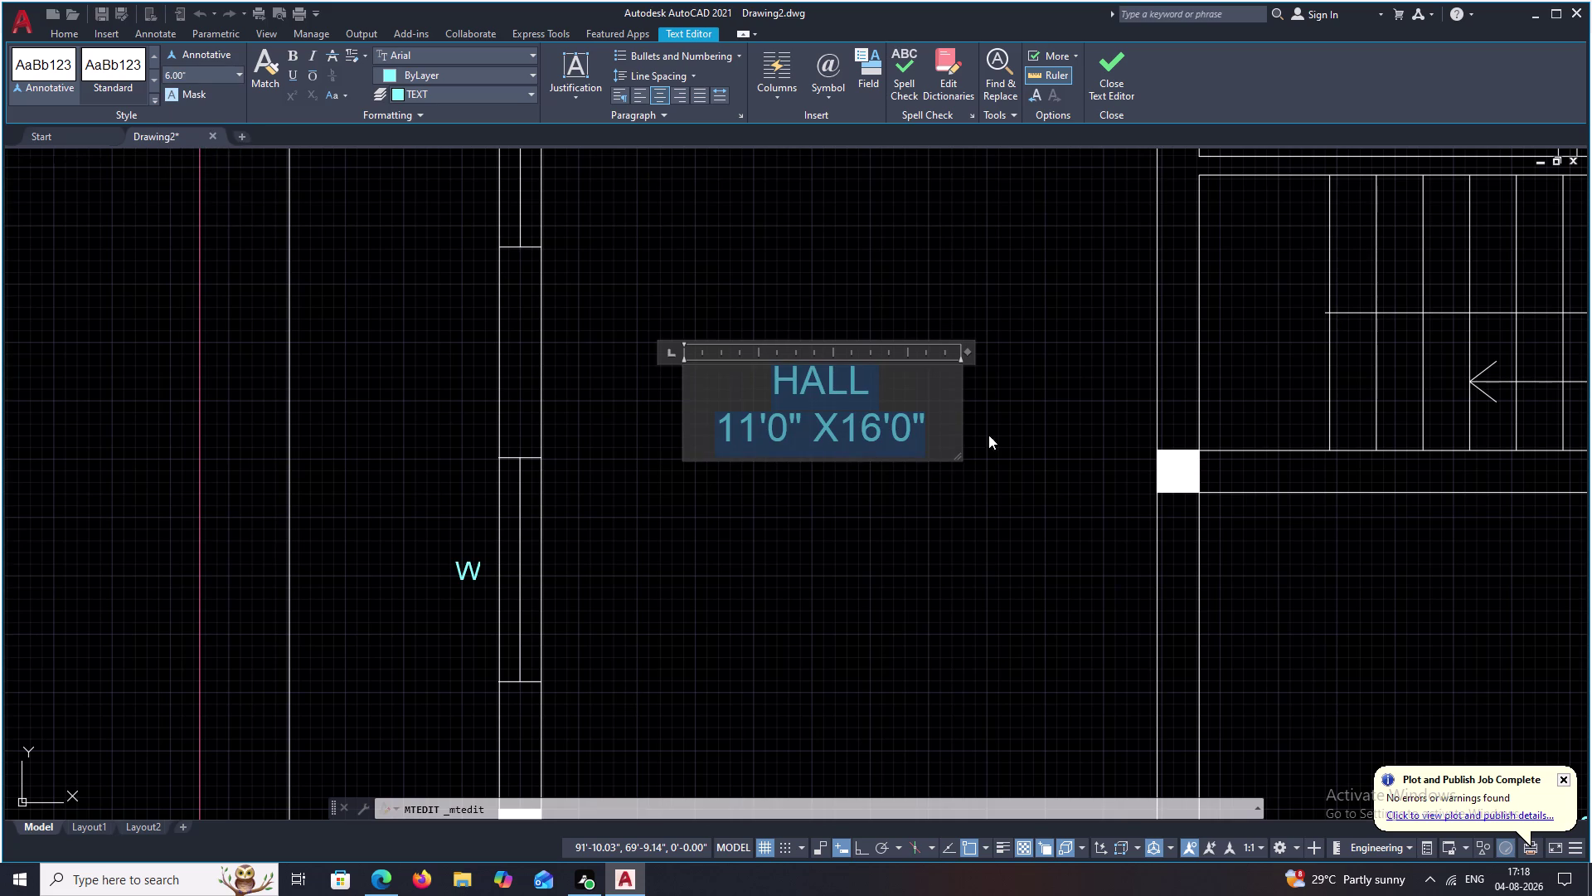
click(984, 468)
scroll(down, 3)
scroll(down, 3)
middle_drag(1055, 502, 929, 499)
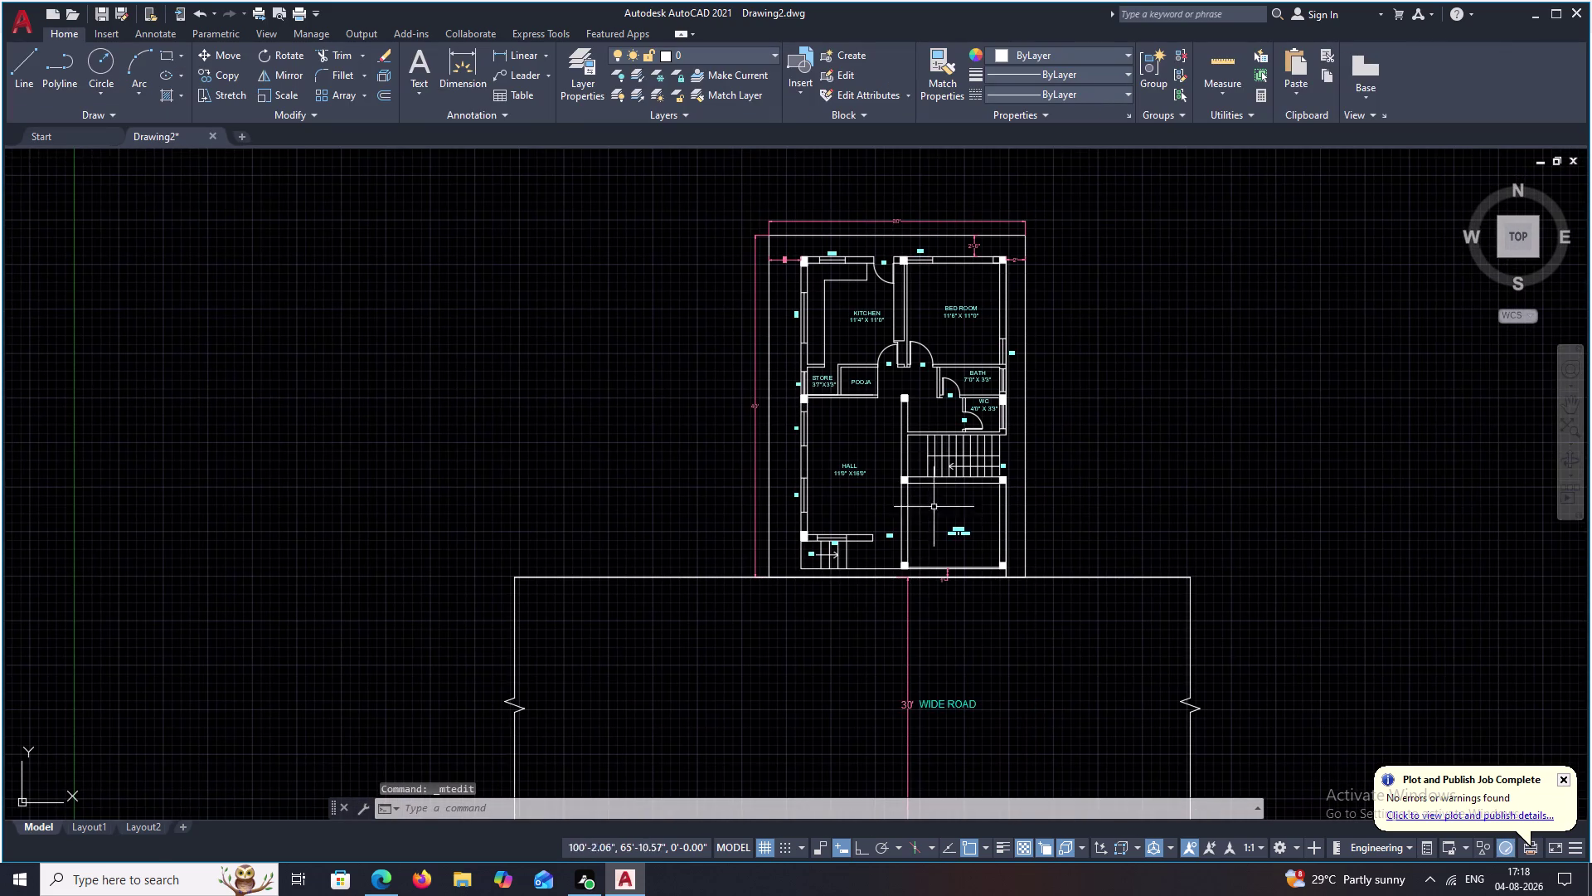
middle_drag(822, 577, 822, 490)
scroll(up, 3)
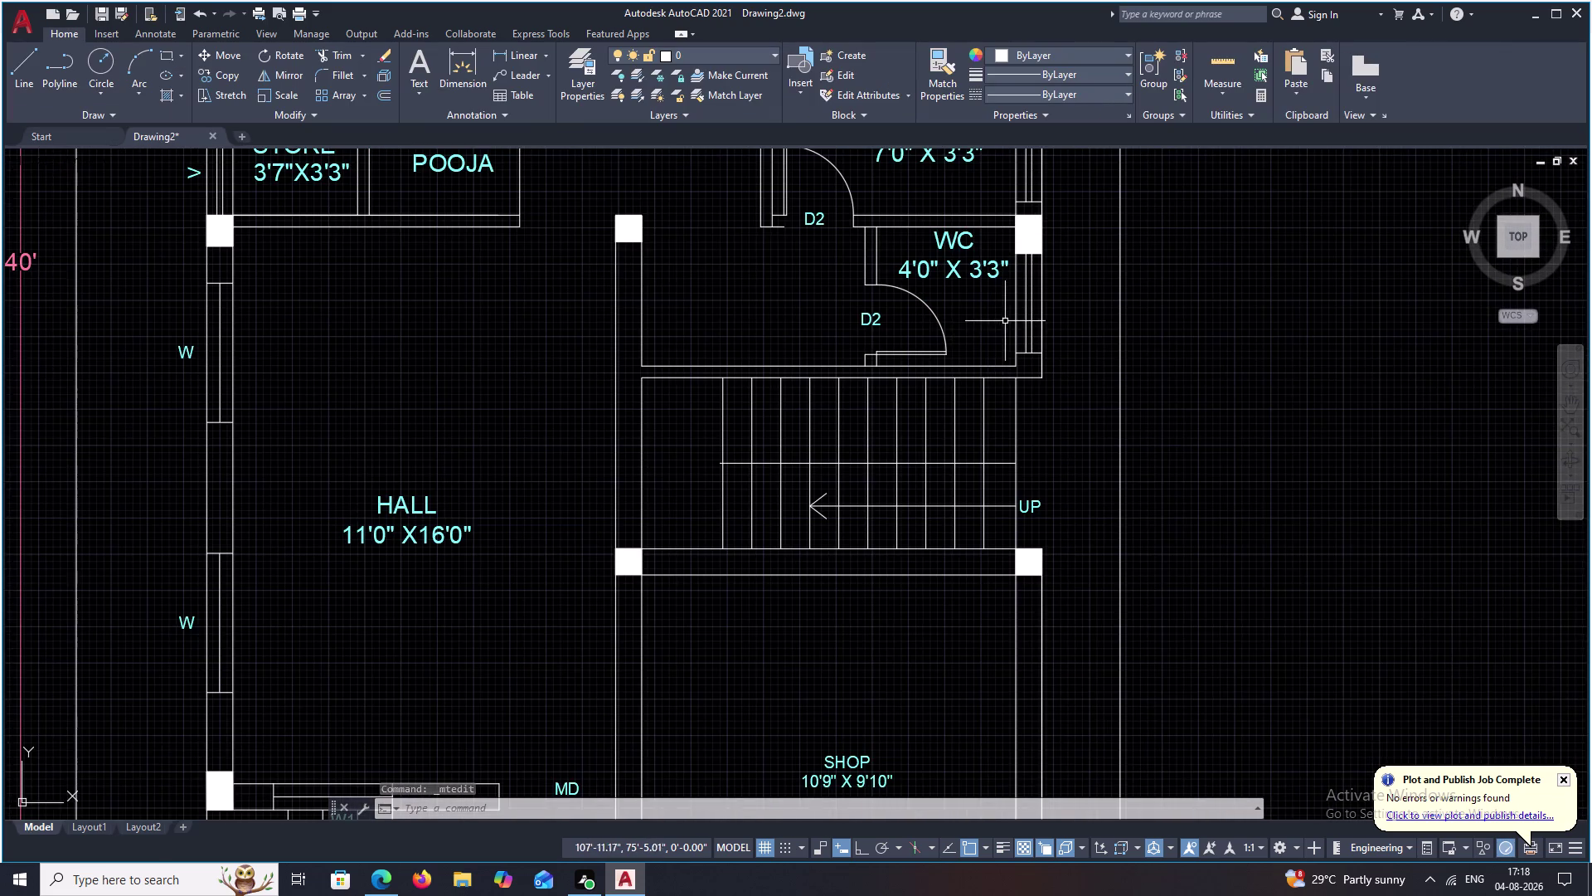
middle_drag(1006, 321, 987, 353)
scroll(up, 3)
Set the main stair's UP label to 6-inch text and move it beside the arrow.
double_click(1001, 572)
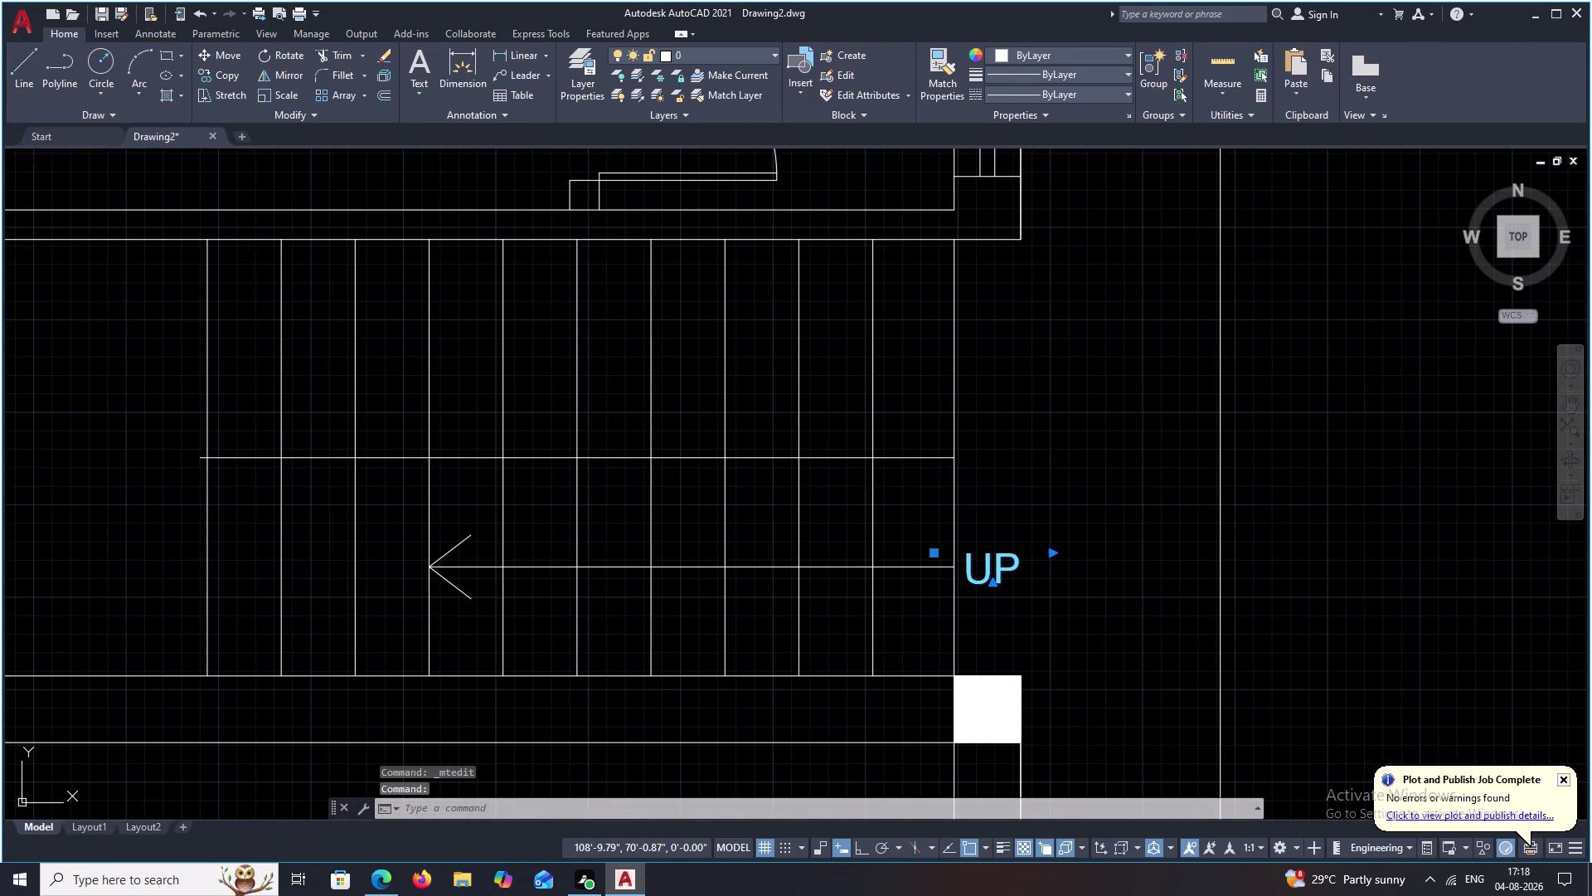
drag(1030, 565, 949, 567)
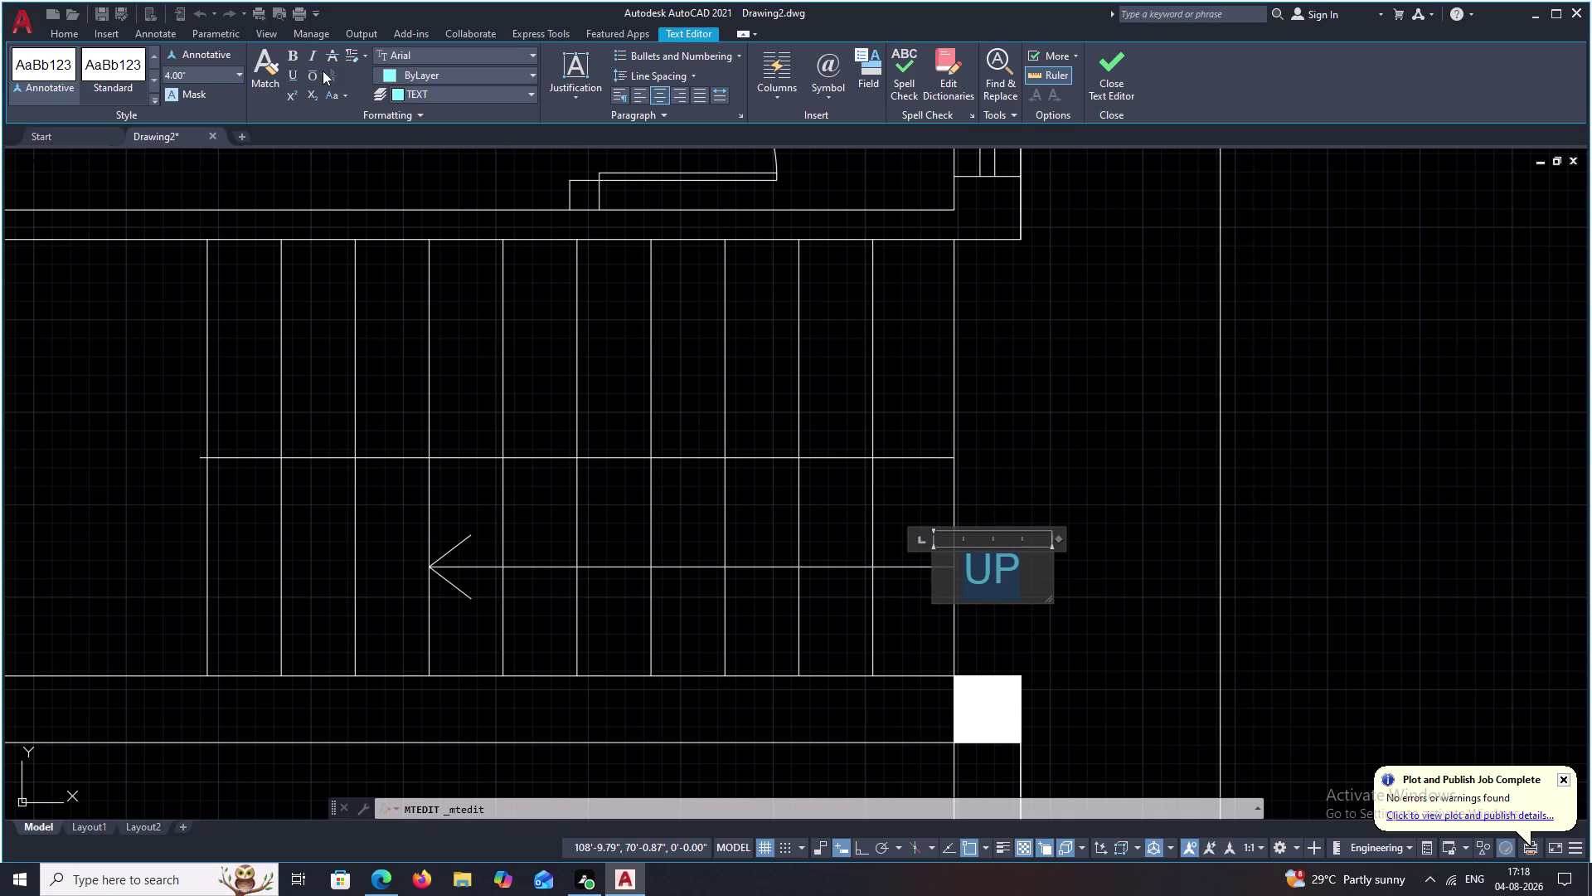
click(237, 71)
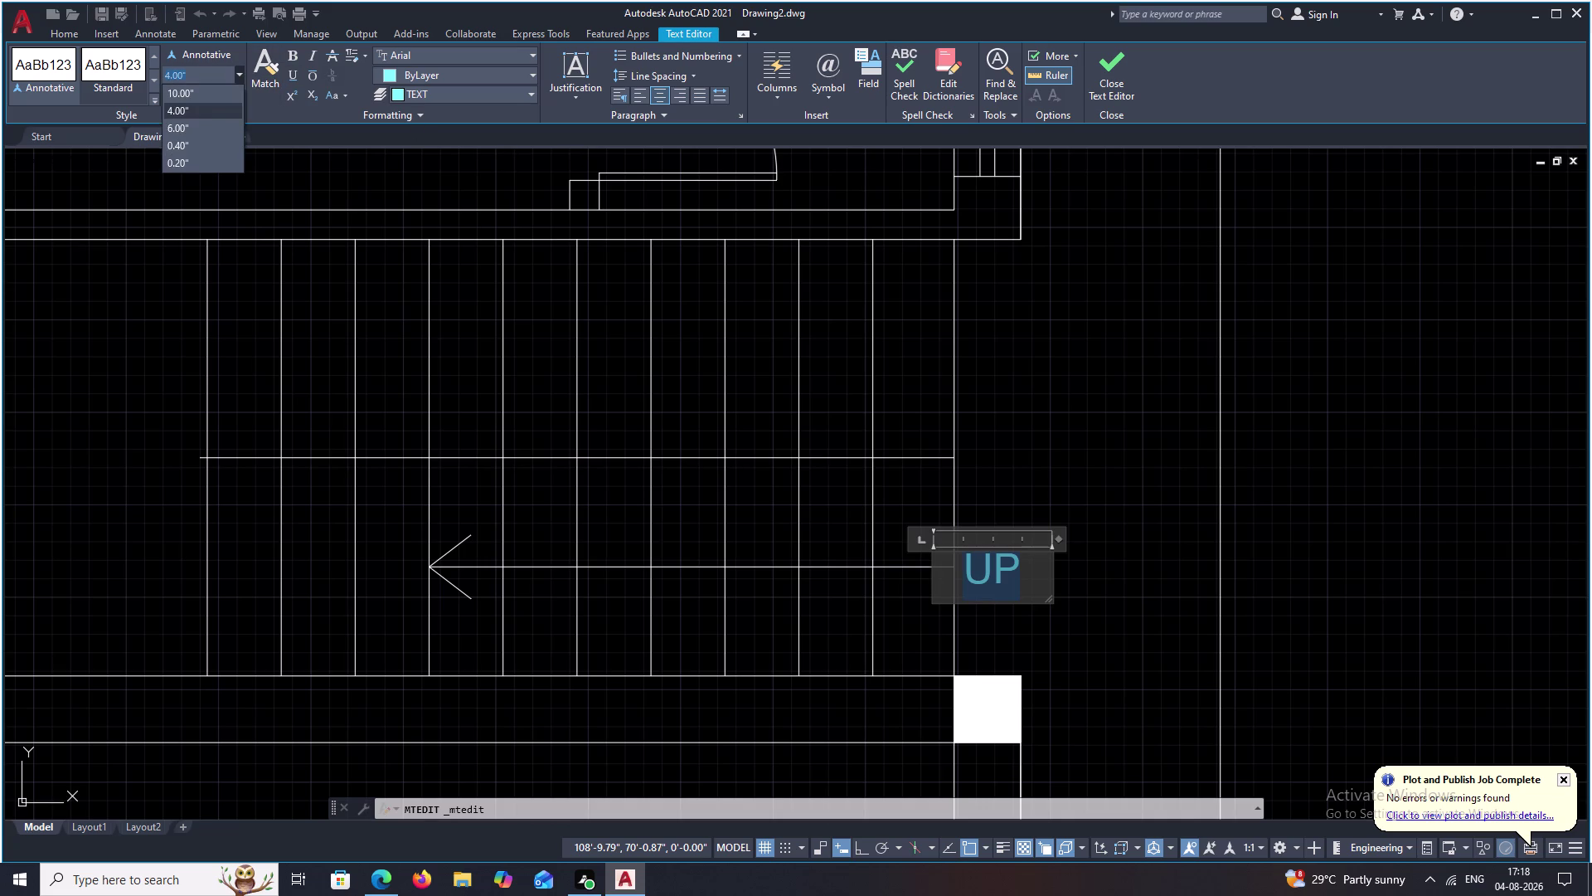
click(208, 124)
click(1046, 448)
scroll(down, 3)
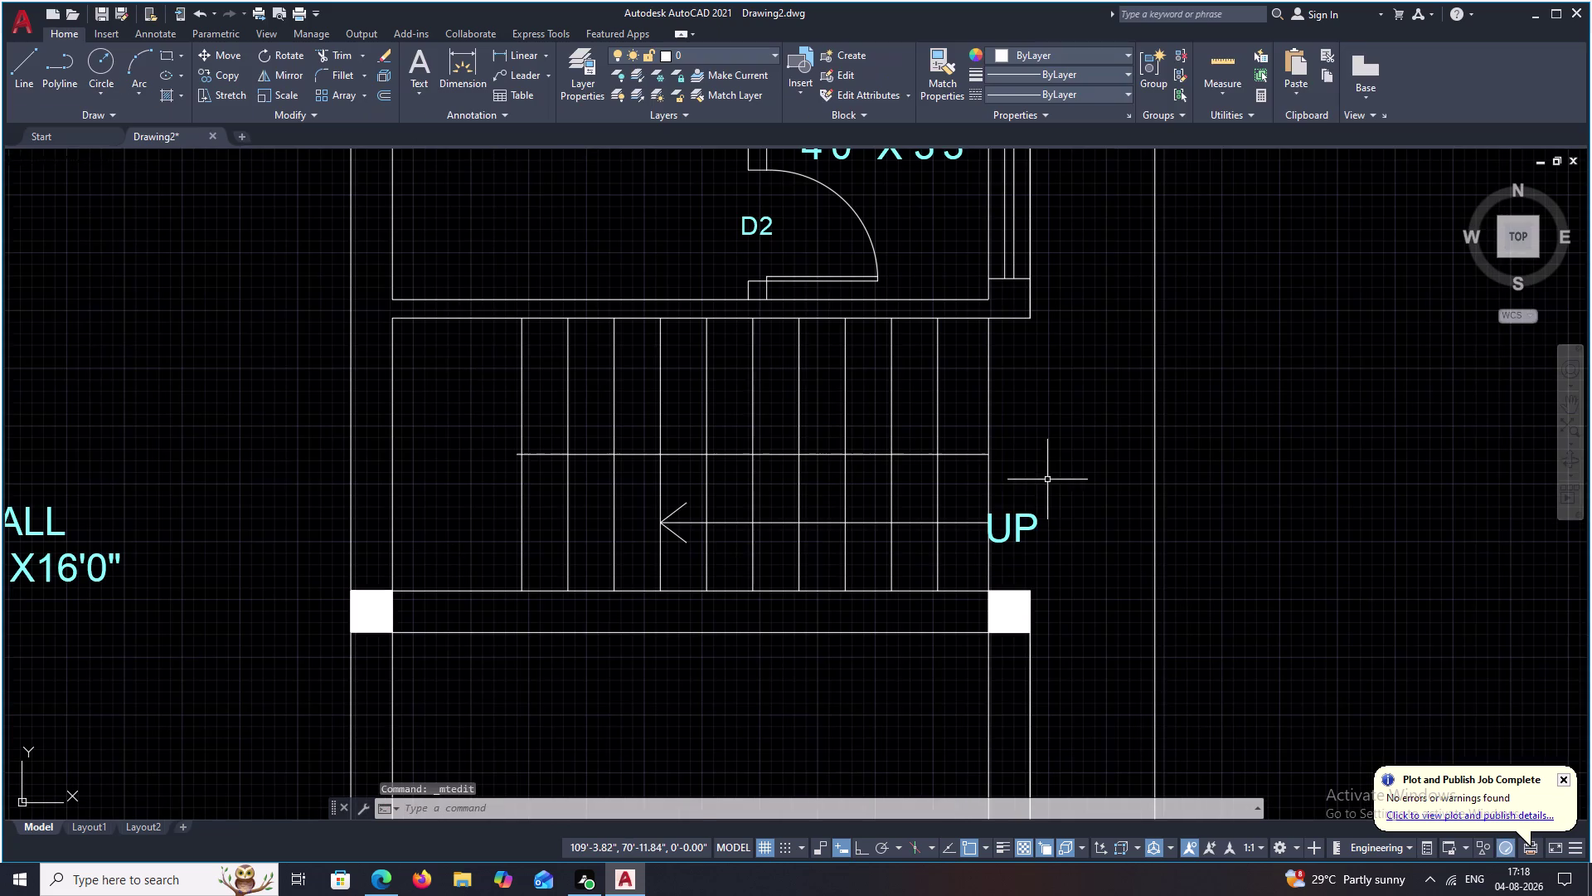
click(1015, 530)
text(M)
key(space)
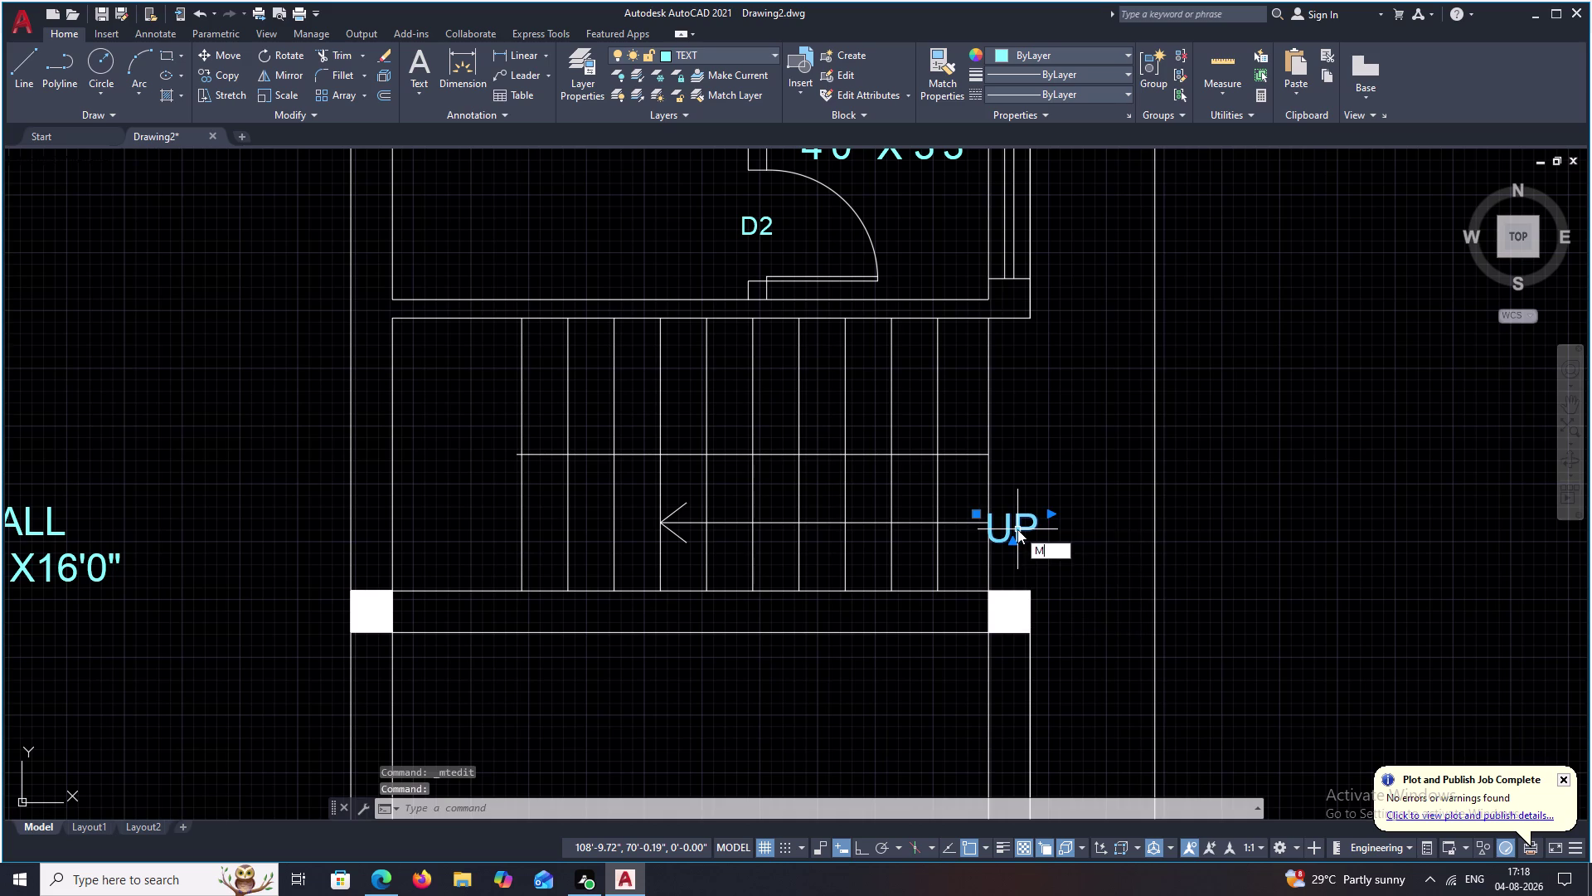
scroll(up, 3)
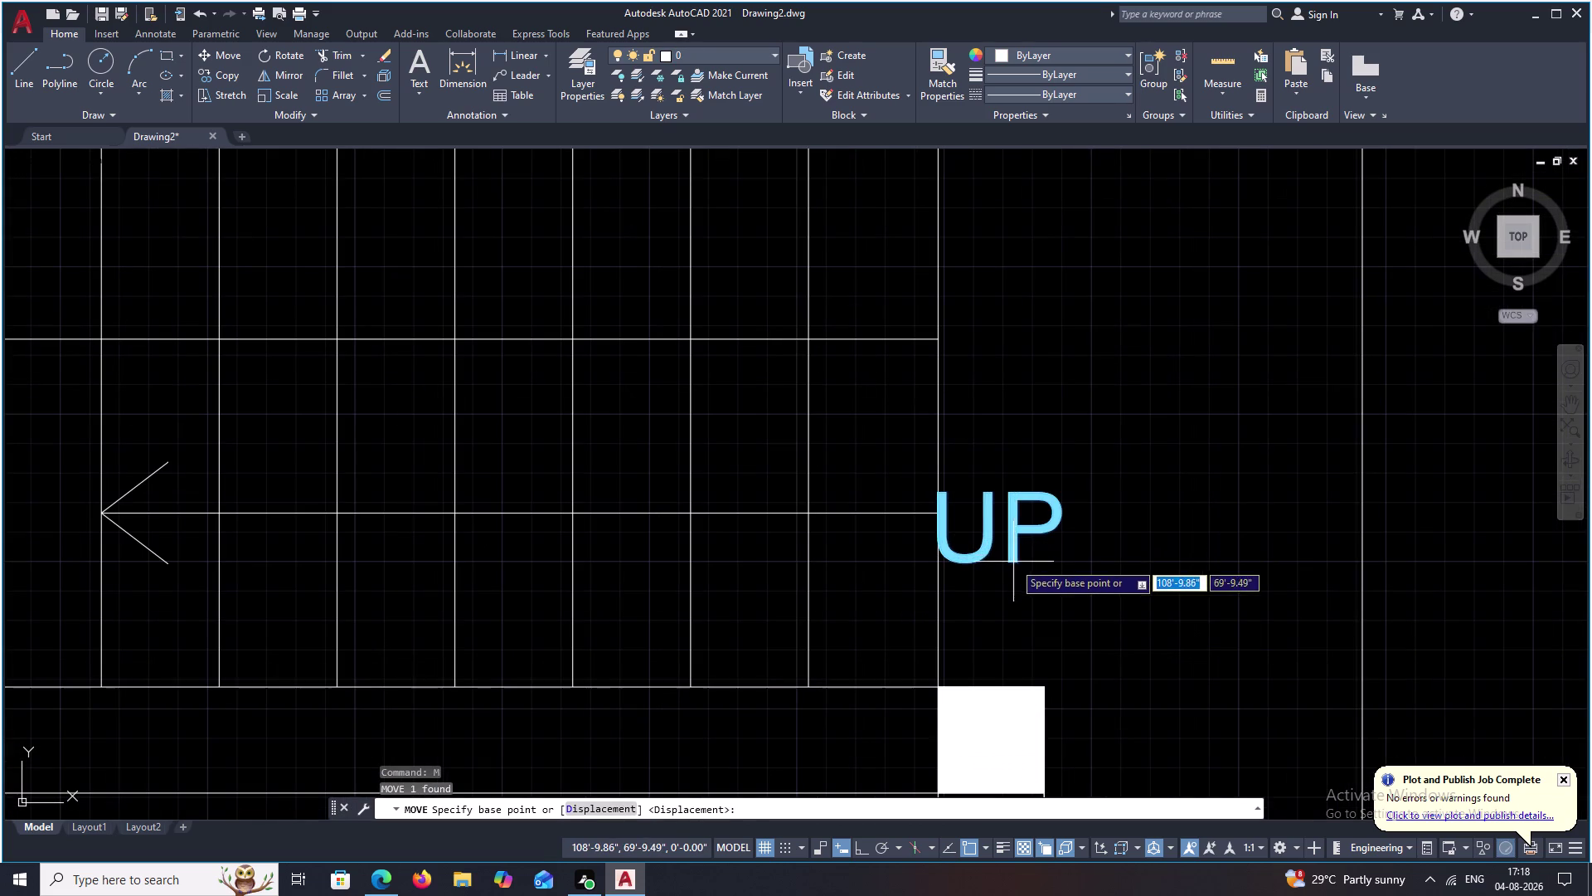
click(1014, 561)
click(1057, 552)
Set the lower stair's UP label near W1 to 6-inch text height.
scroll(down, 3)
scroll(down, 3)
middle_drag(948, 631, 1167, 420)
middle_drag(834, 541, 1140, 355)
middle_drag(668, 417, 1008, 341)
middle_drag(785, 441, 919, 309)
scroll(up, 3)
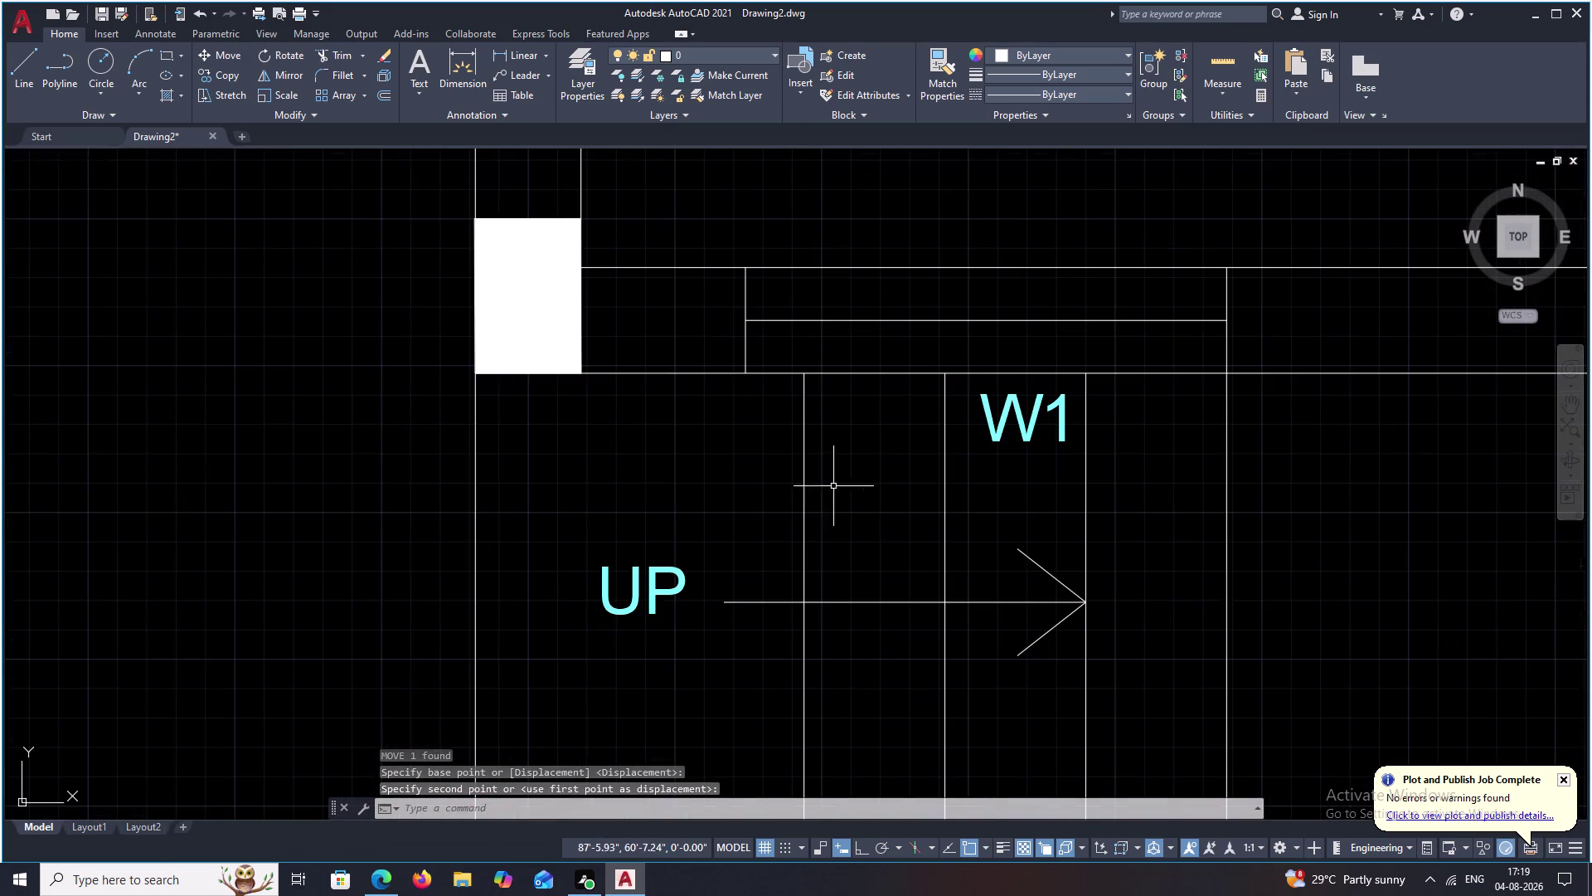
double_click(656, 605)
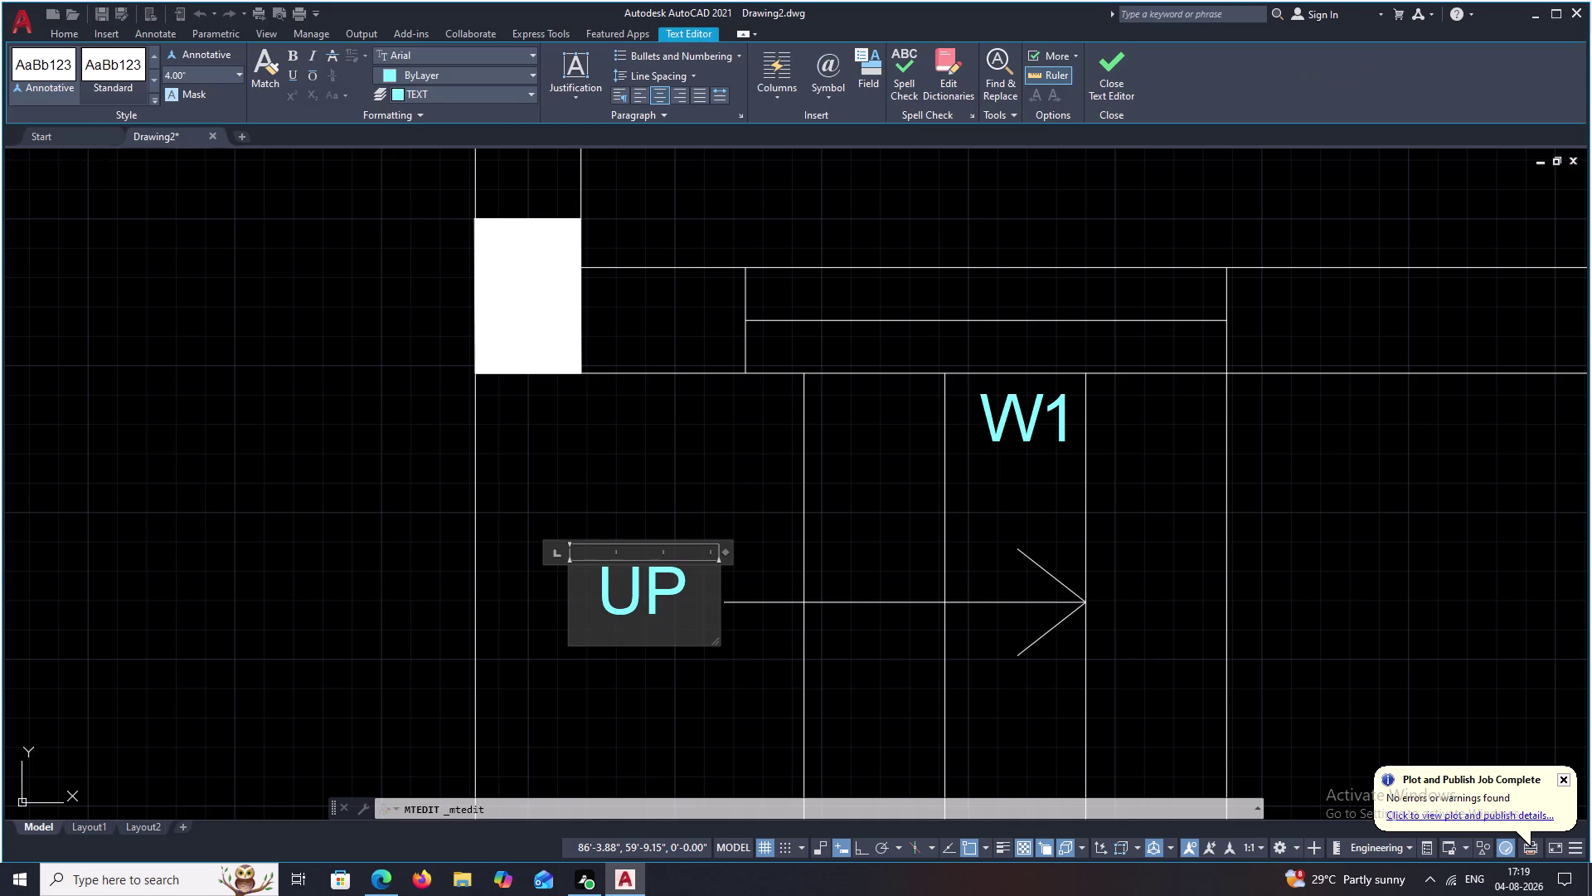
drag(693, 586, 560, 582)
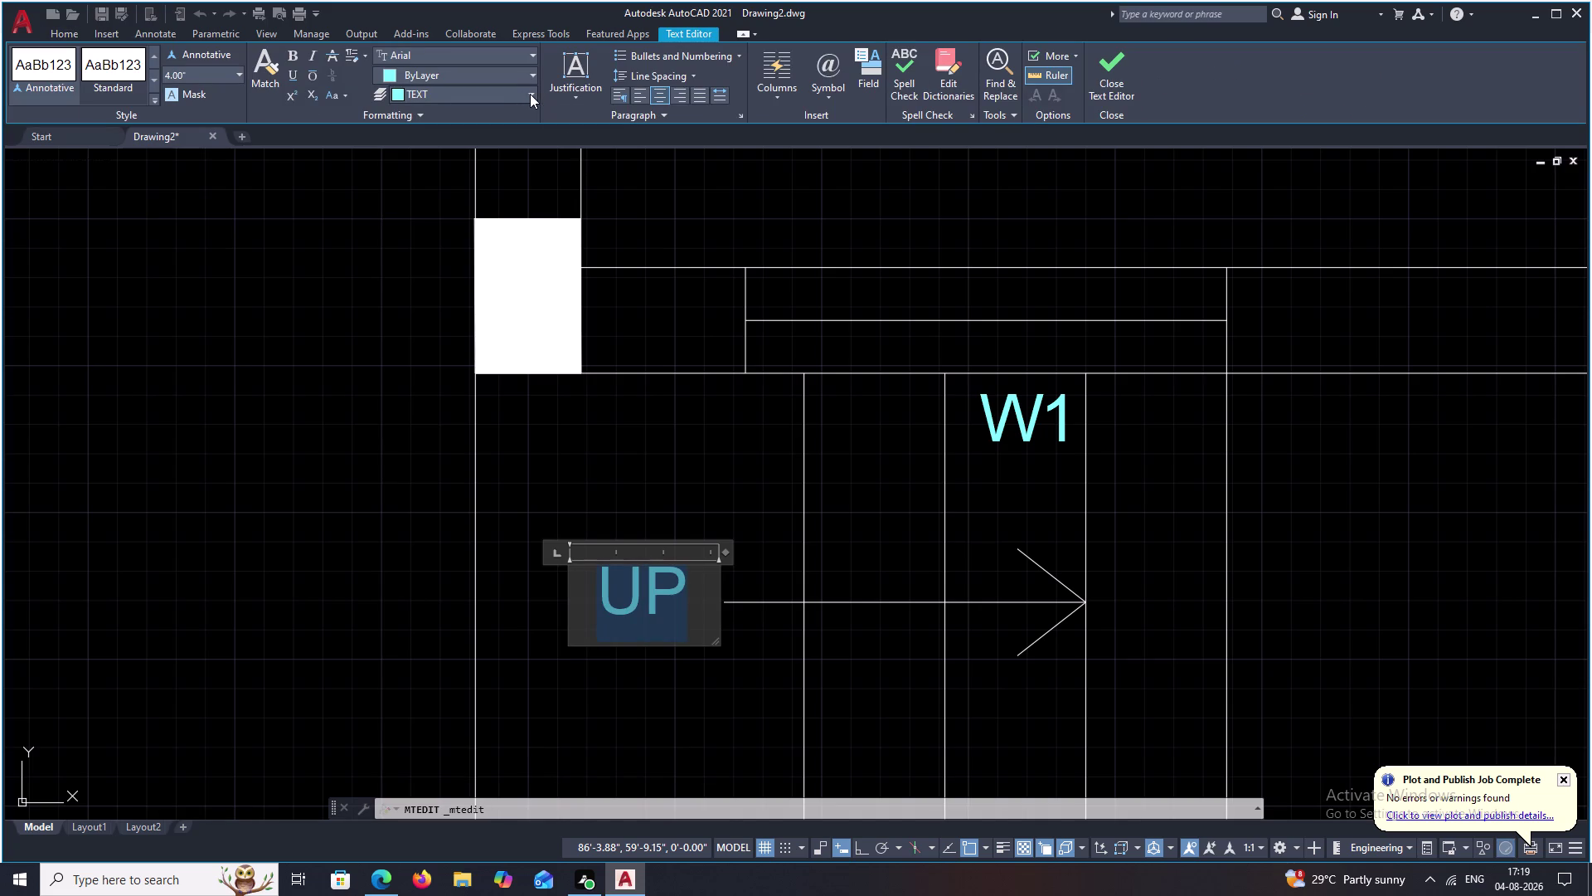
click(242, 76)
click(219, 132)
click(751, 561)
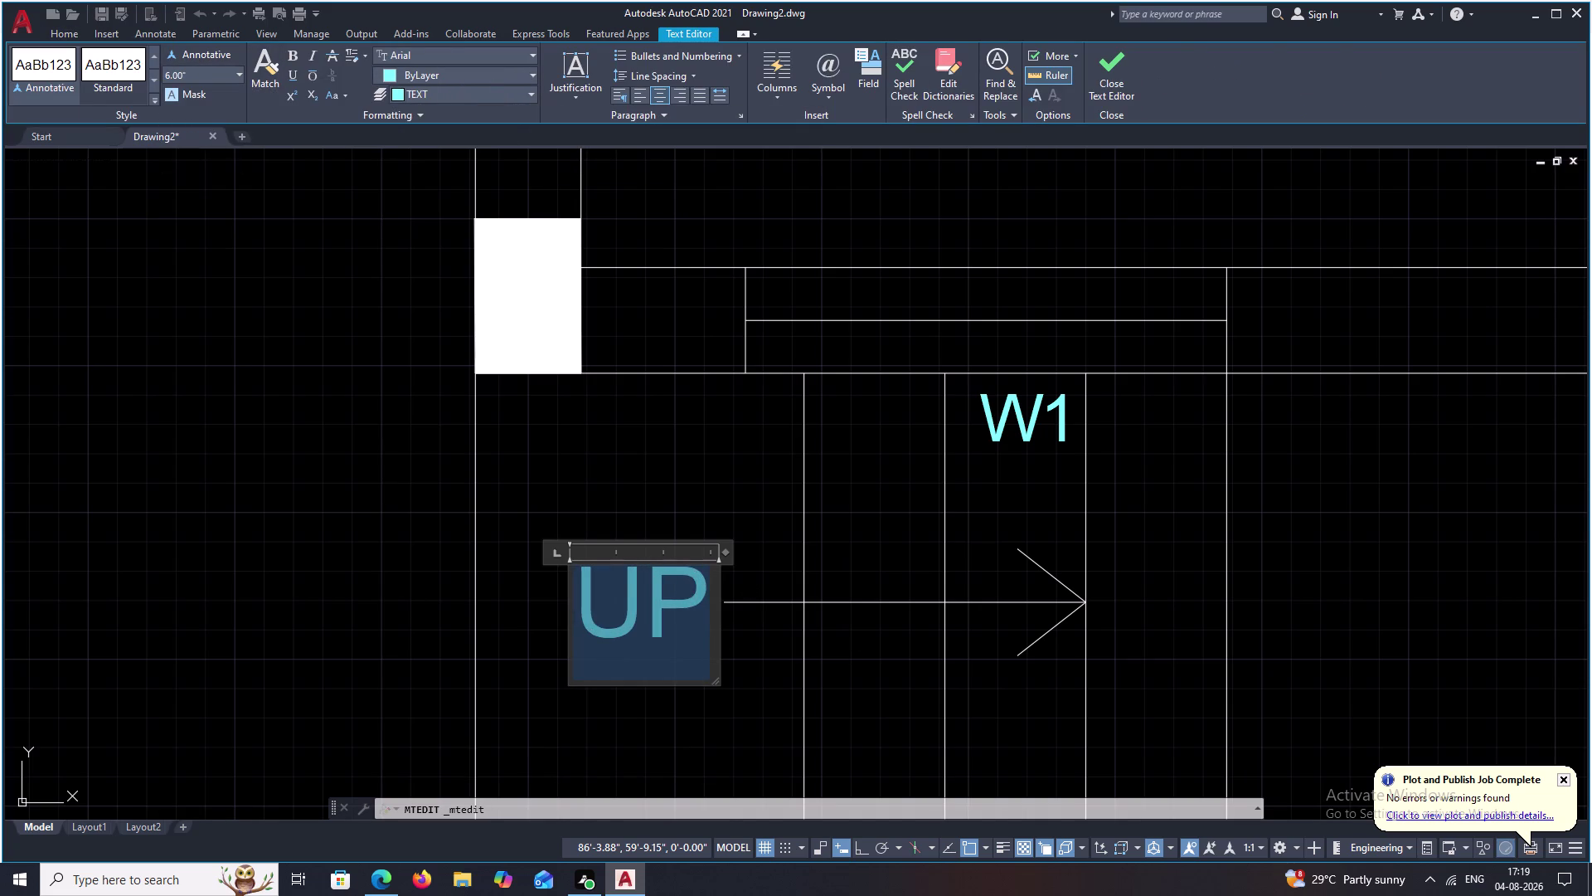
key(Escape)
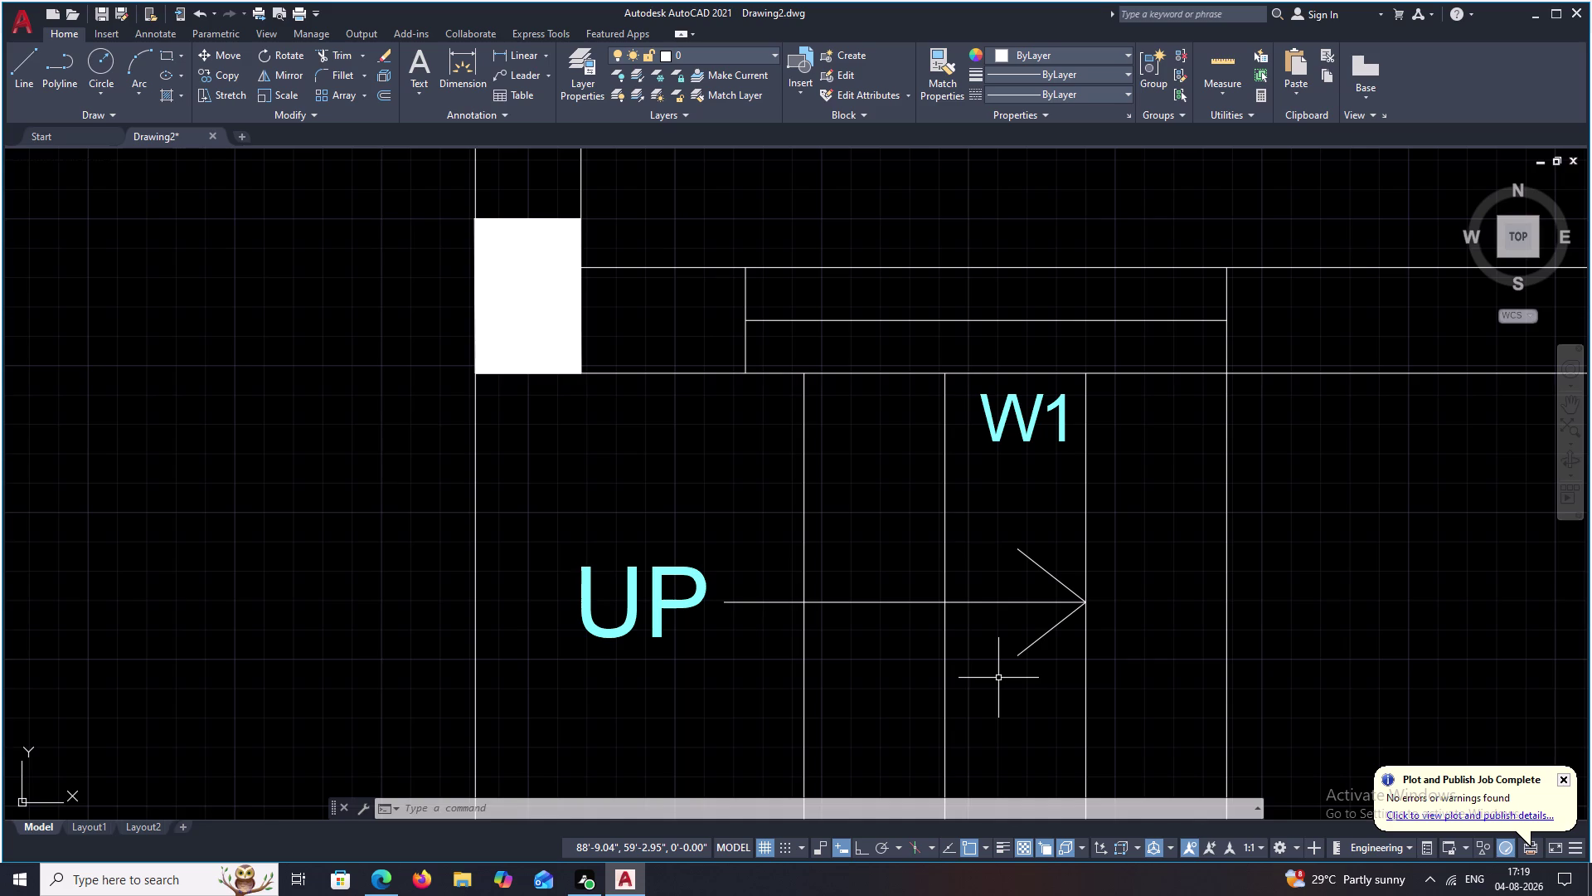
scroll(down, 3)
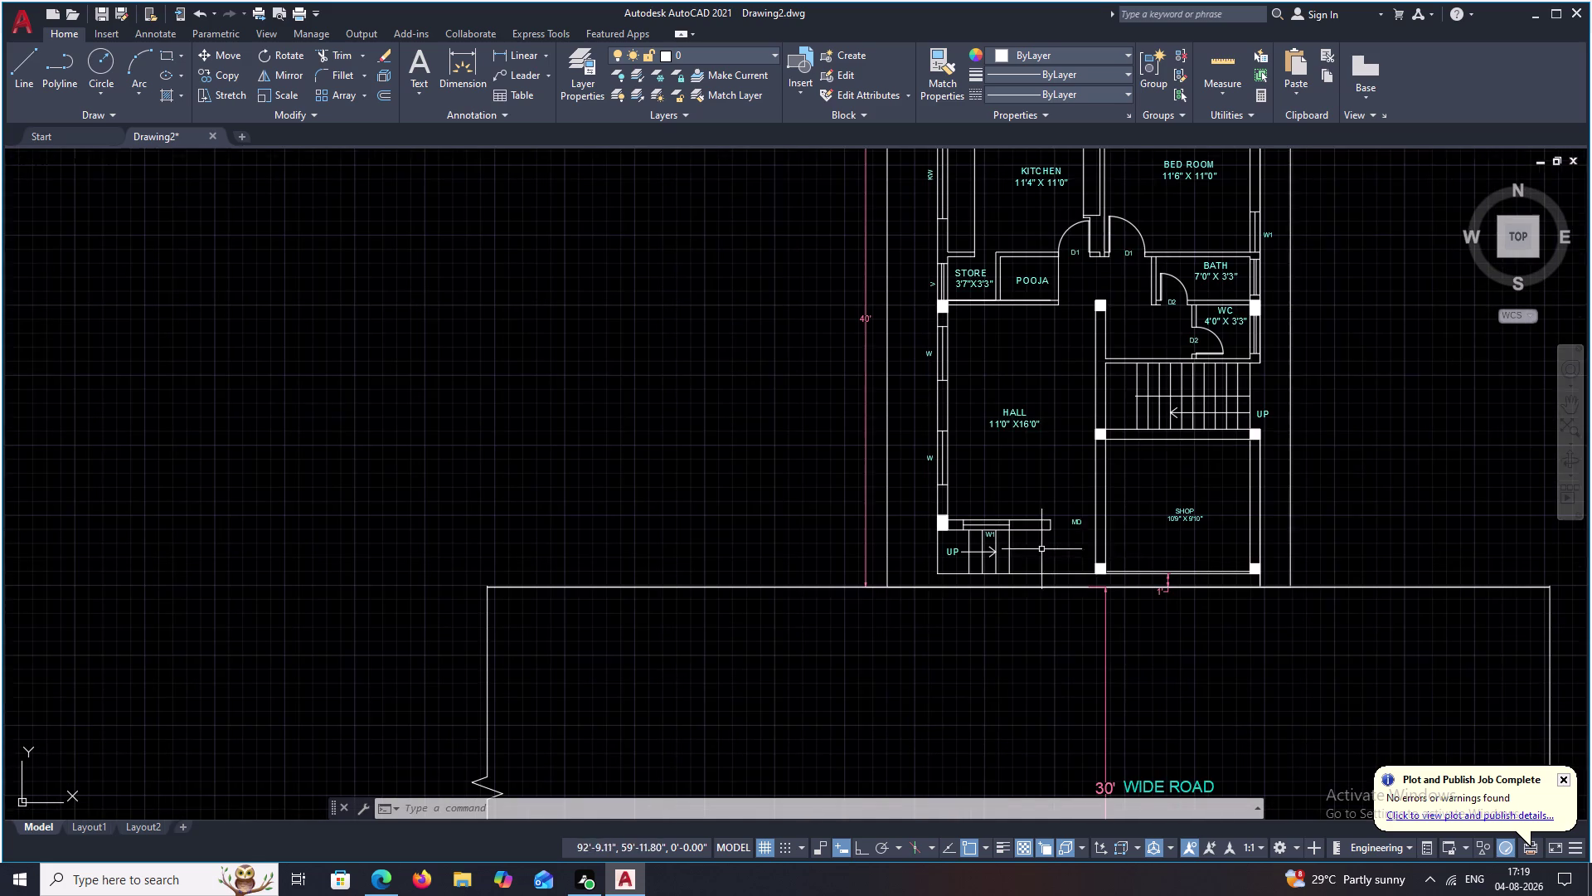
Set the left and right D1 door labels to 6-inch text height.
middle_drag(1186, 473, 800, 593)
middle_drag(796, 546, 853, 376)
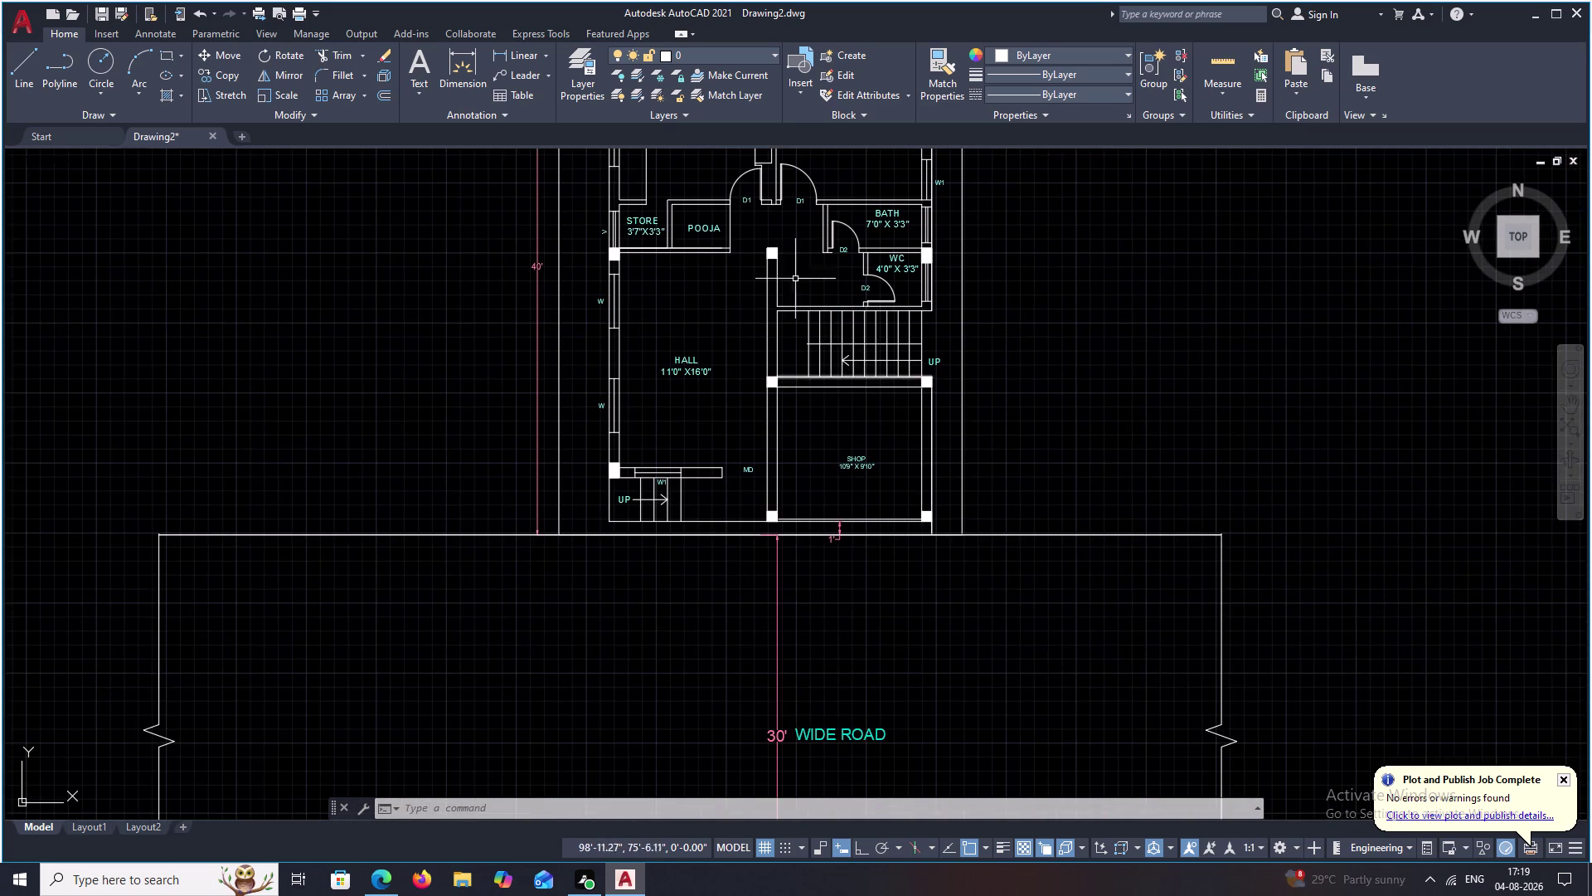
middle_drag(774, 244, 825, 362)
scroll(up, 3)
middle_drag(645, 290, 684, 357)
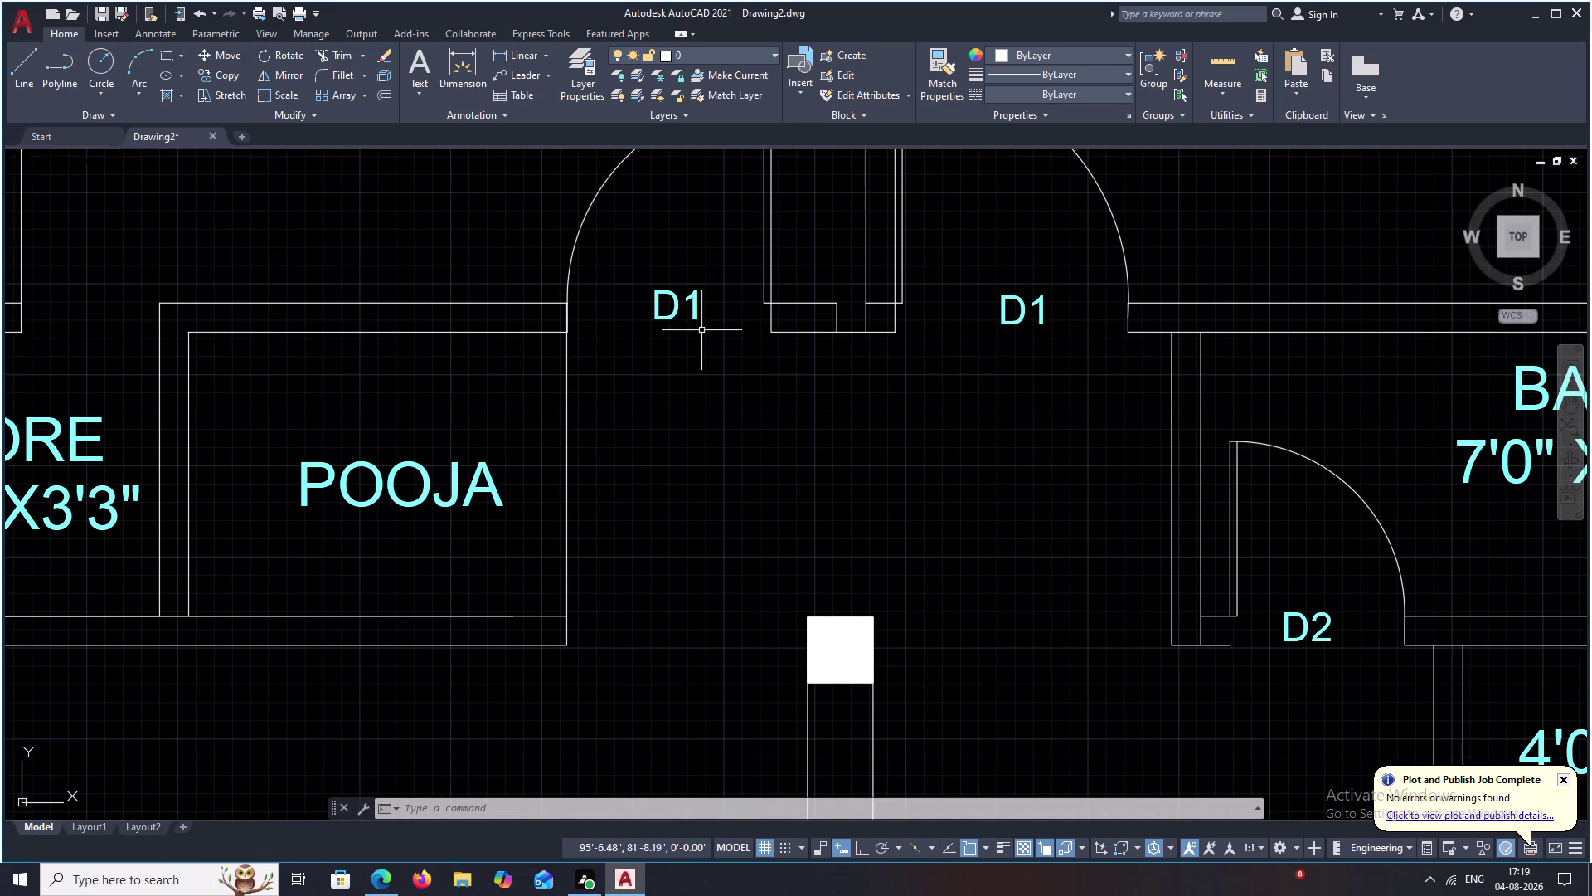
drag(703, 286, 679, 342)
double_click(694, 302)
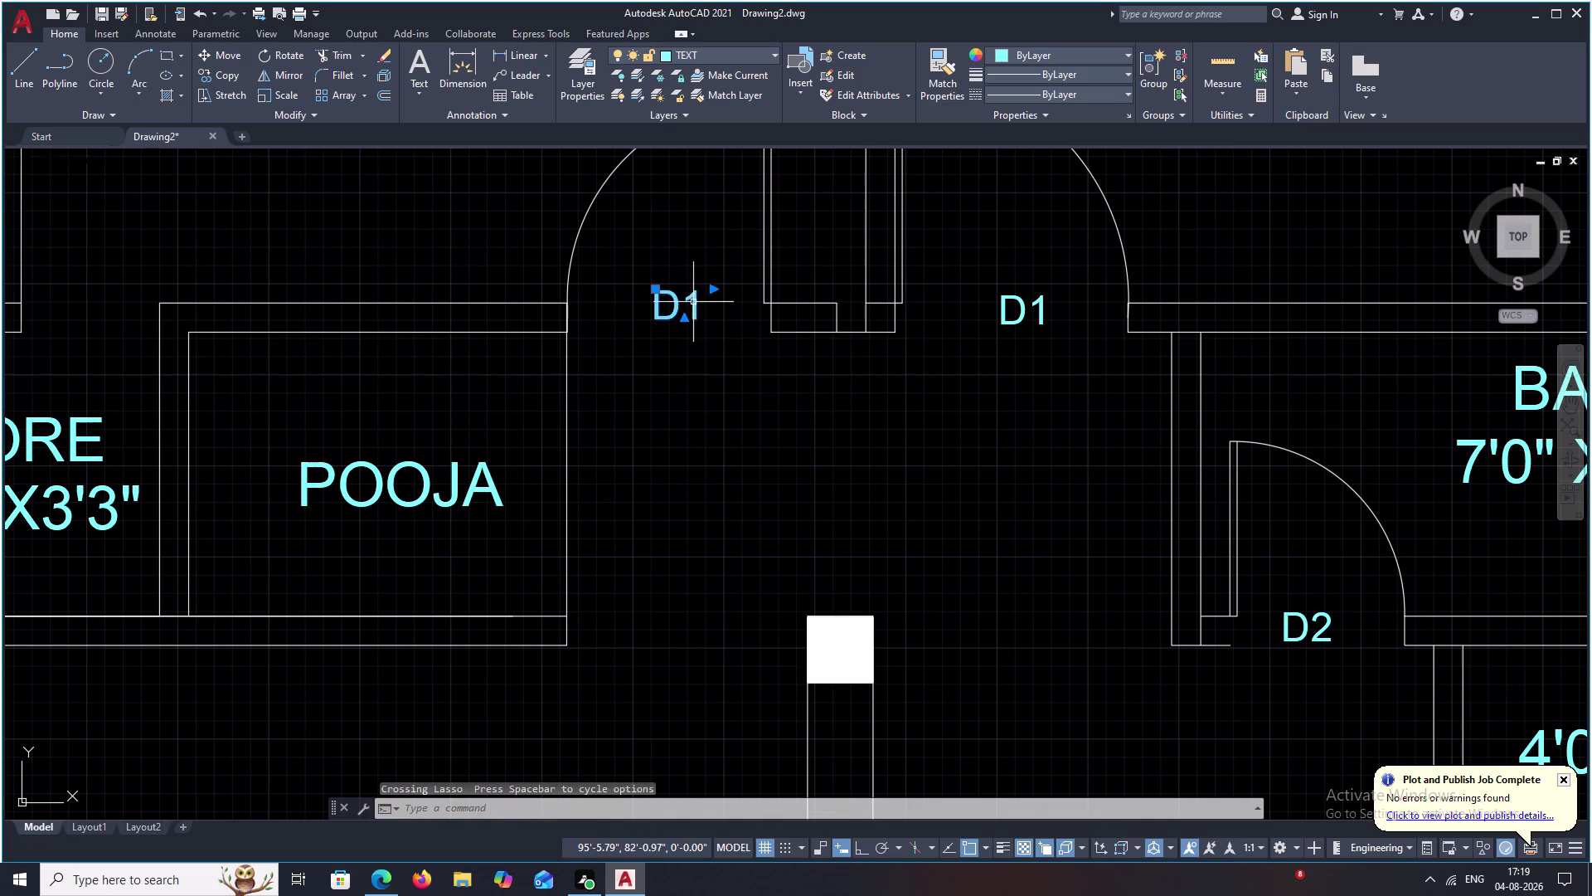
drag(709, 306, 631, 296)
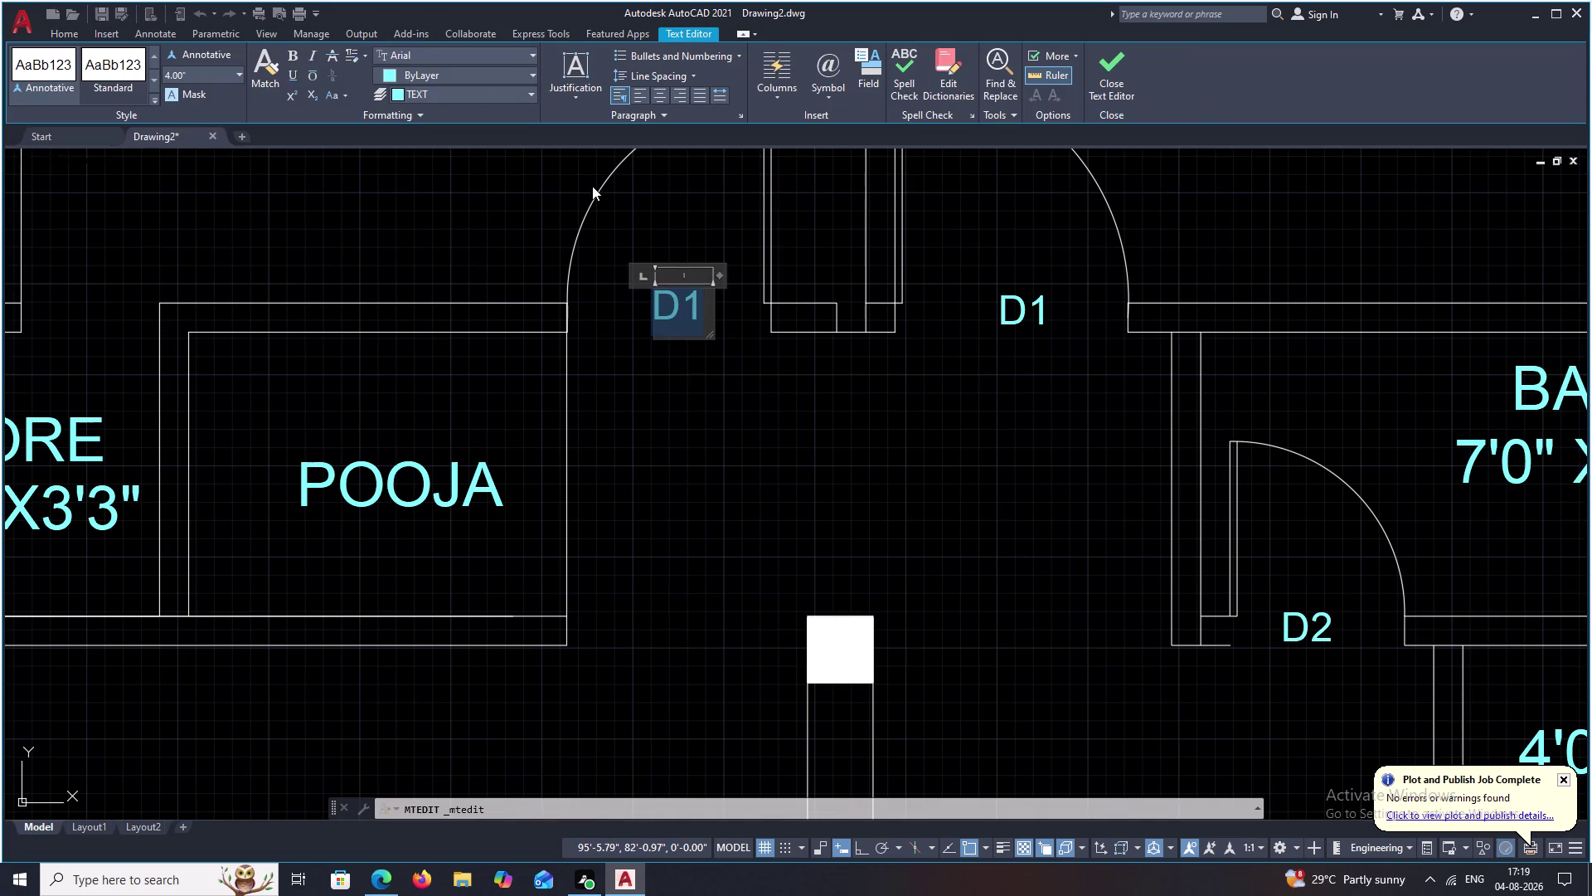
click(237, 72)
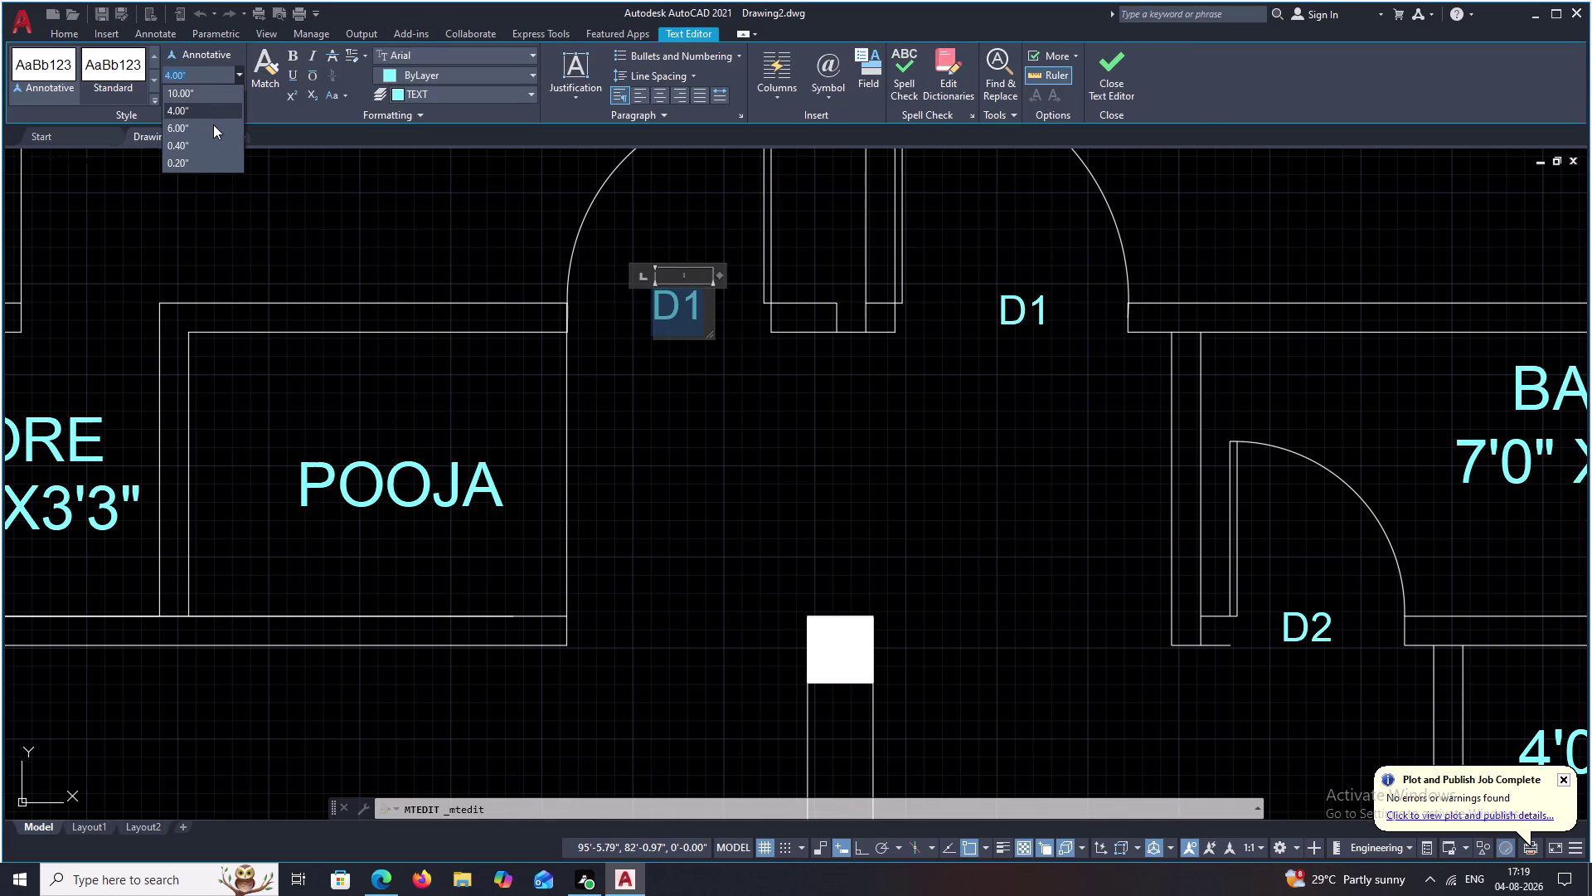
click(213, 126)
key(space)
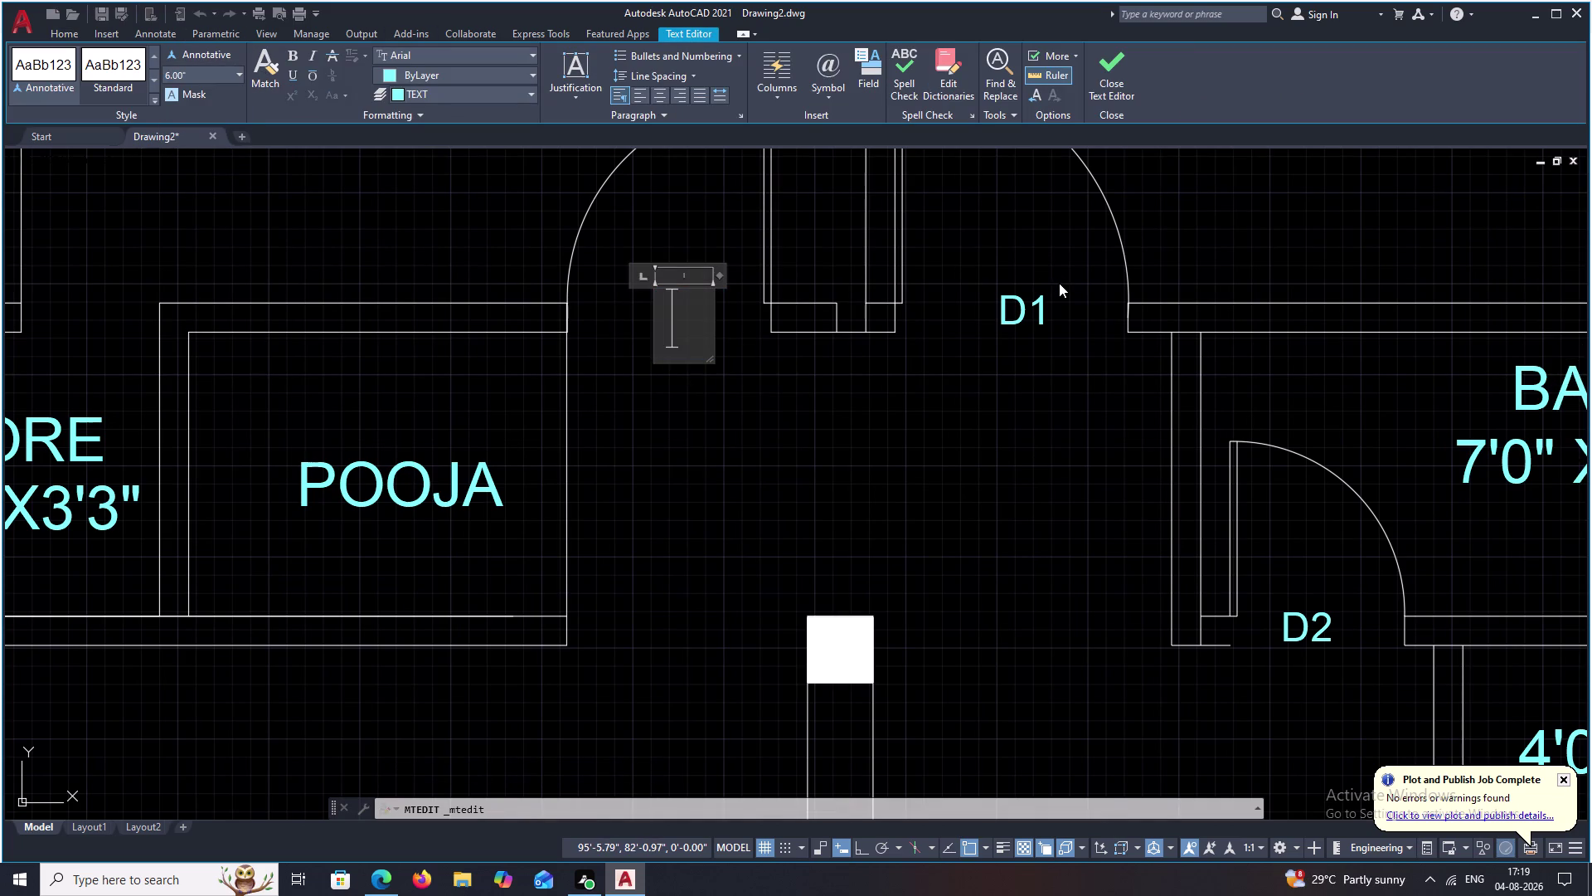
key(ctrl+z)
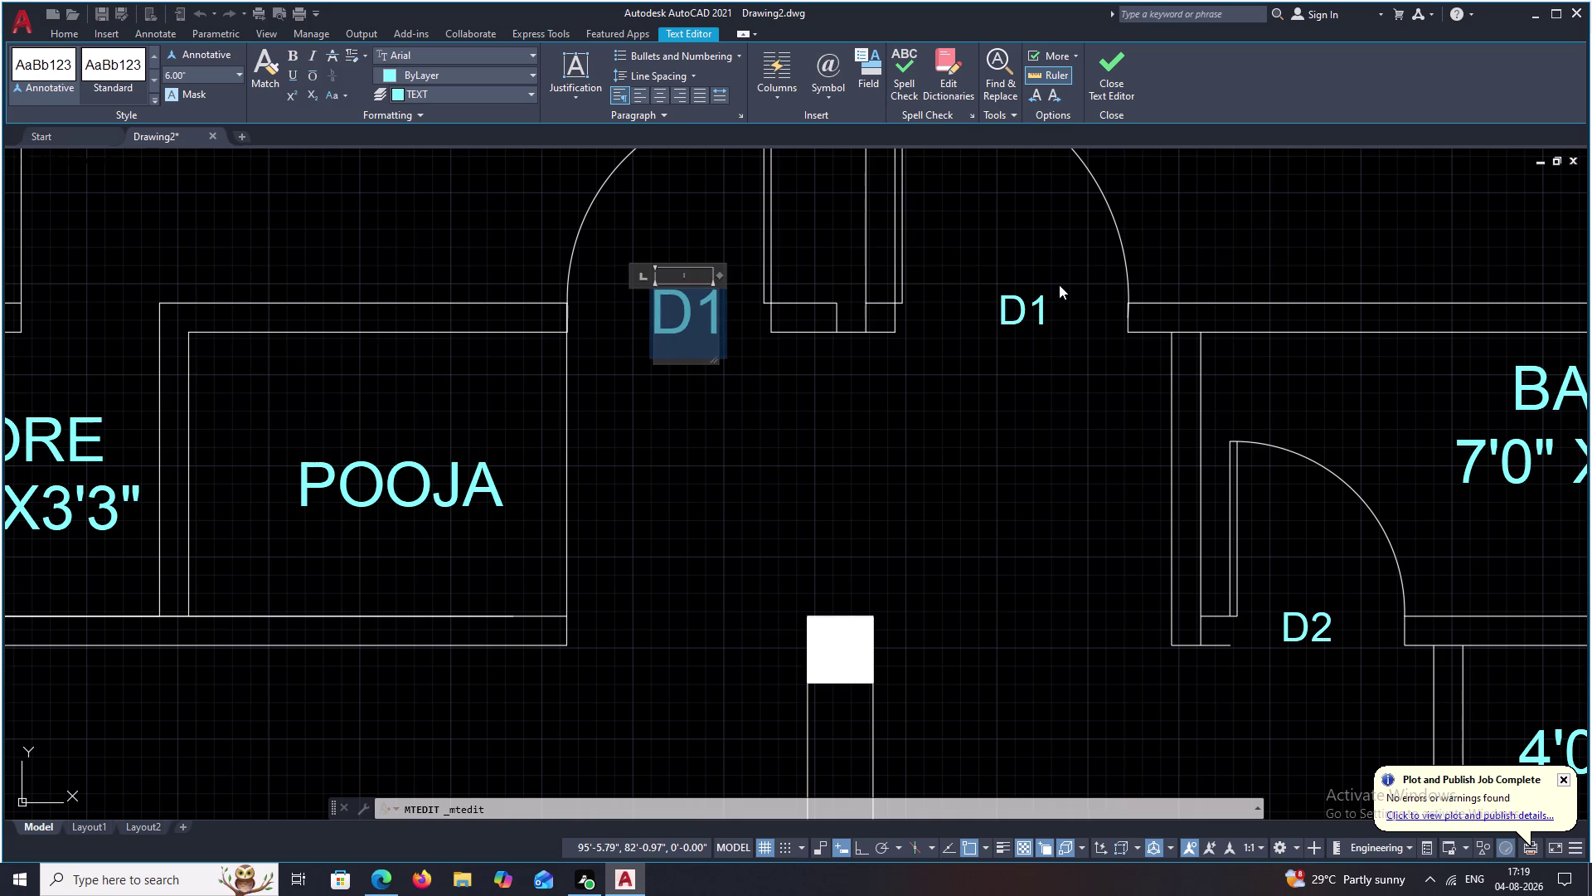
click(1048, 309)
drag(1059, 290, 1003, 351)
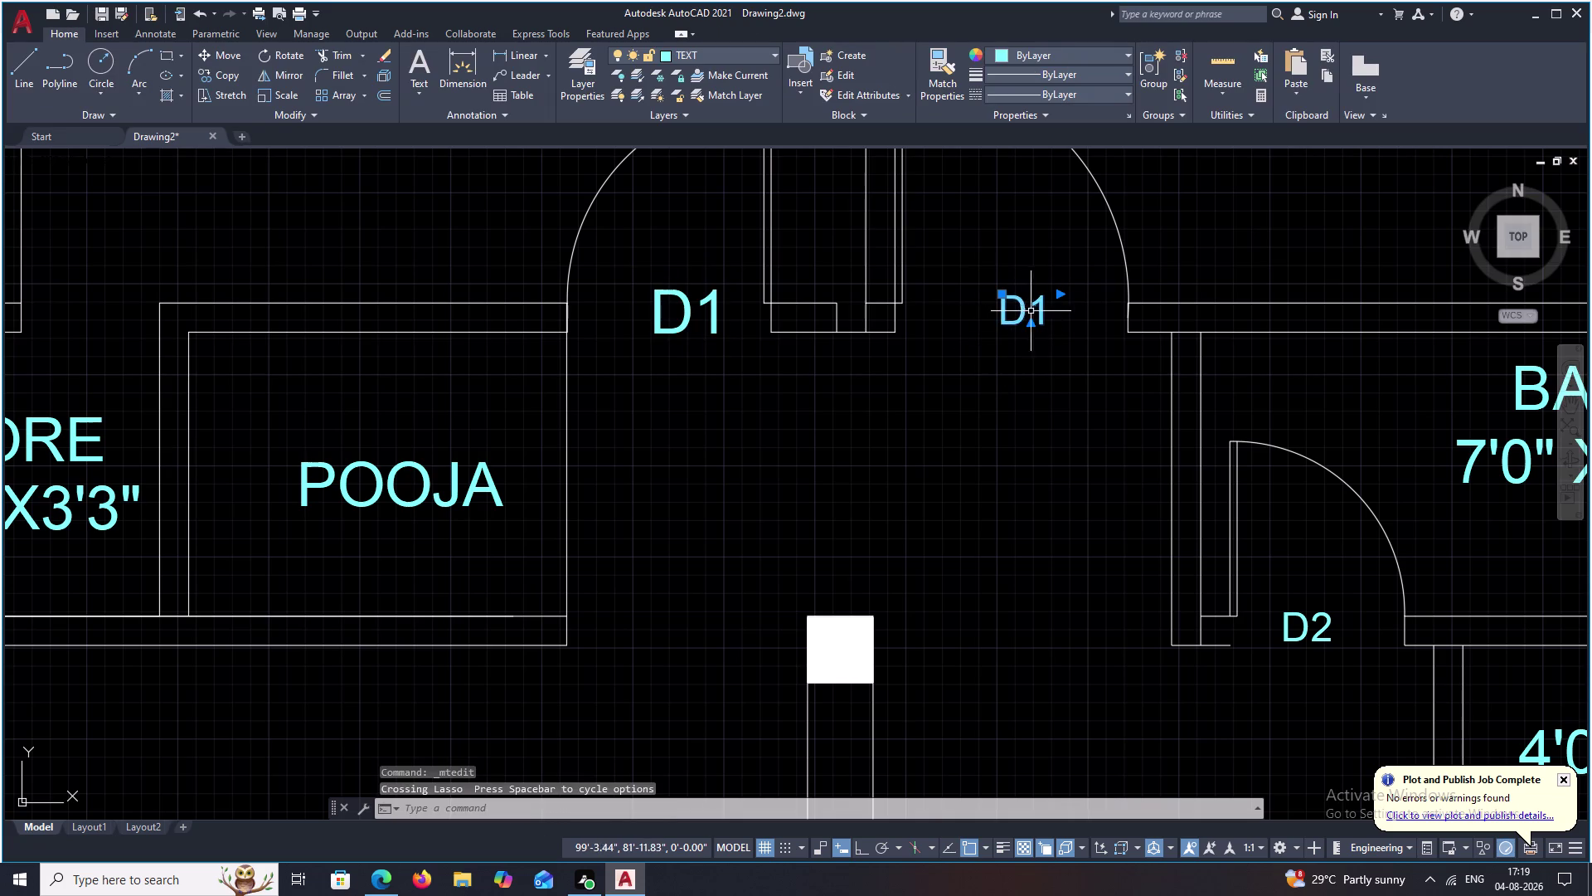
double_click(1038, 305)
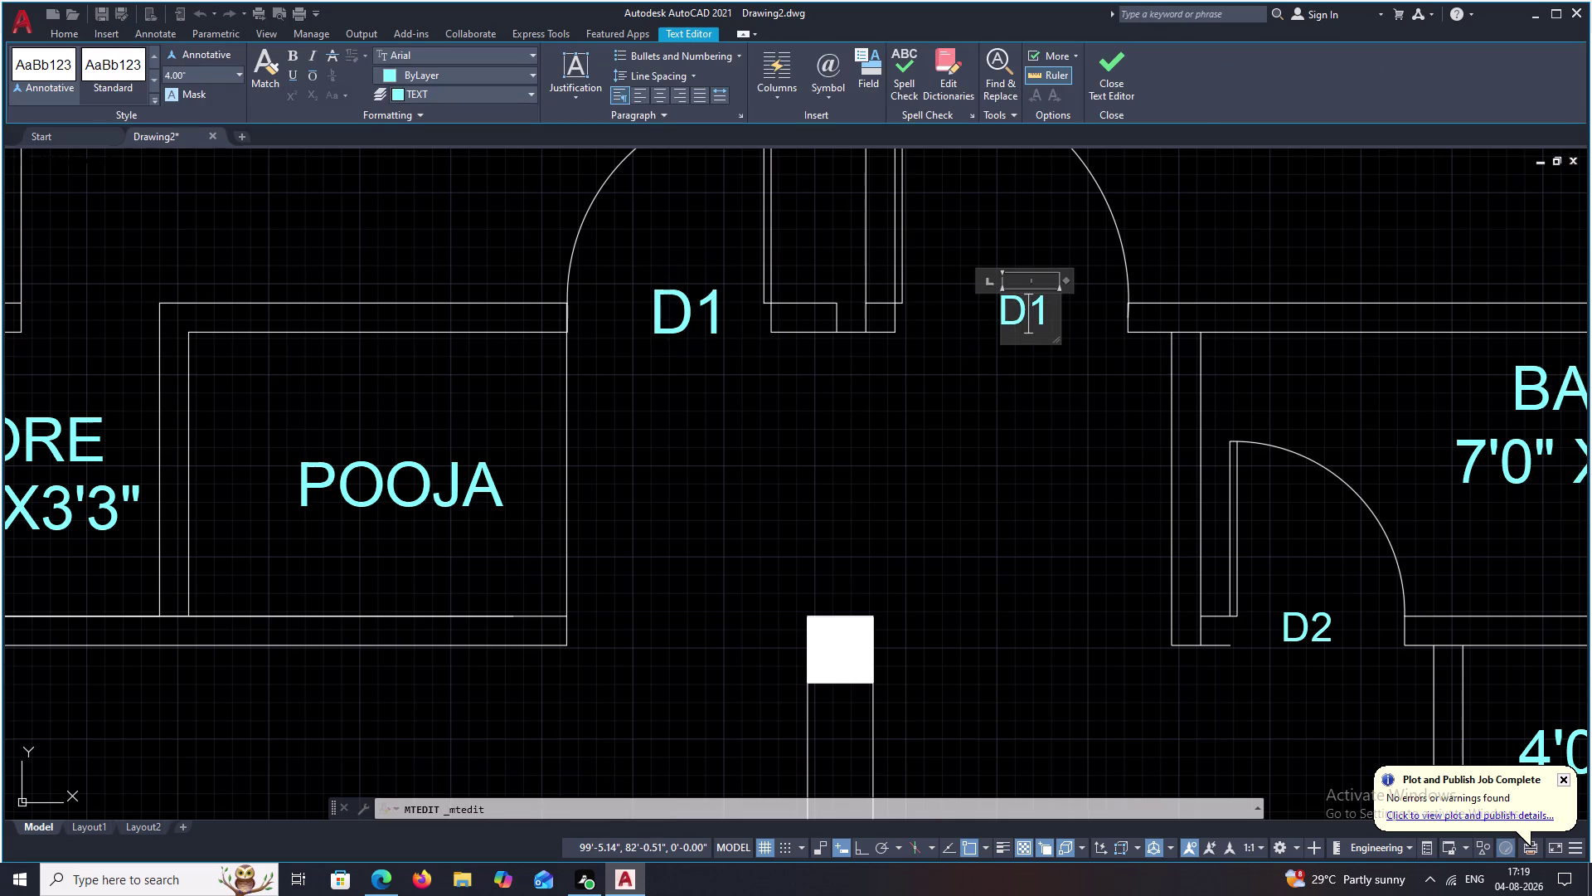
drag(1050, 305, 962, 302)
click(238, 75)
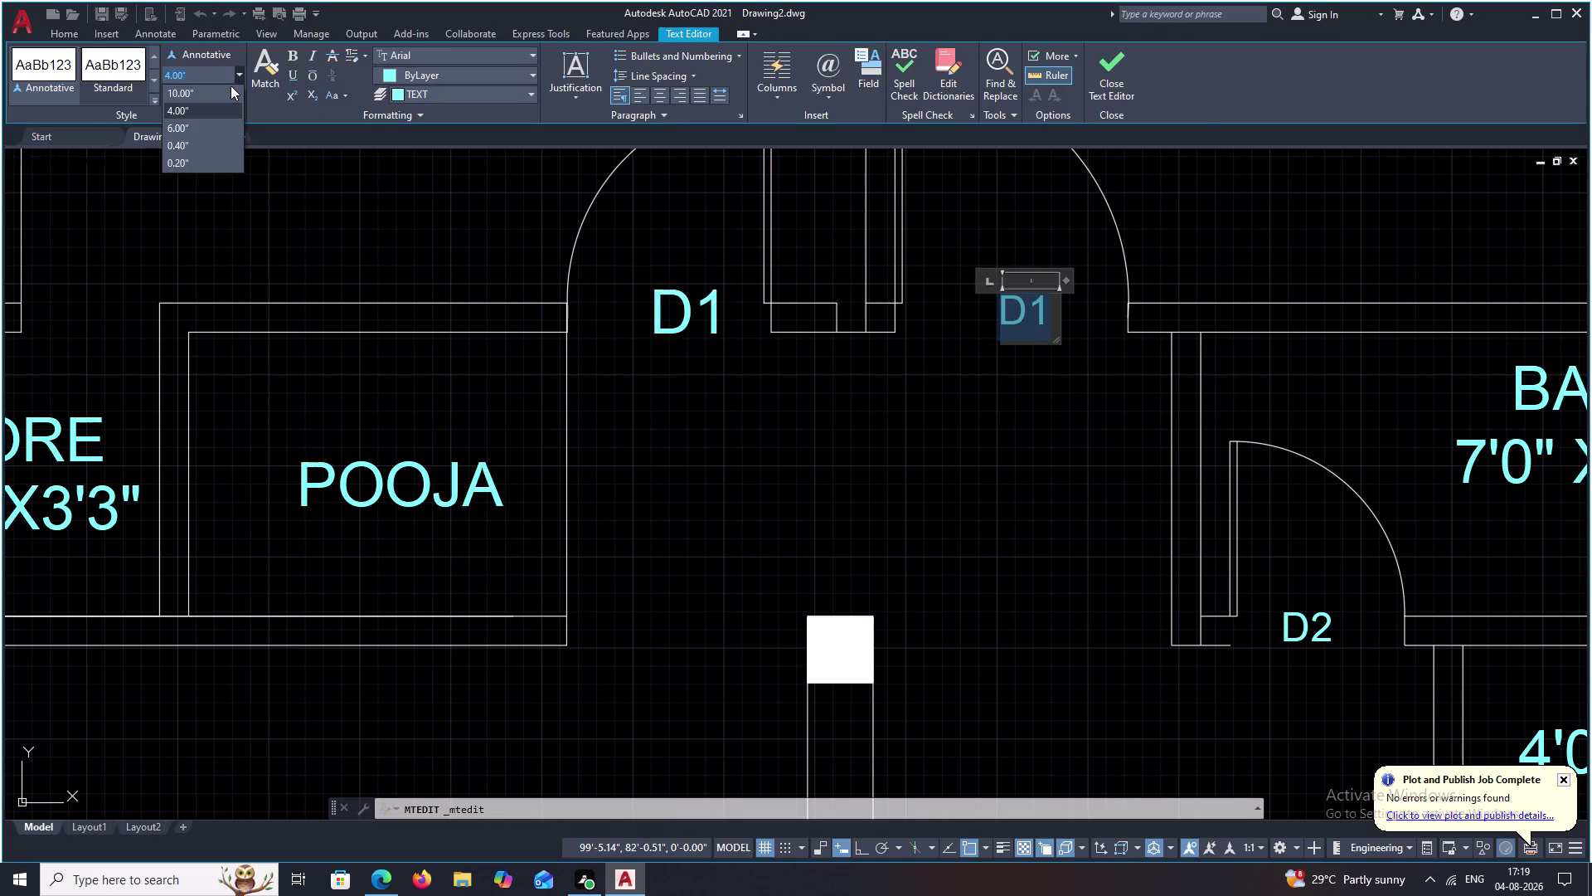
click(224, 127)
click(1061, 517)
Set the upper and lower D2 labels by the bath and WC to 6-inch height.
middle_drag(1052, 510, 1037, 481)
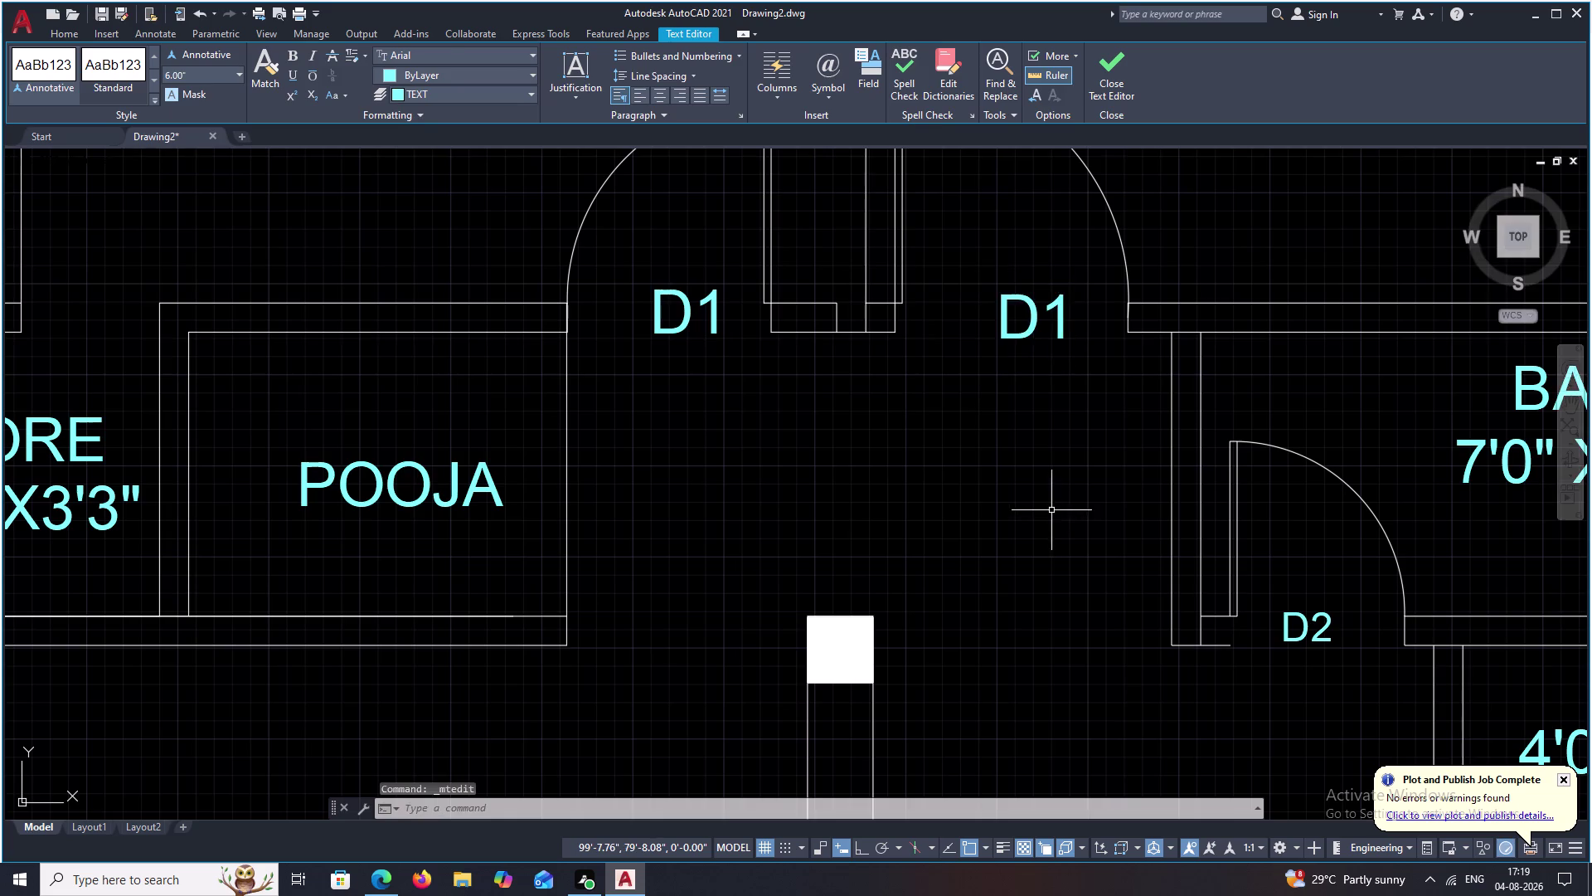
middle_drag(1037, 482, 883, 216)
double_click(1155, 344)
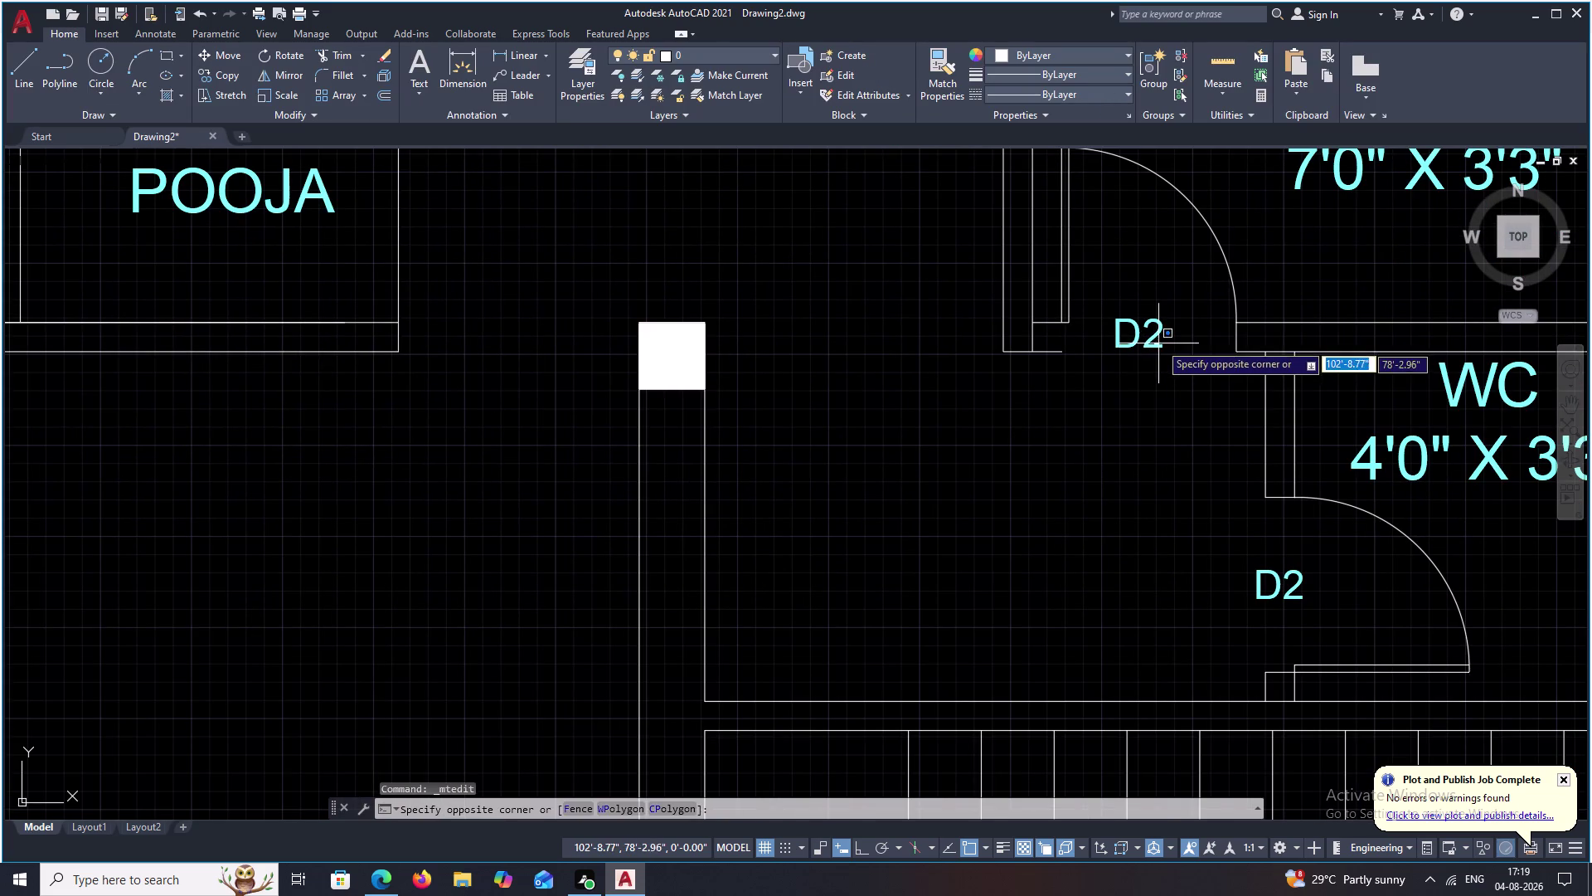
click(1156, 341)
double_click(1153, 341)
drag(1167, 336, 1110, 332)
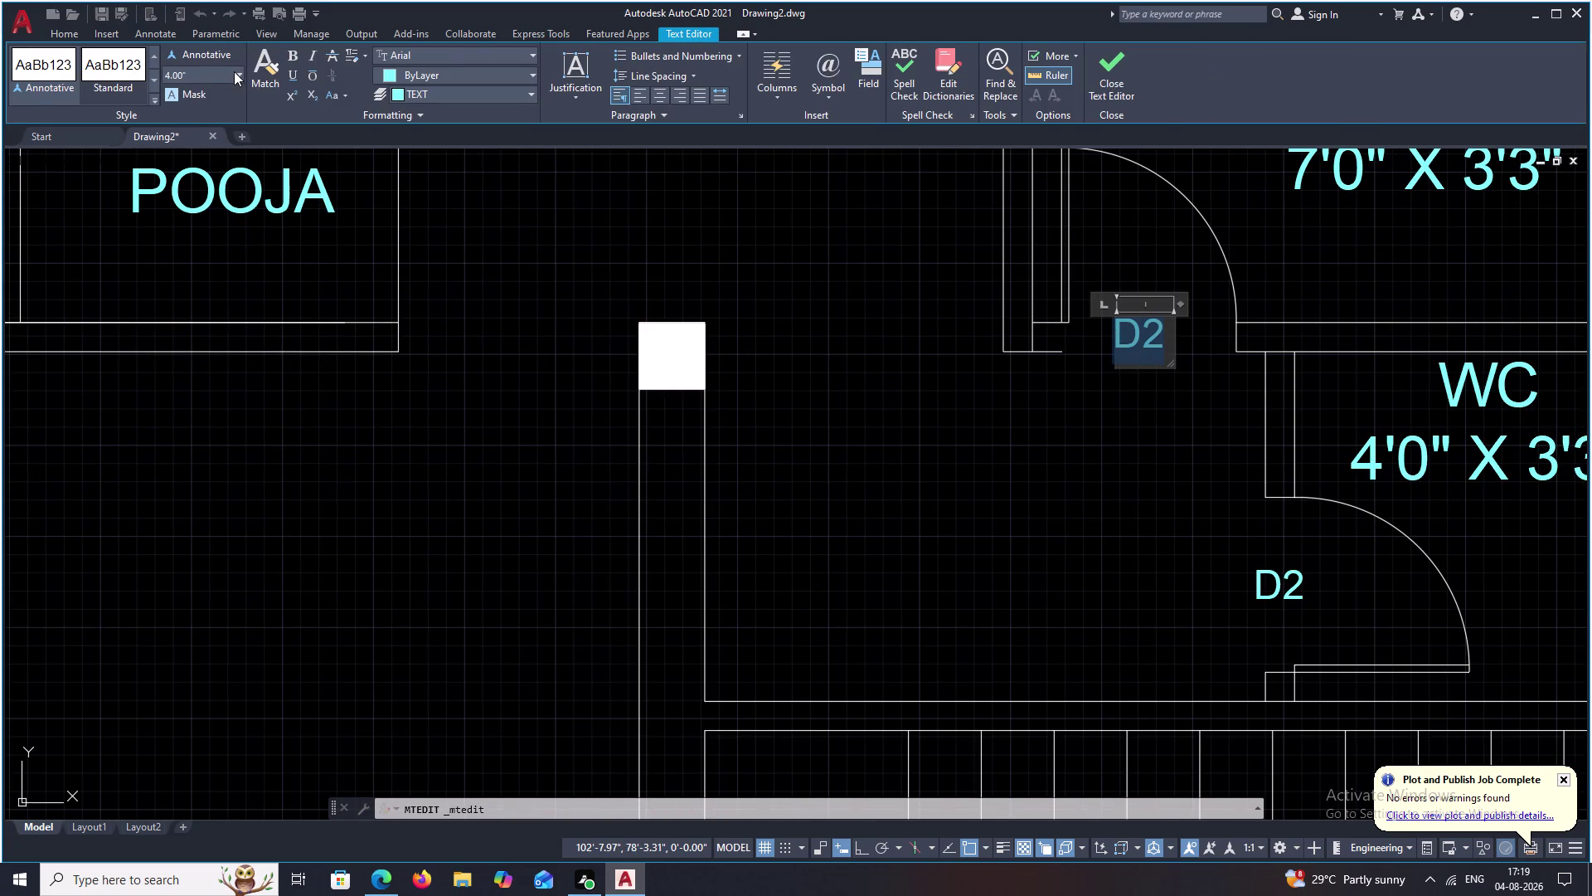
click(239, 72)
click(223, 122)
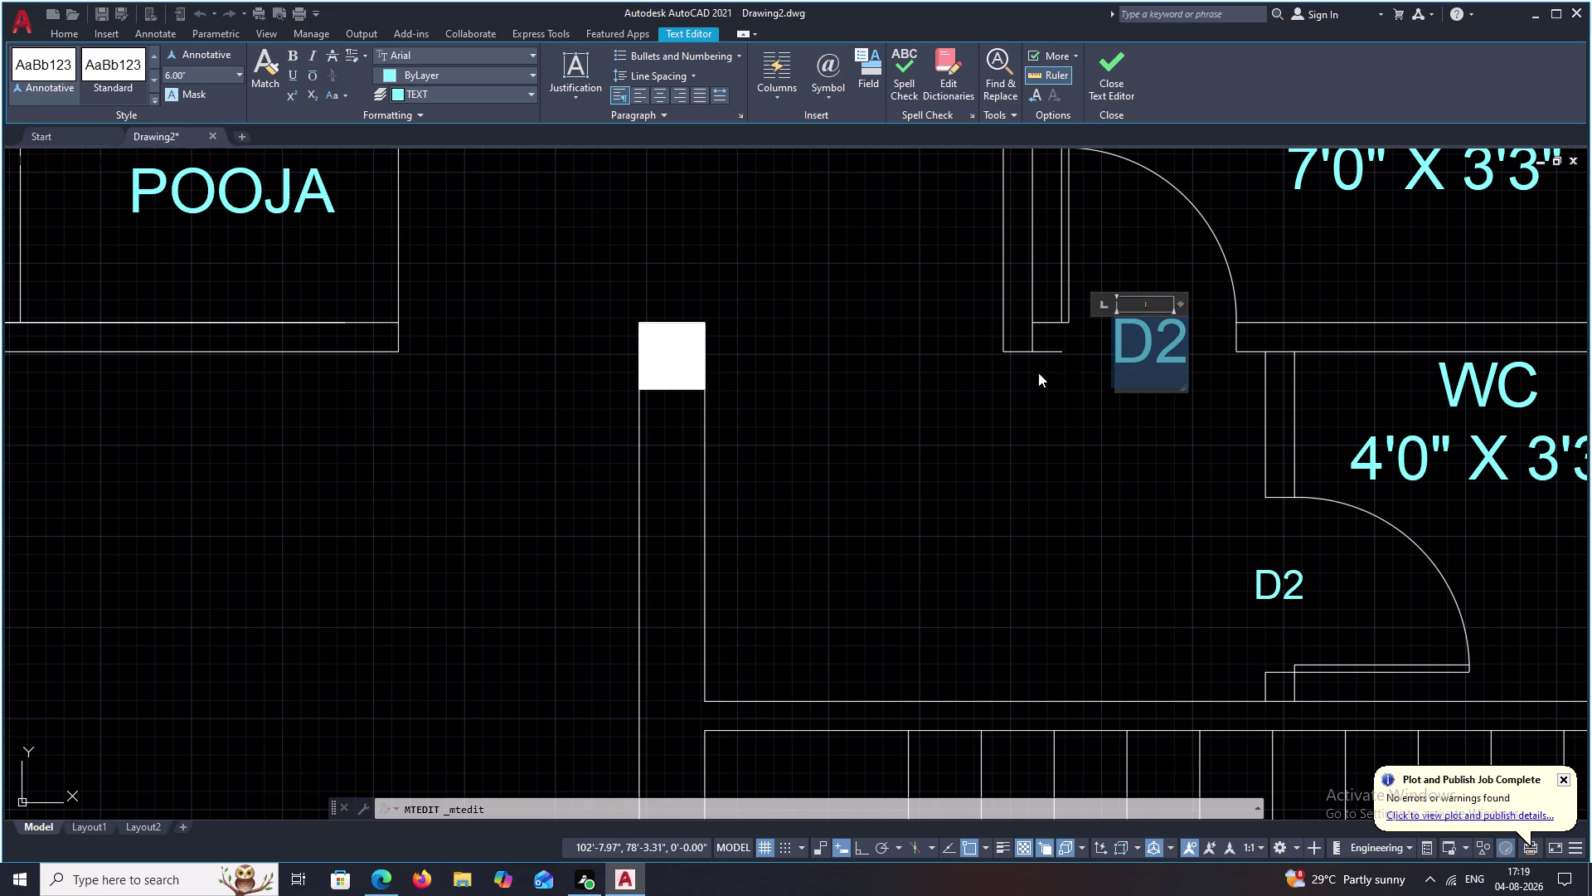
drag(1056, 376, 886, 256)
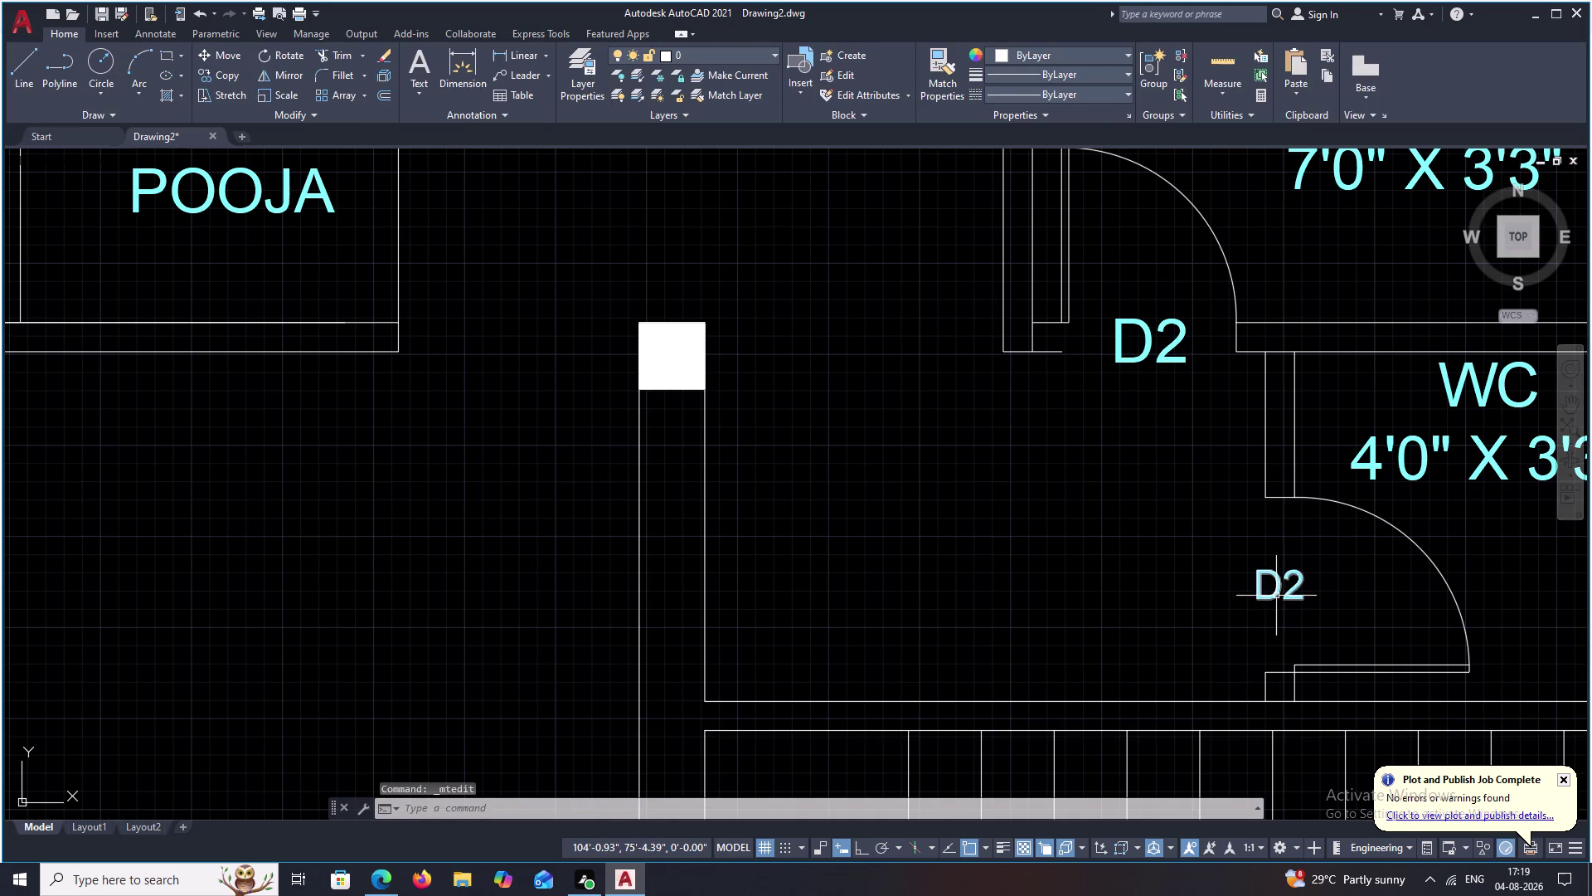
double_click(1276, 596)
drag(1308, 585, 1218, 581)
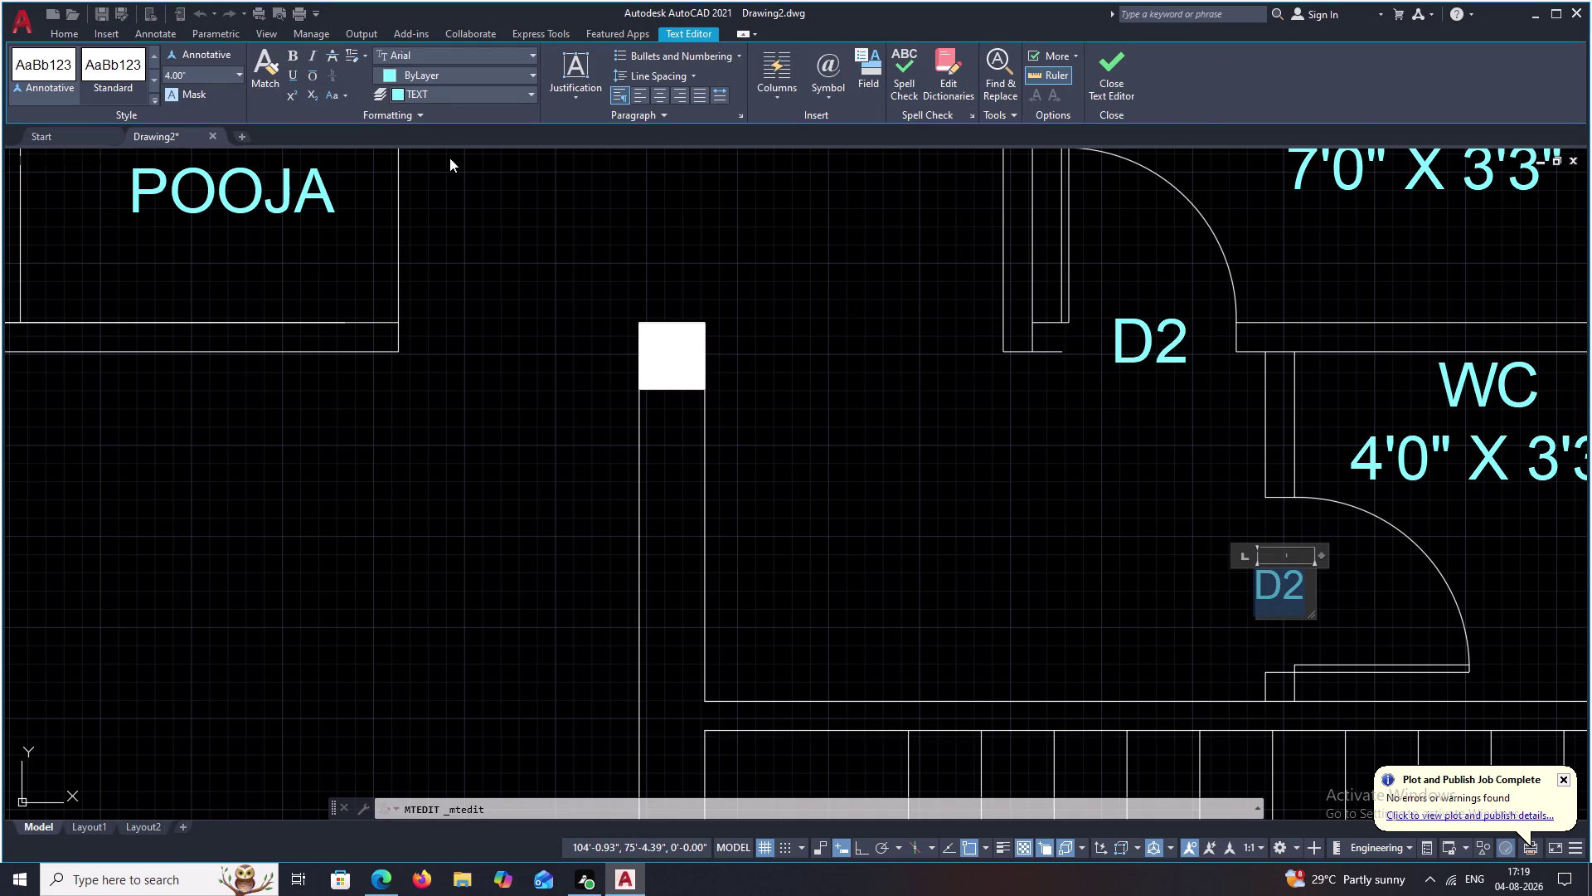
click(237, 72)
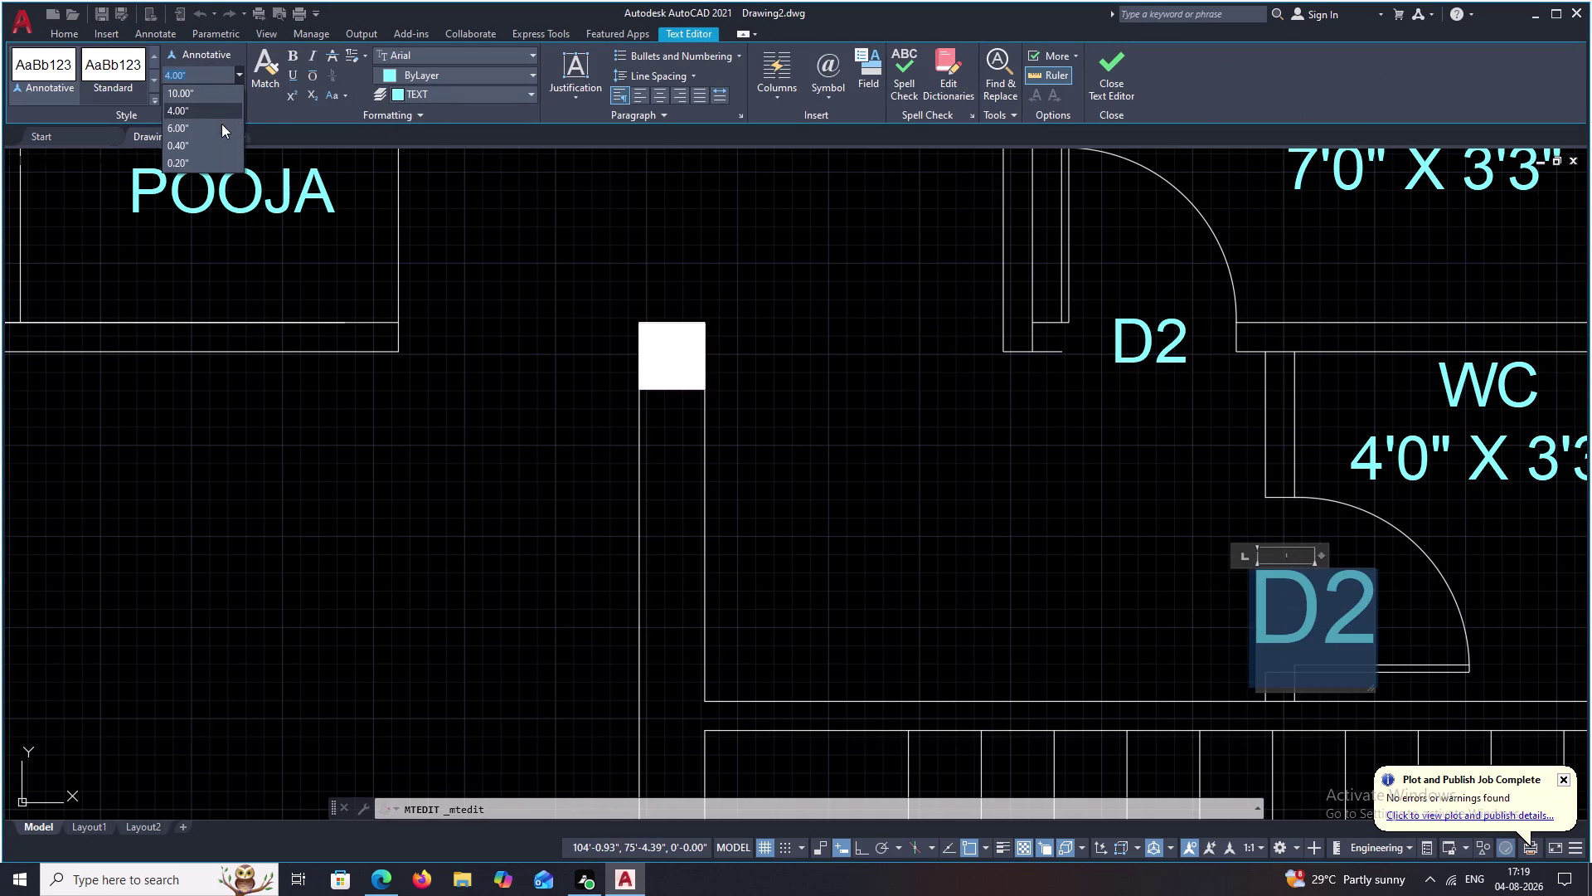
click(221, 125)
click(1014, 520)
scroll(down, 3)
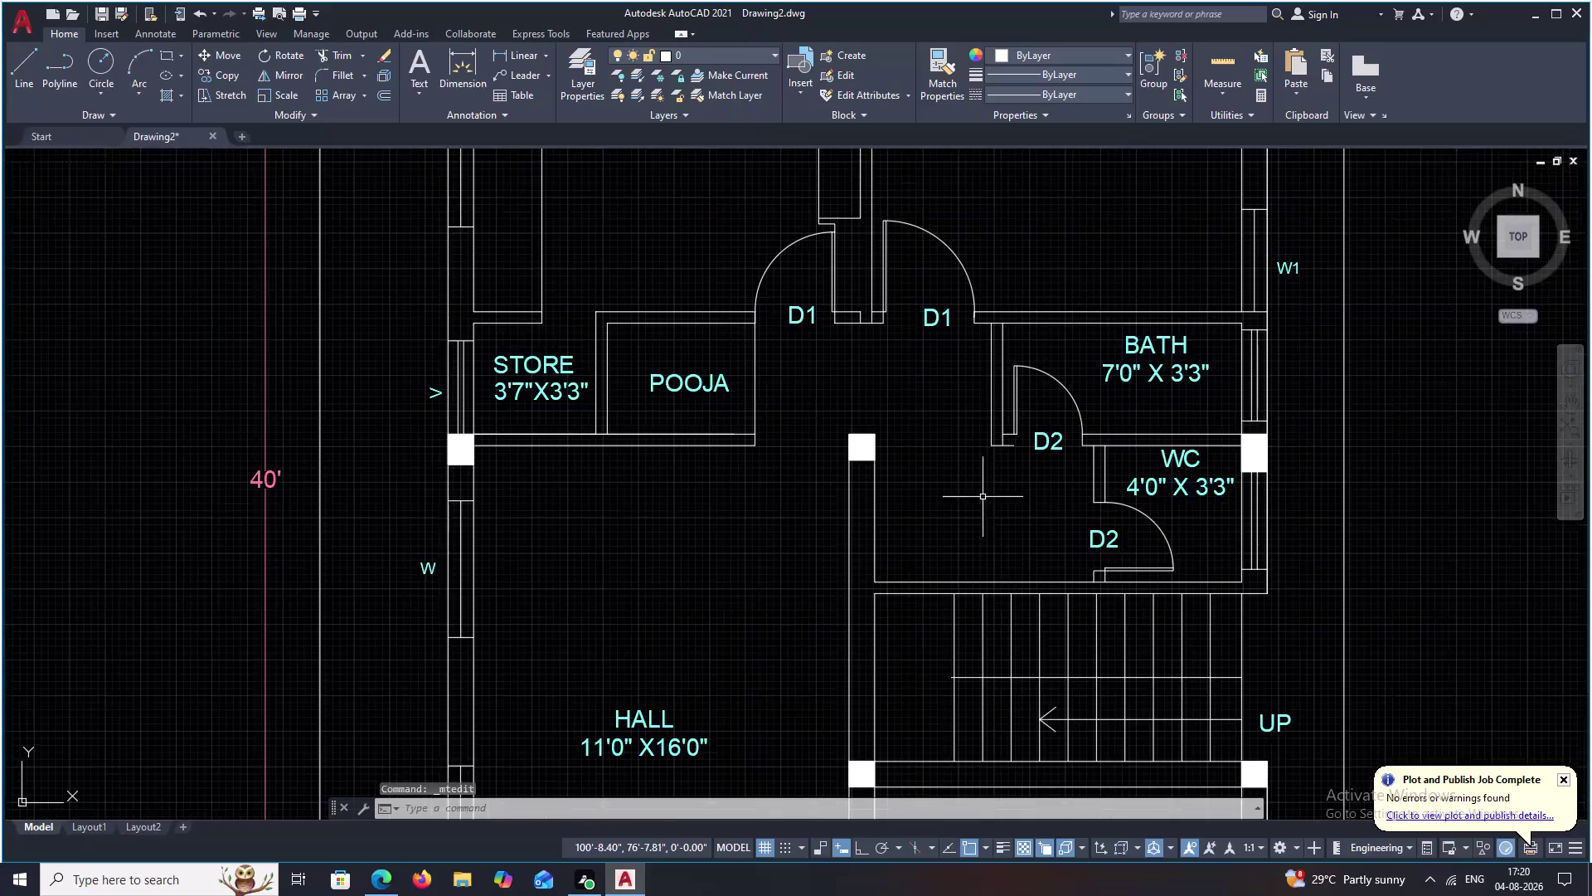
Enlarge the kitchen D2 door label from 4.00" to 6.00" text height.
middle_drag(983, 492, 1106, 620)
middle_drag(992, 404, 1103, 589)
middle_drag(1021, 364, 959, 549)
scroll(down, 3)
scroll(up, 3)
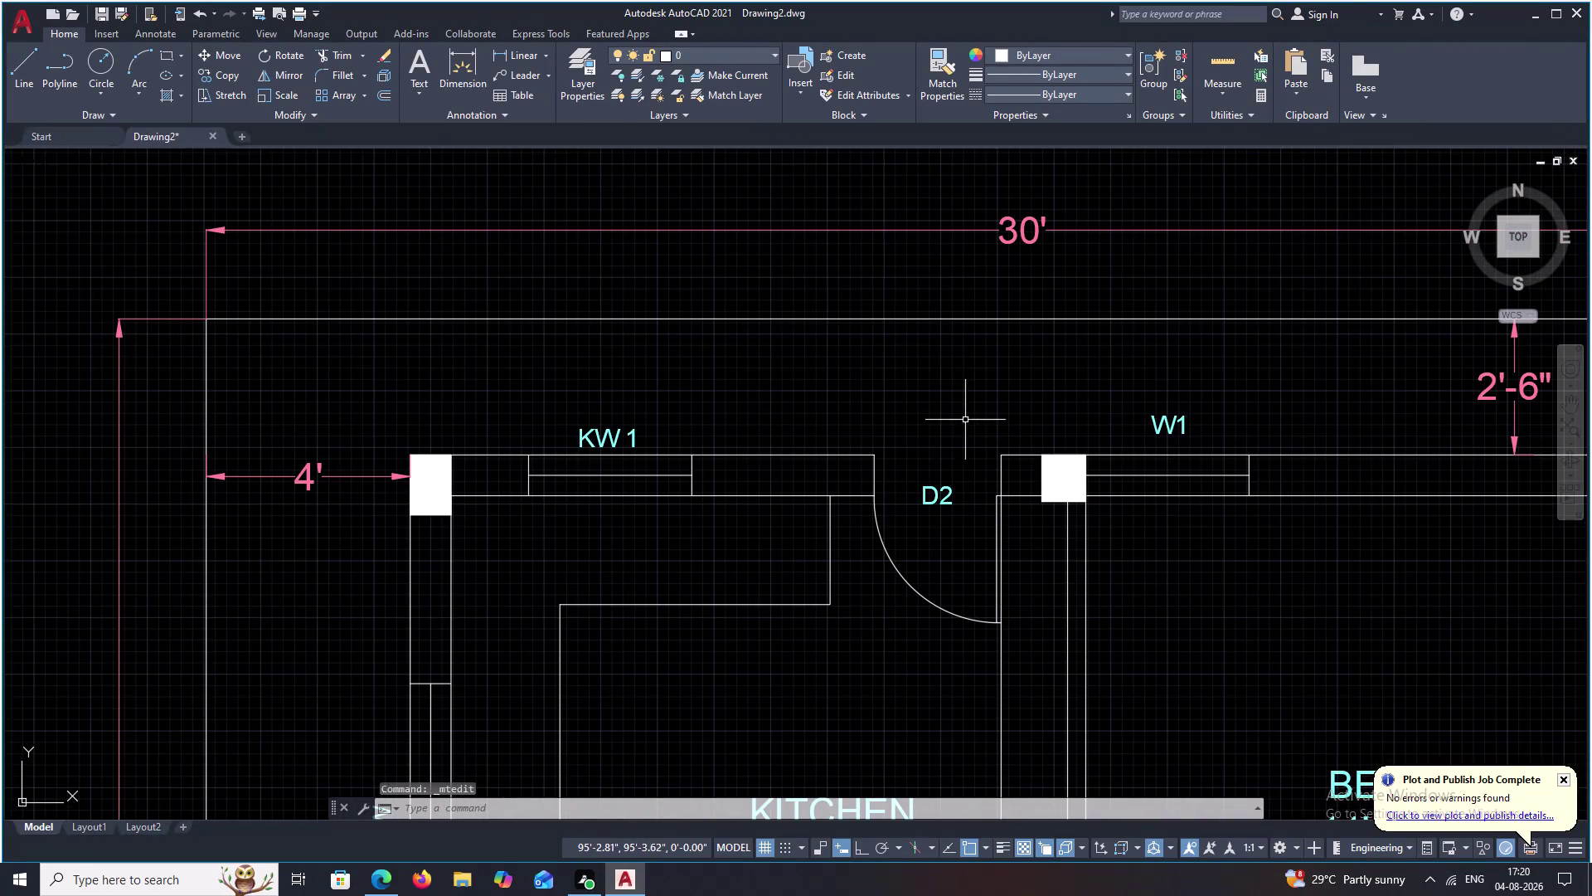
double_click(952, 500)
drag(952, 500, 916, 502)
click(239, 76)
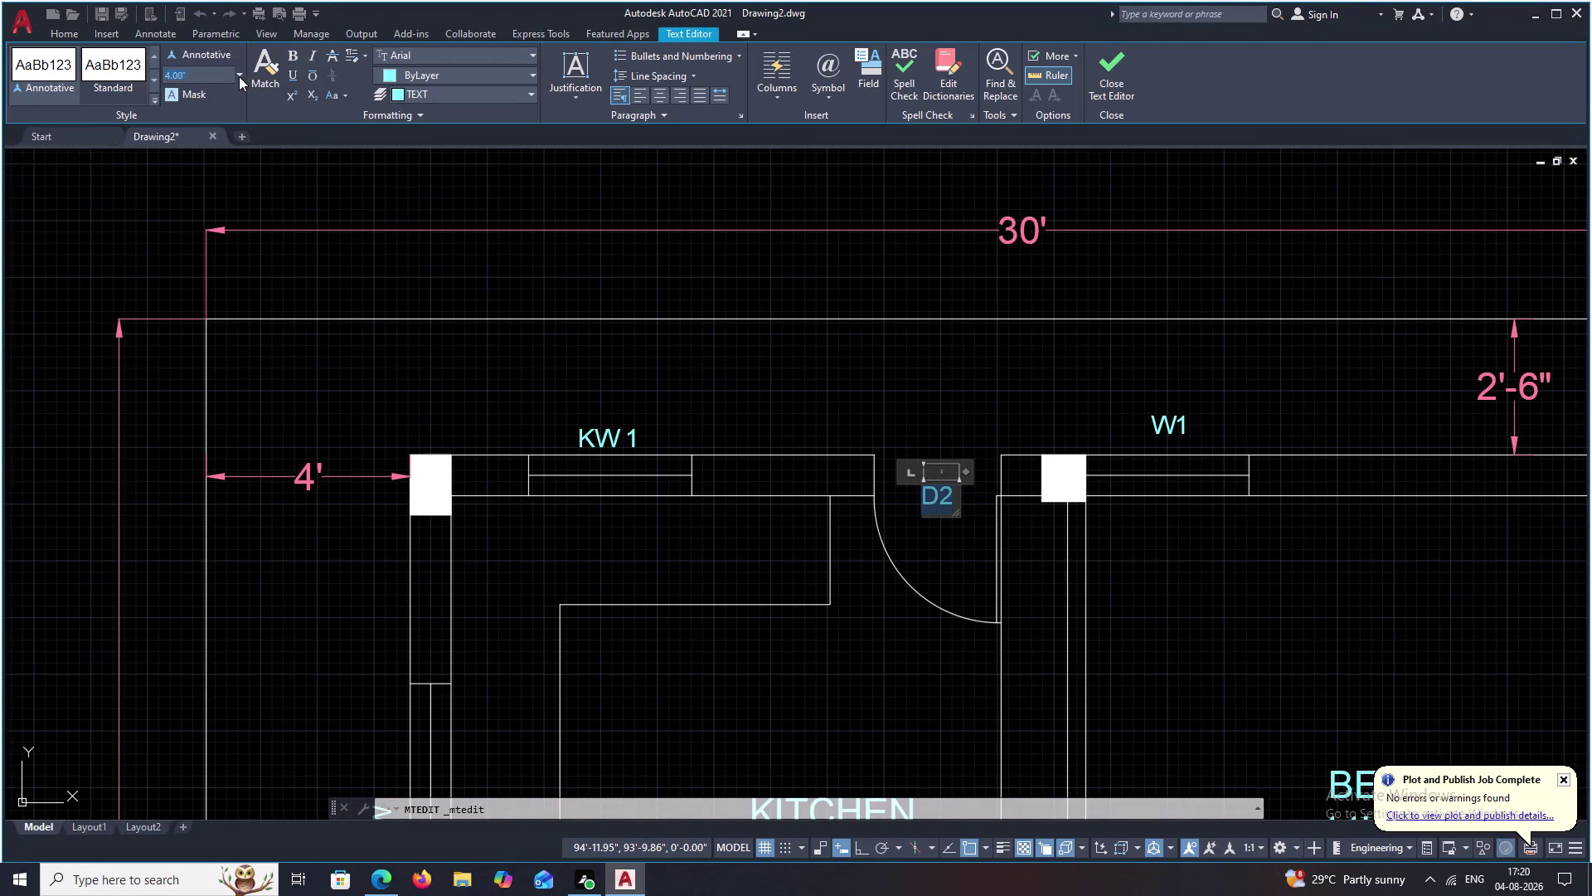
click(217, 126)
click(924, 372)
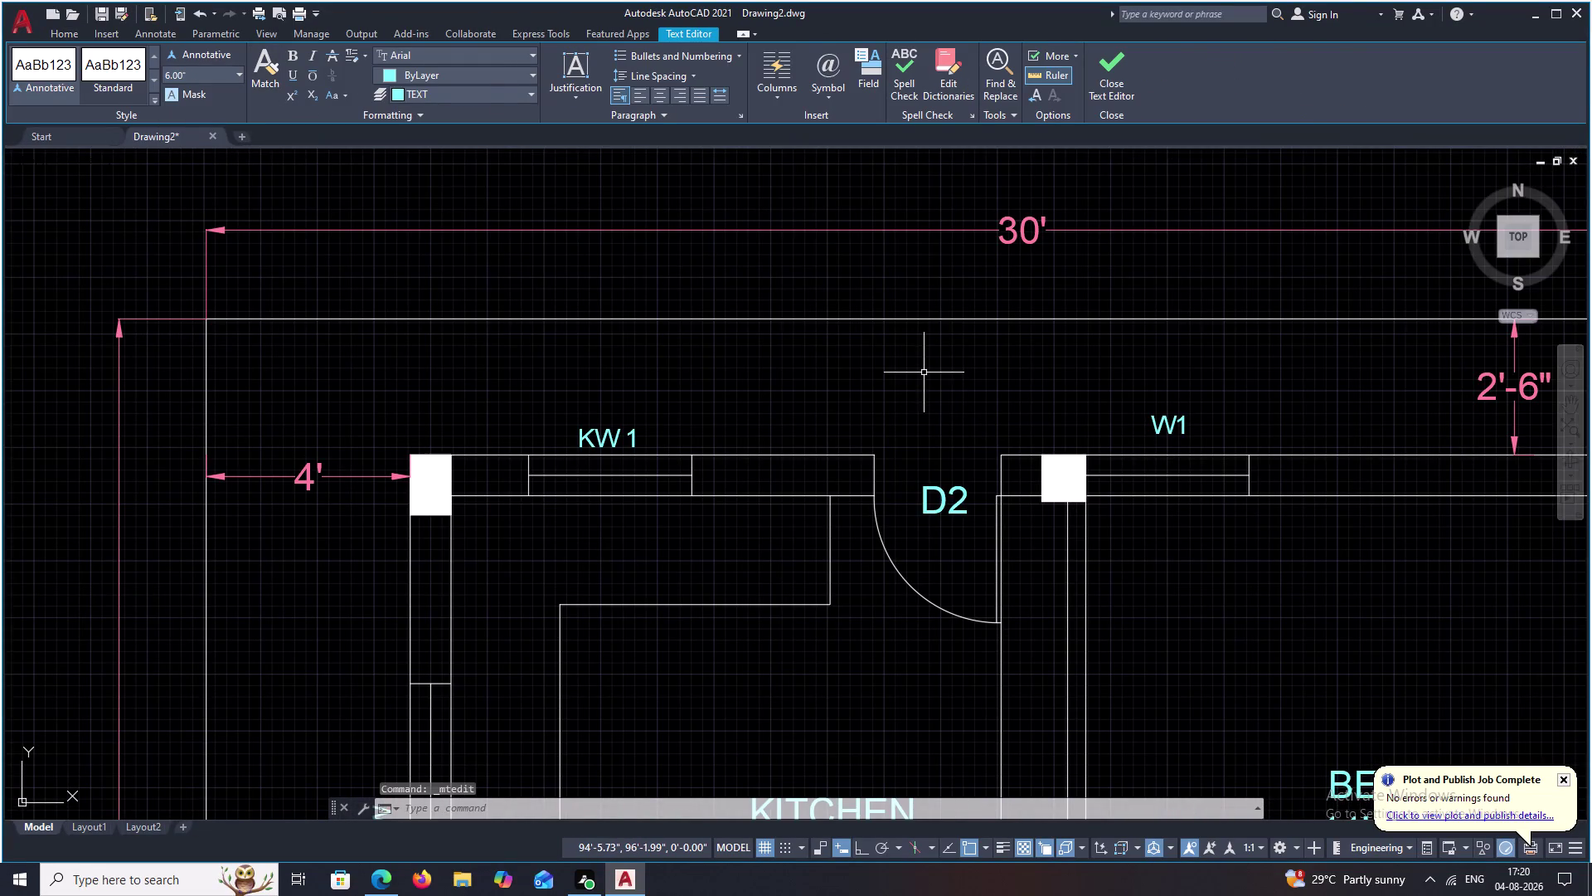
Enlarge the MD label near the hall to 6.00" text height.
scroll(down, 3)
middle_drag(1112, 703, 1074, 300)
middle_drag(1158, 510, 1160, 237)
middle_drag(1186, 473, 1186, 472)
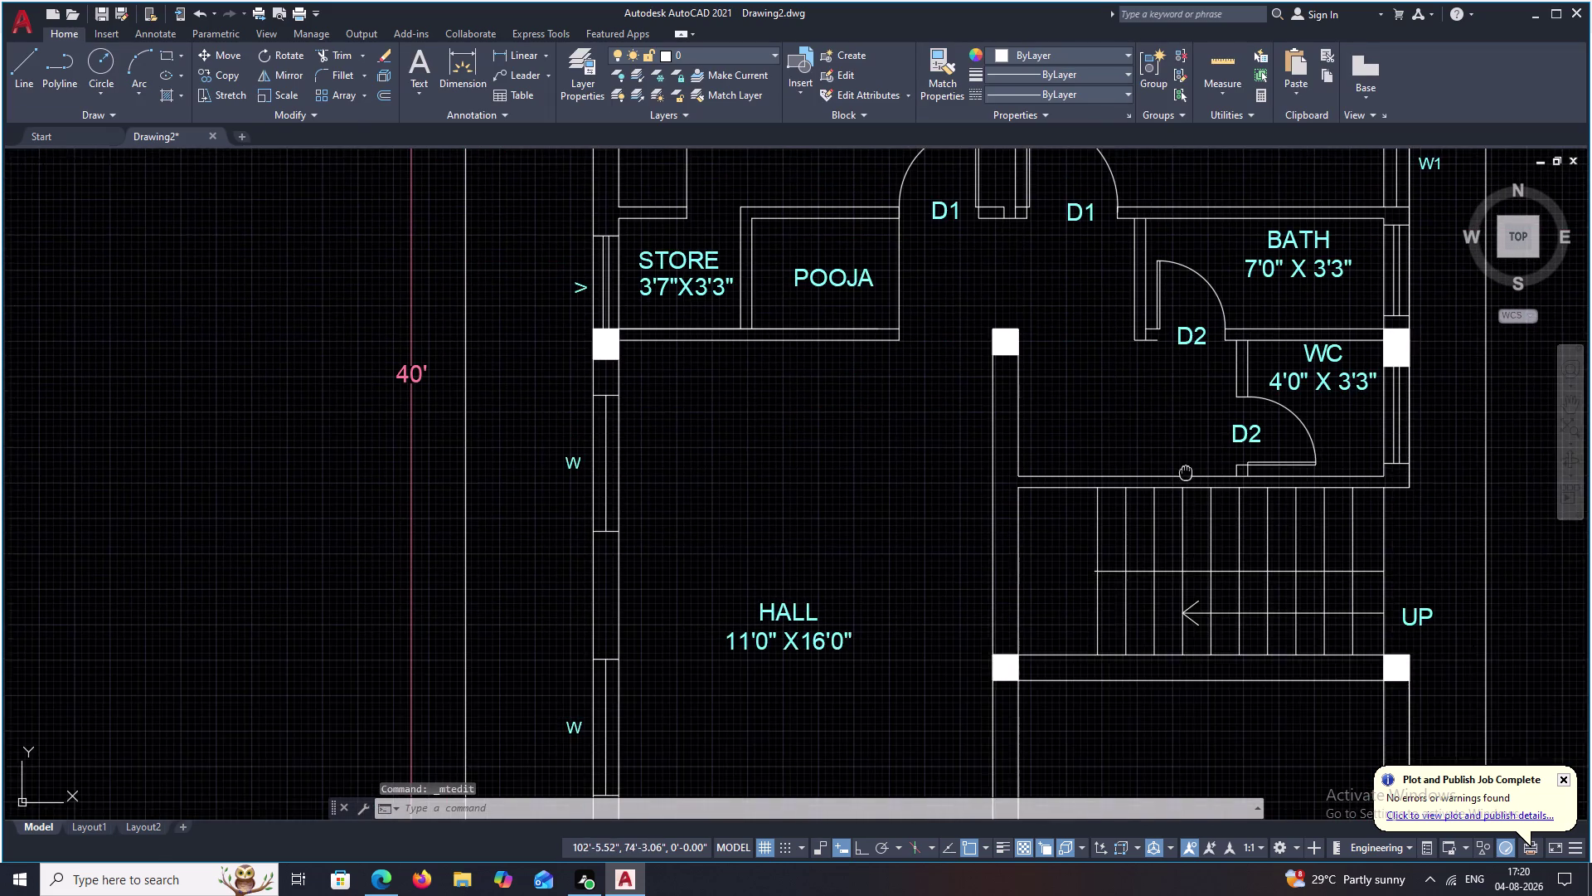
middle_drag(1186, 472, 1170, 301)
scroll(down, 3)
scroll(up, 3)
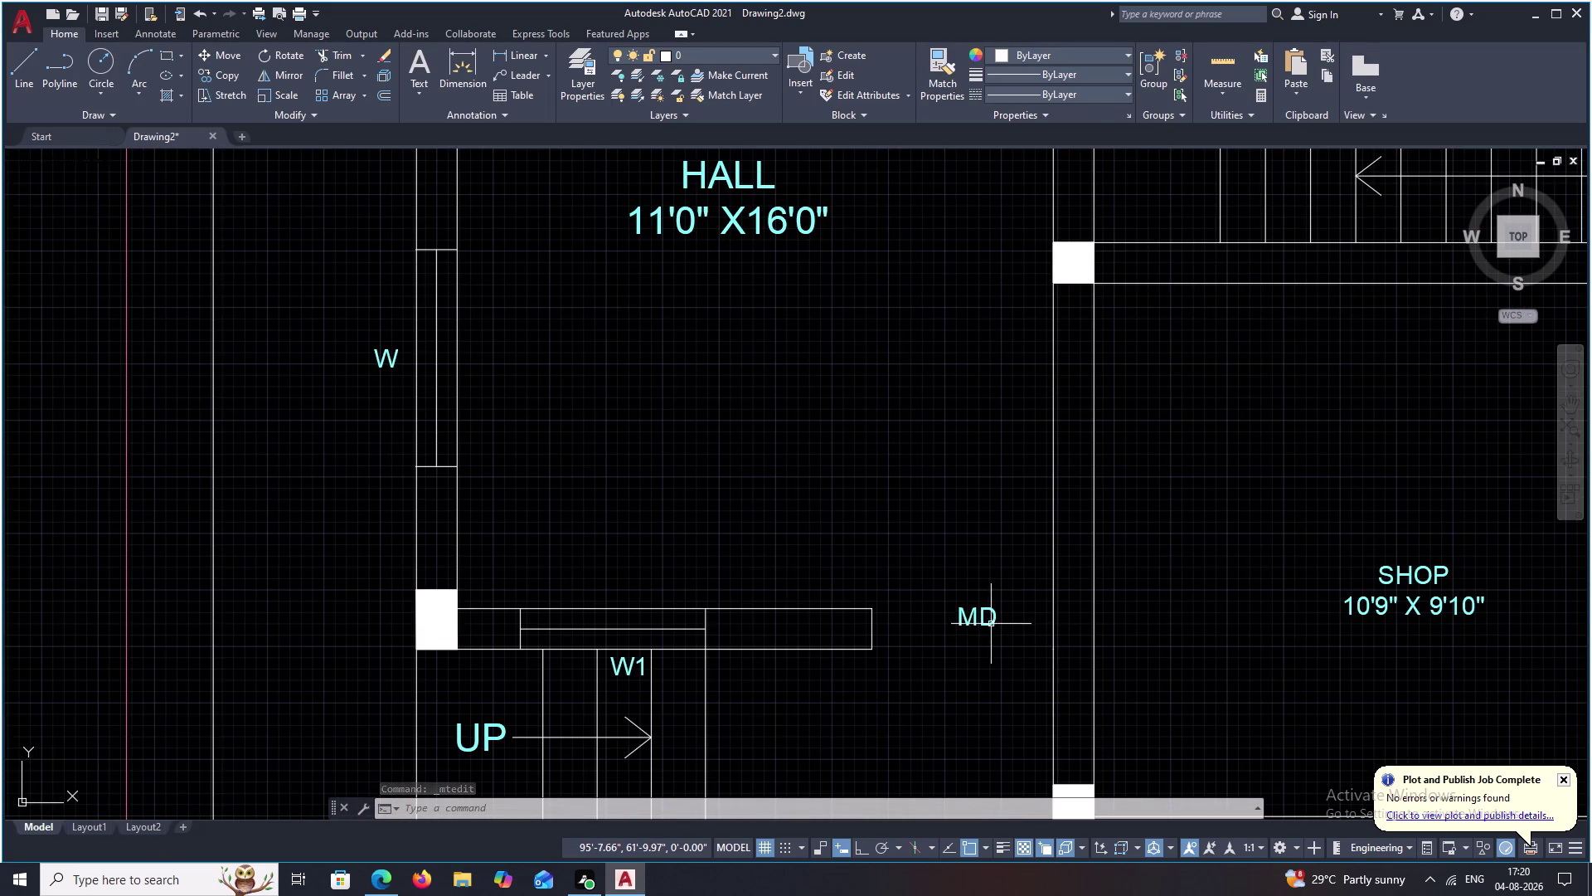
double_click(991, 623)
drag(1003, 617, 940, 612)
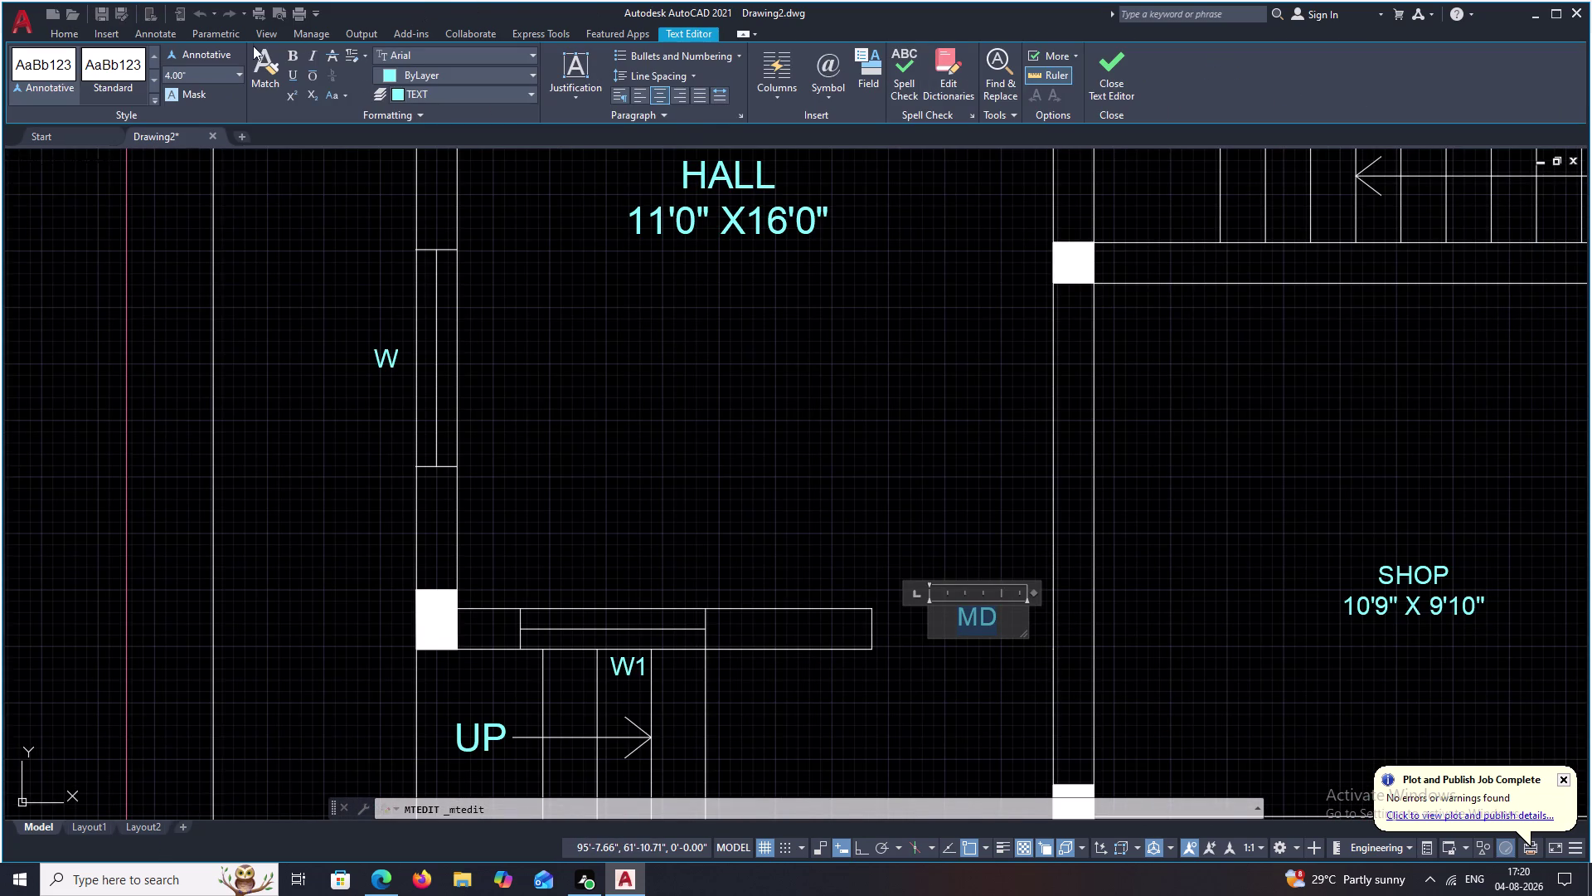
click(236, 68)
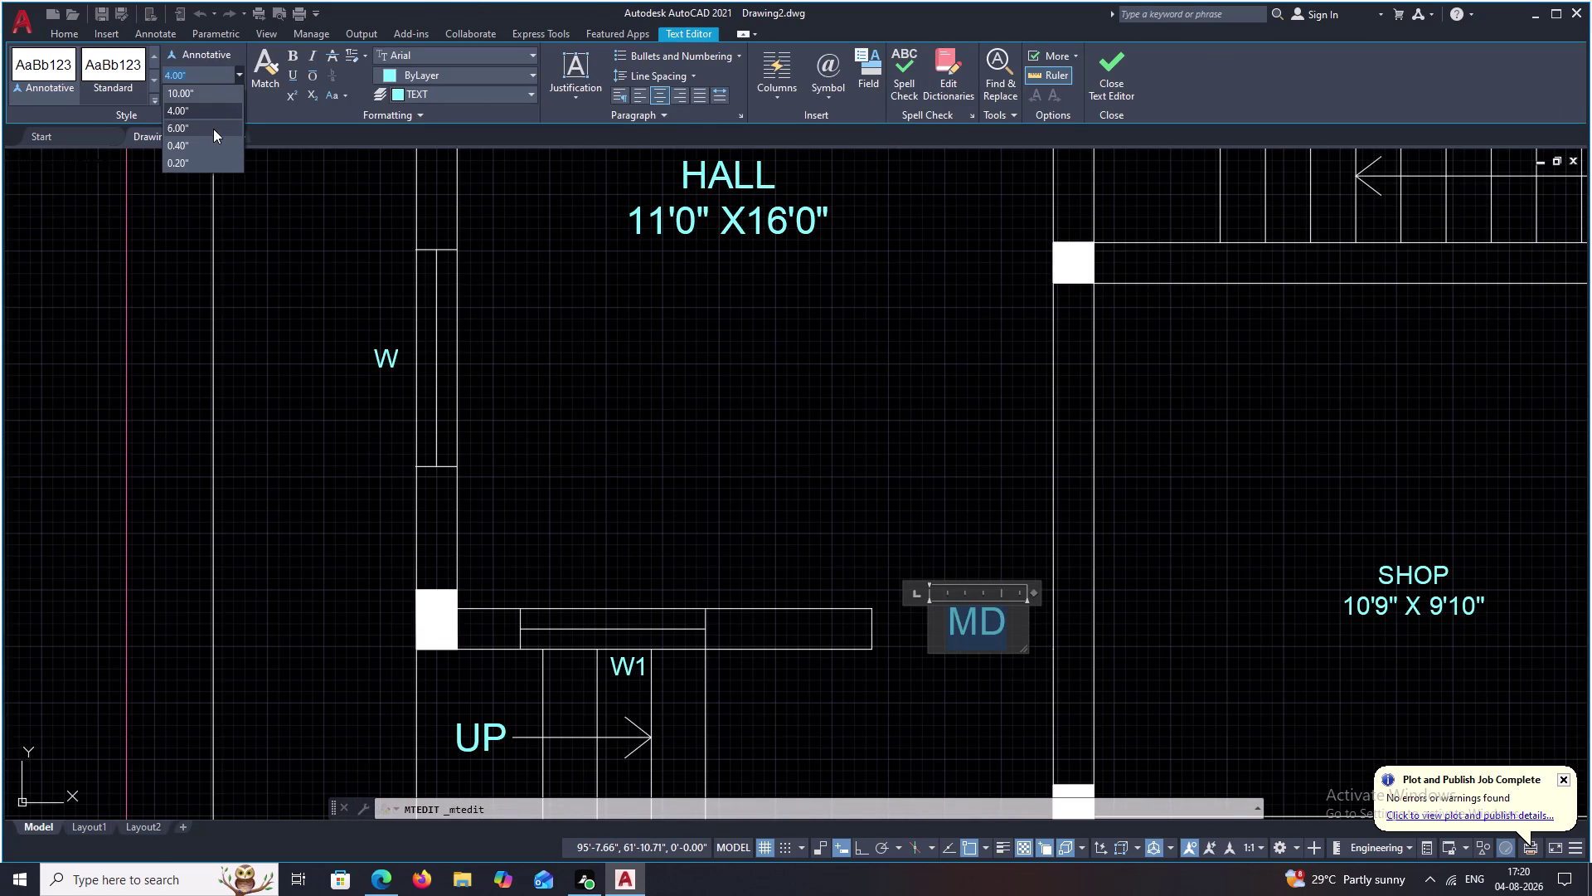
click(213, 128)
click(810, 394)
key(Escape)
Zoom back out to show the kitchen and bedroom area of the plan.
scroll(down, 3)
middle_drag(986, 504, 972, 371)
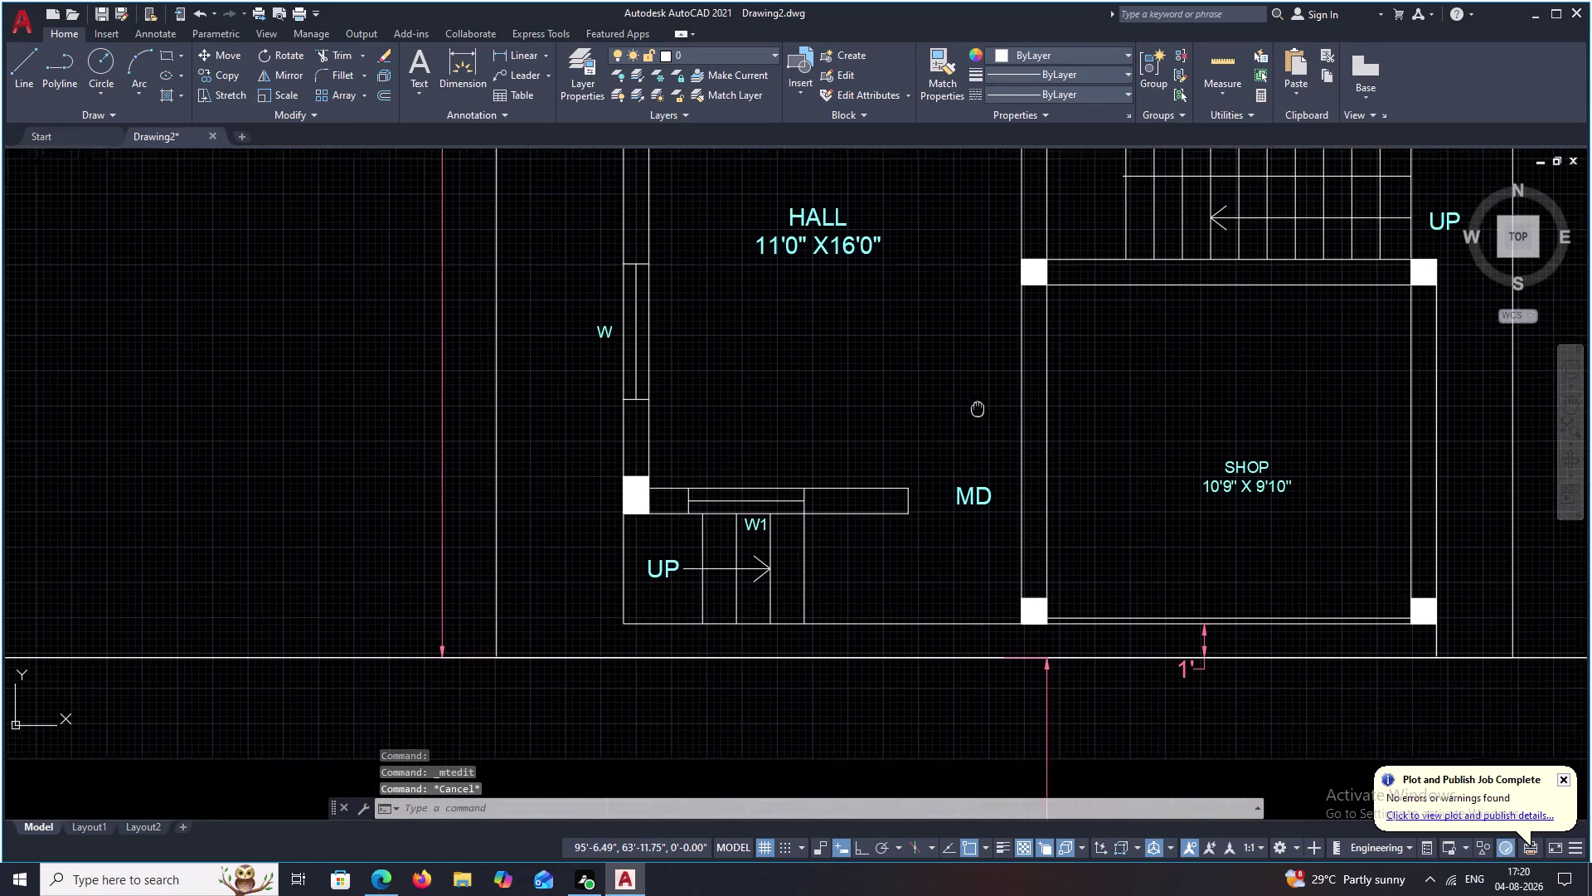
middle_drag(972, 372, 972, 361)
scroll(down, 3)
middle_drag(1106, 410, 859, 576)
middle_drag(890, 492, 879, 557)
scroll(down, 3)
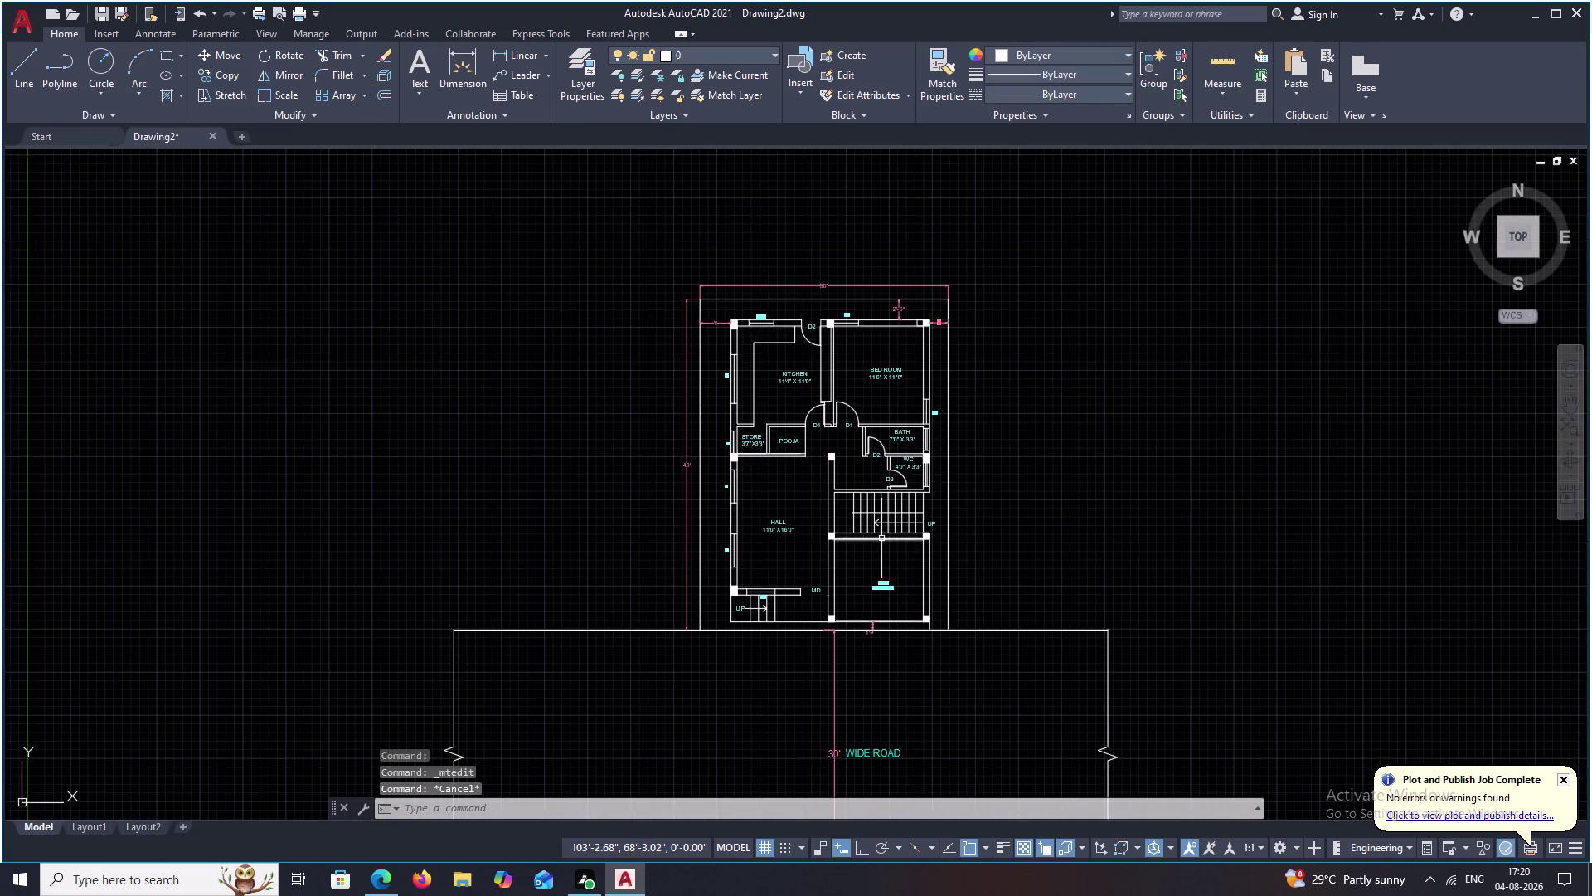
scroll(up, 3)
middle_drag(671, 243, 922, 524)
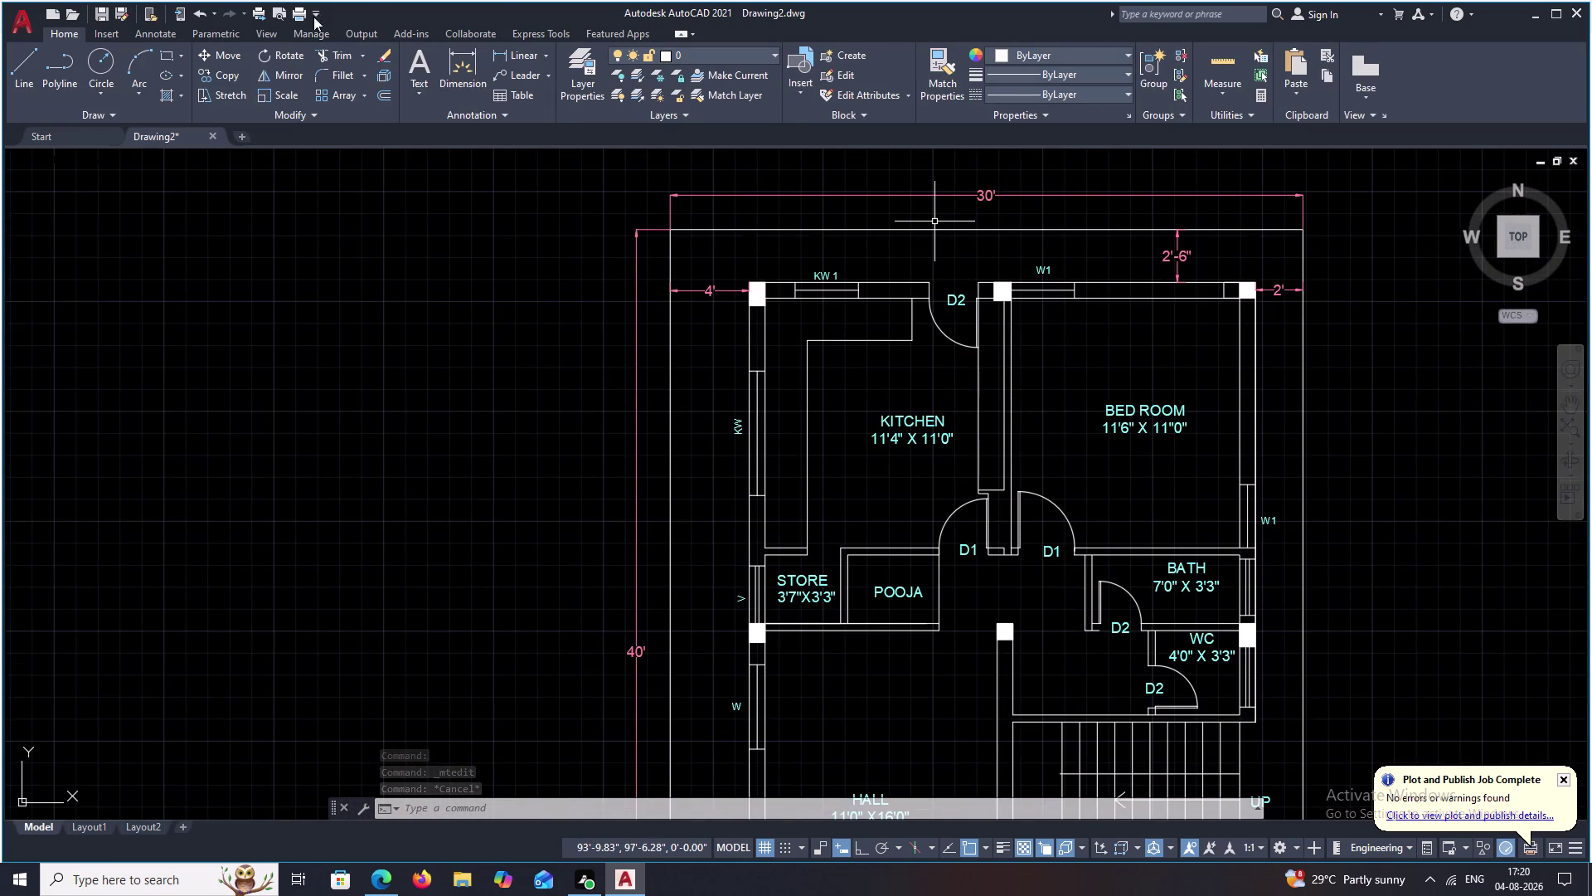
click(523, 35)
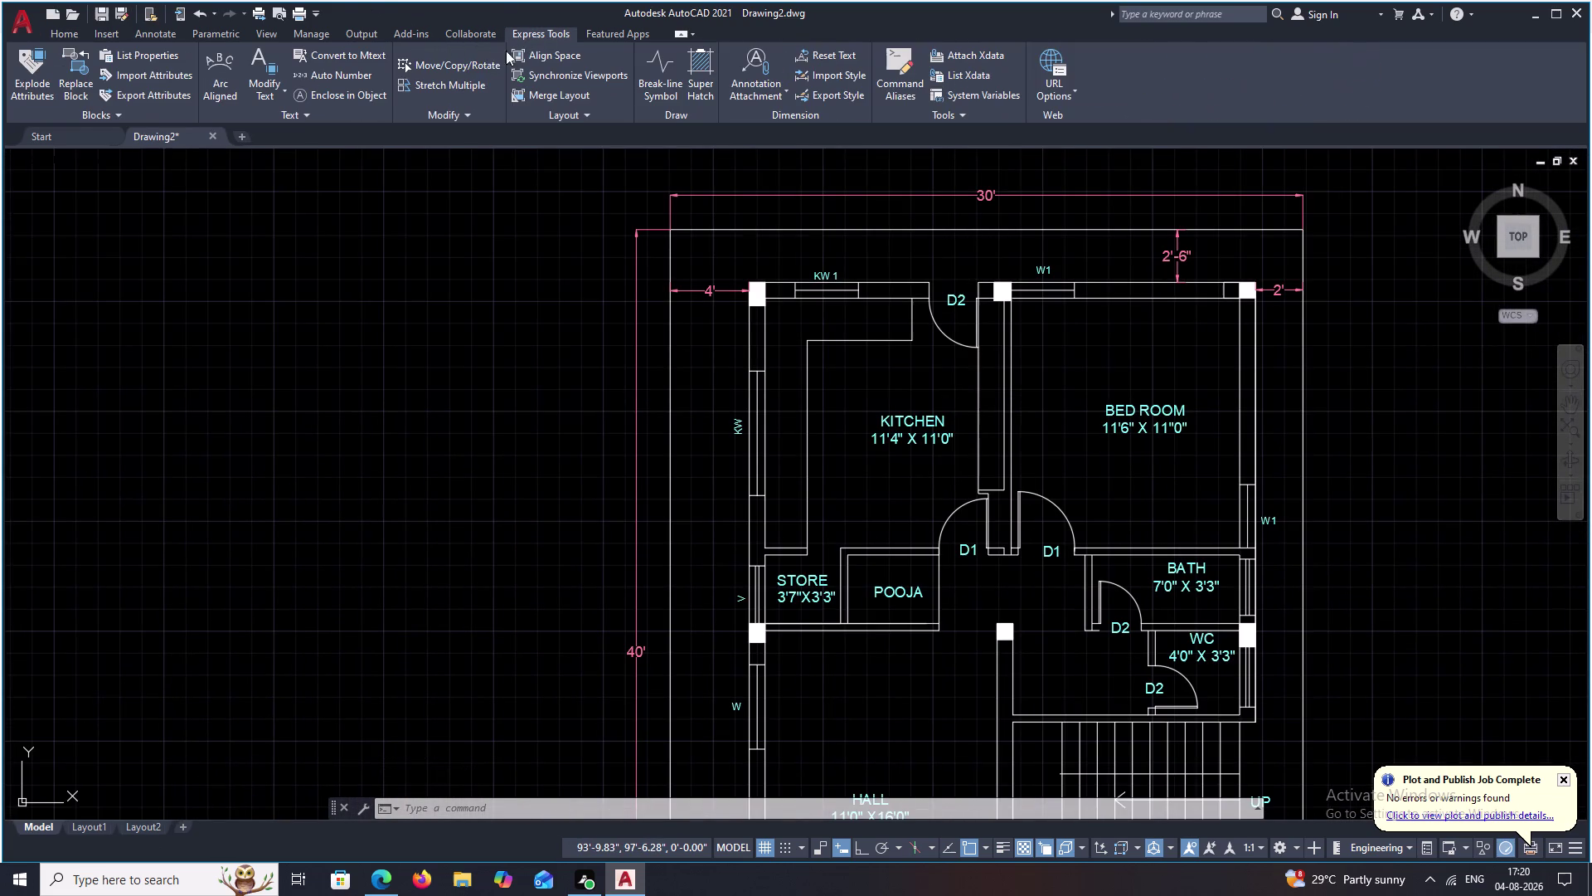
Enclose the kitchen, bath, WC and two D1 labels in variable circles at default offset.
click(348, 90)
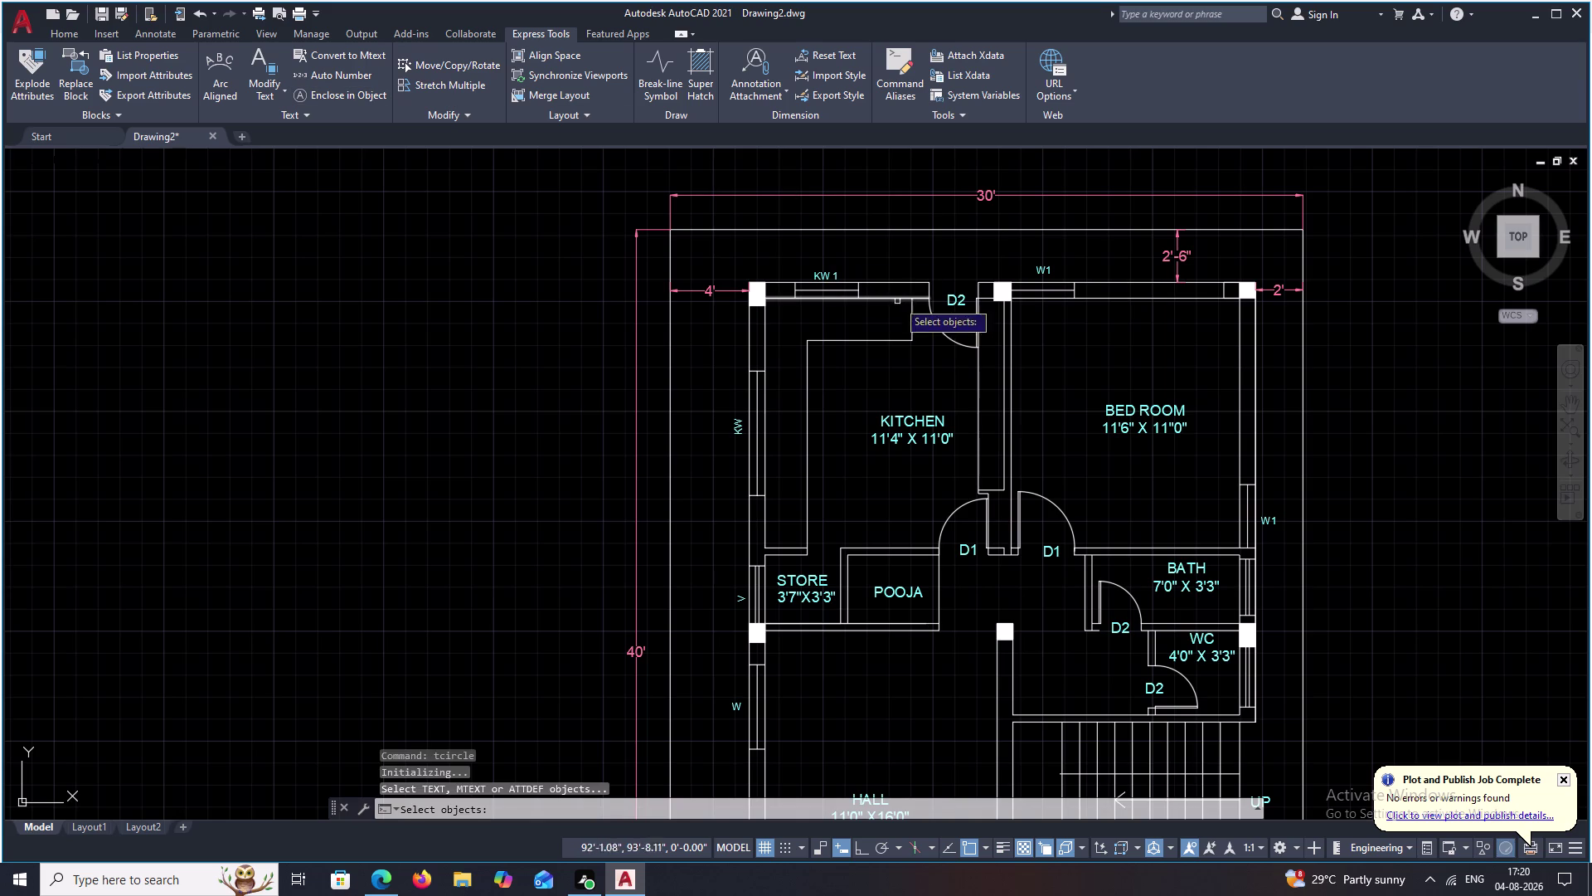
click(958, 302)
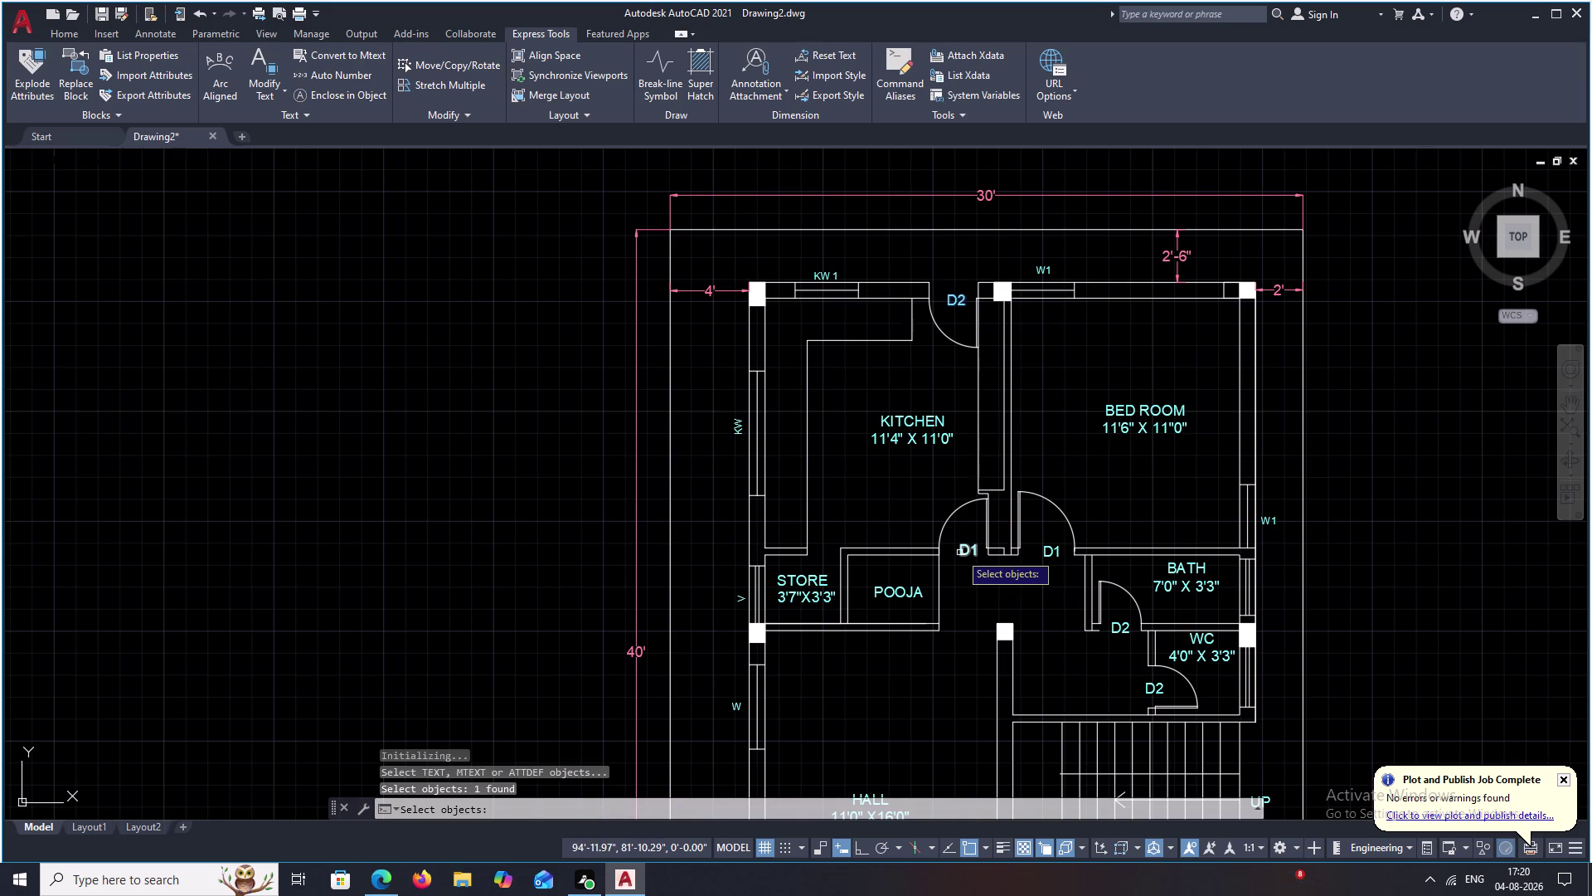
click(966, 554)
click(1056, 554)
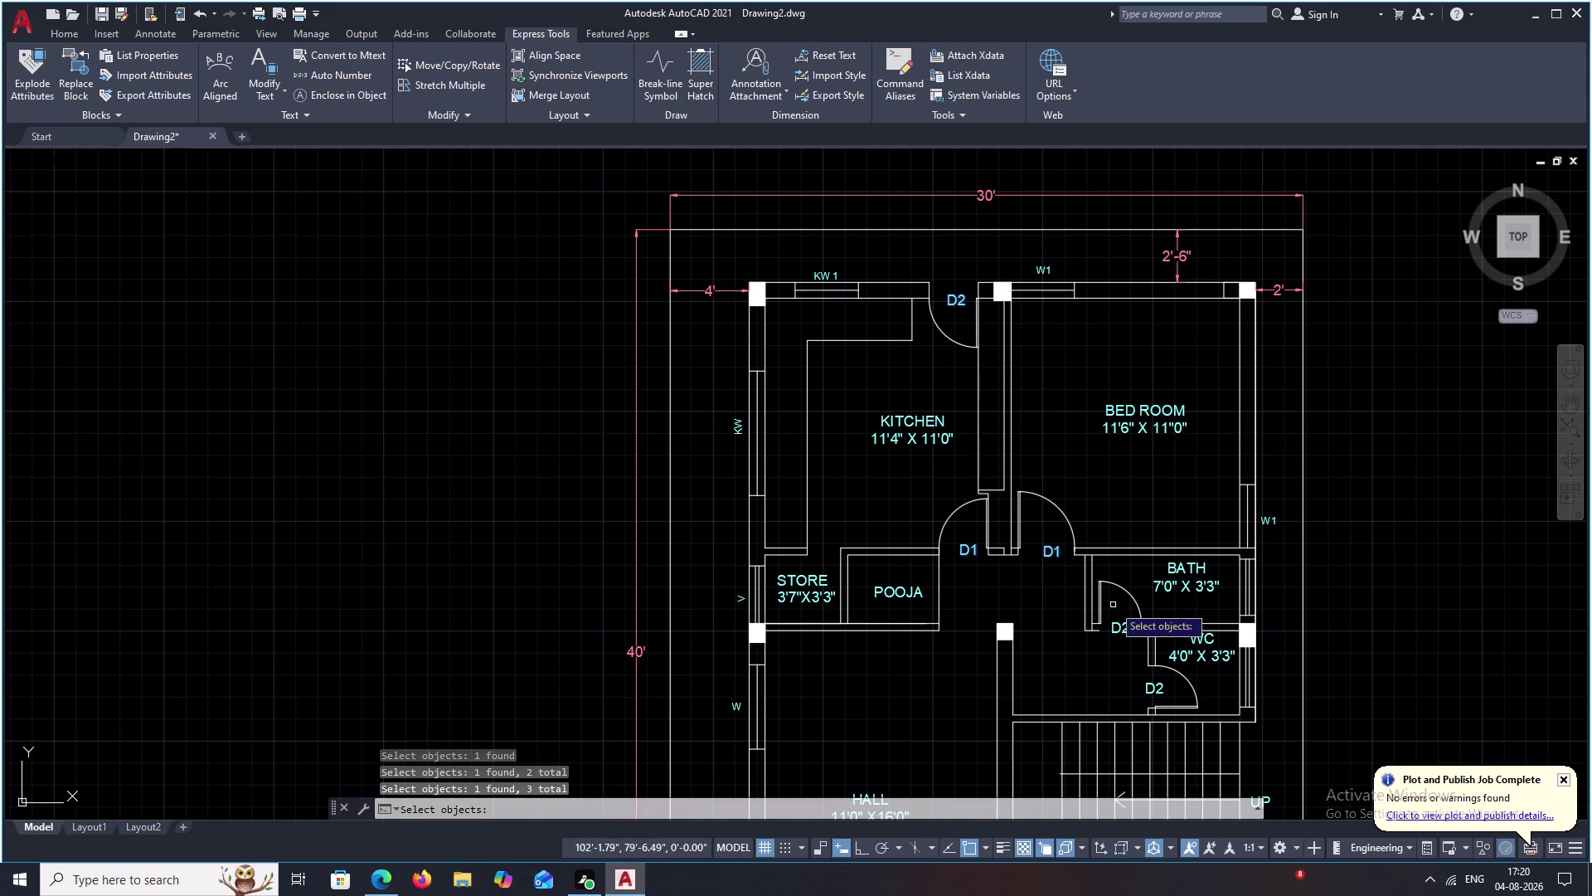
click(1120, 626)
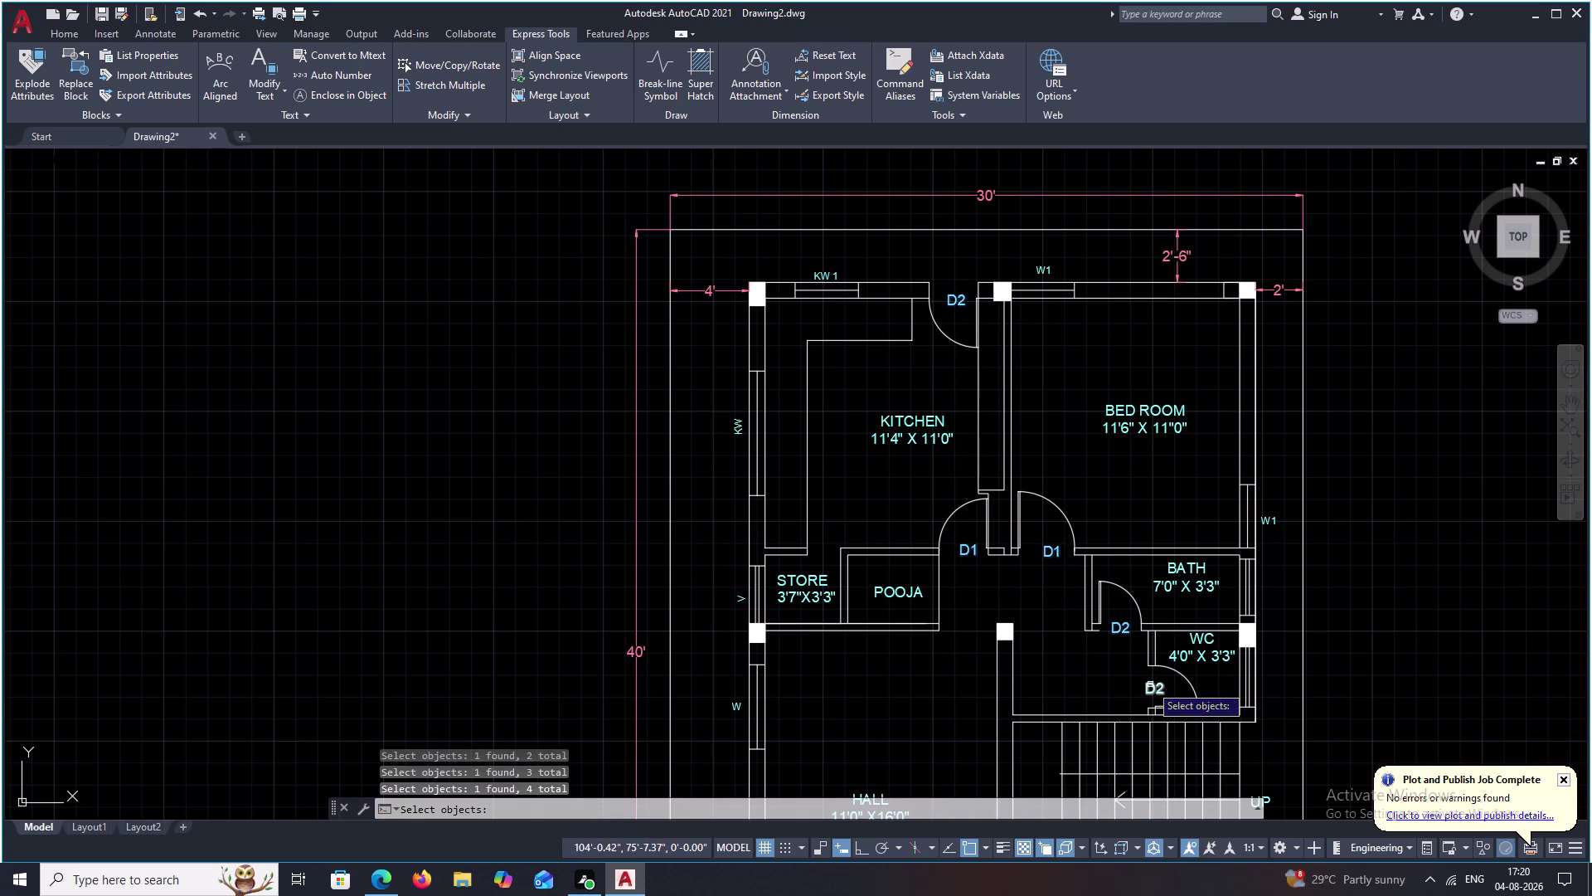
click(1150, 685)
middle_drag(1116, 688, 1122, 478)
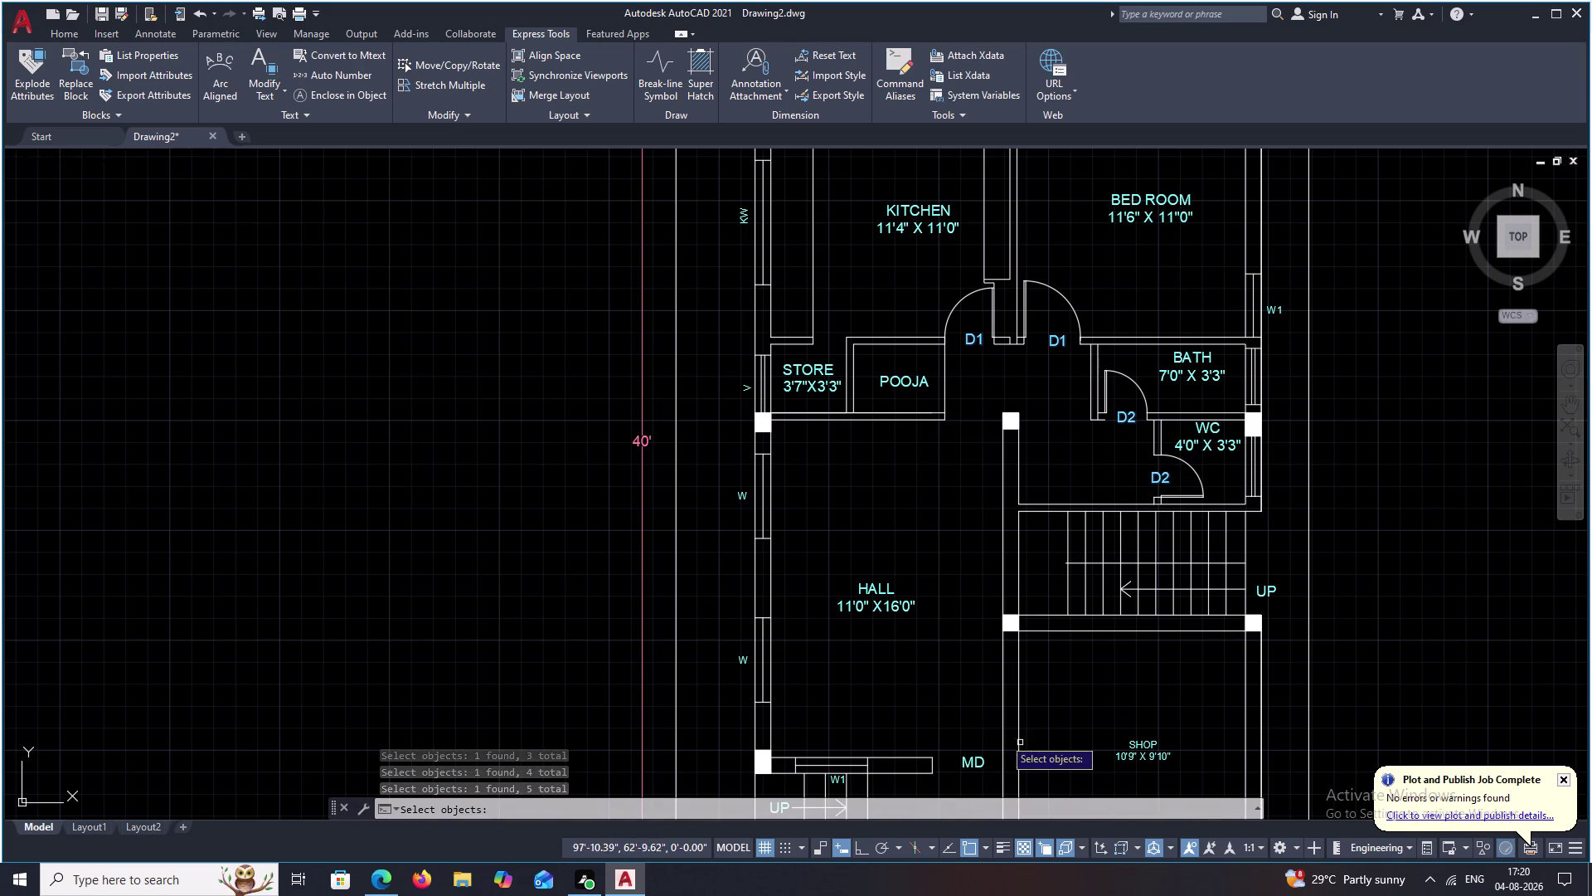
right_click(924, 506)
key(space)
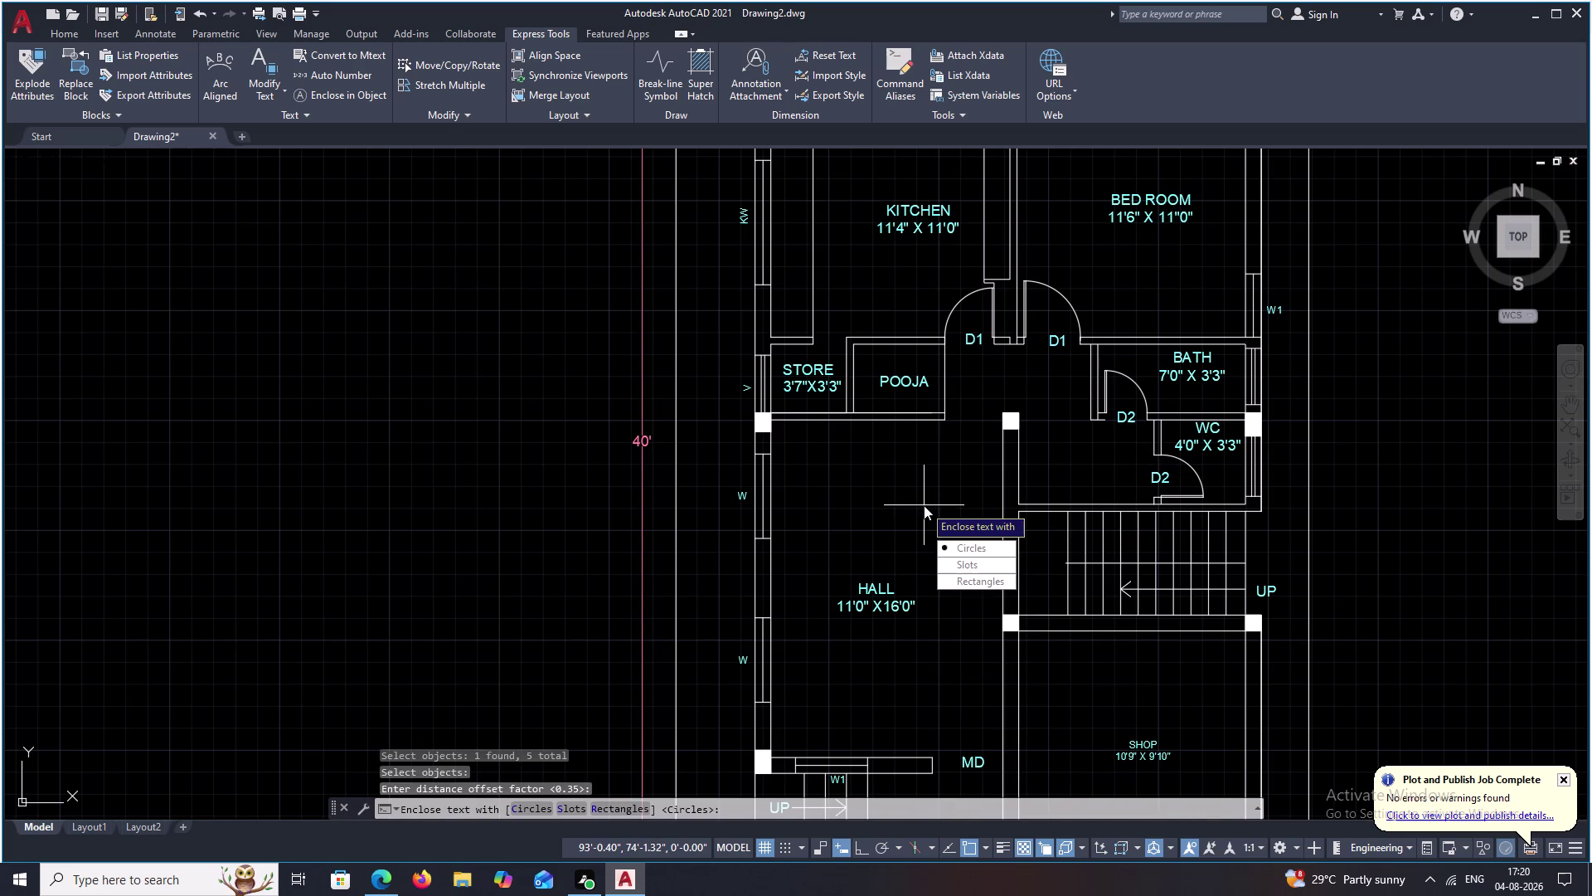
text(C)
key(space)
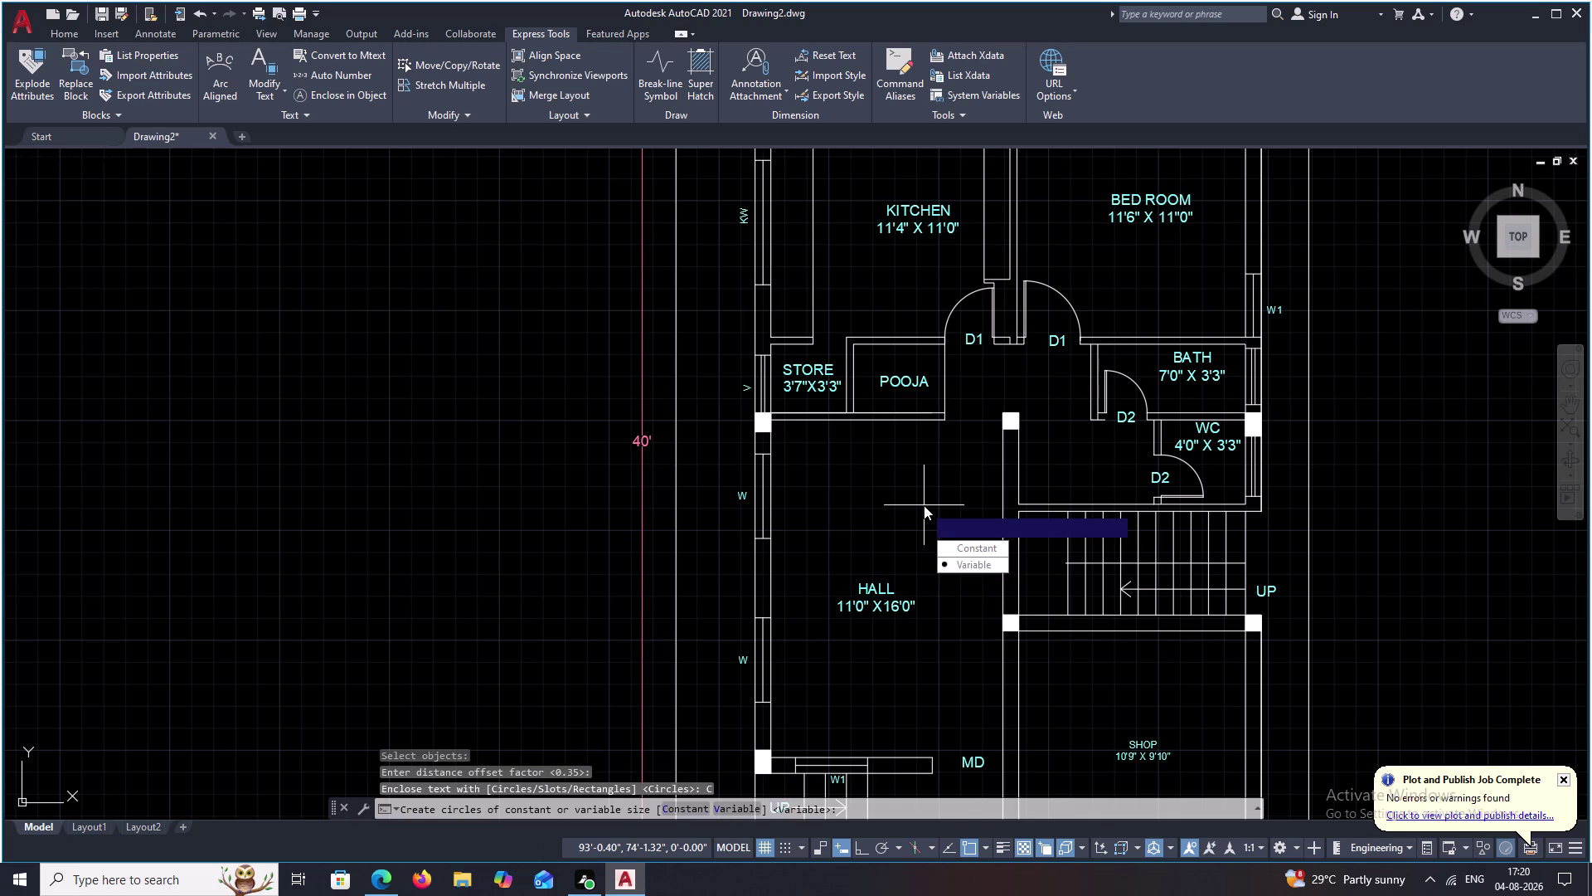
text(V)
key(space)
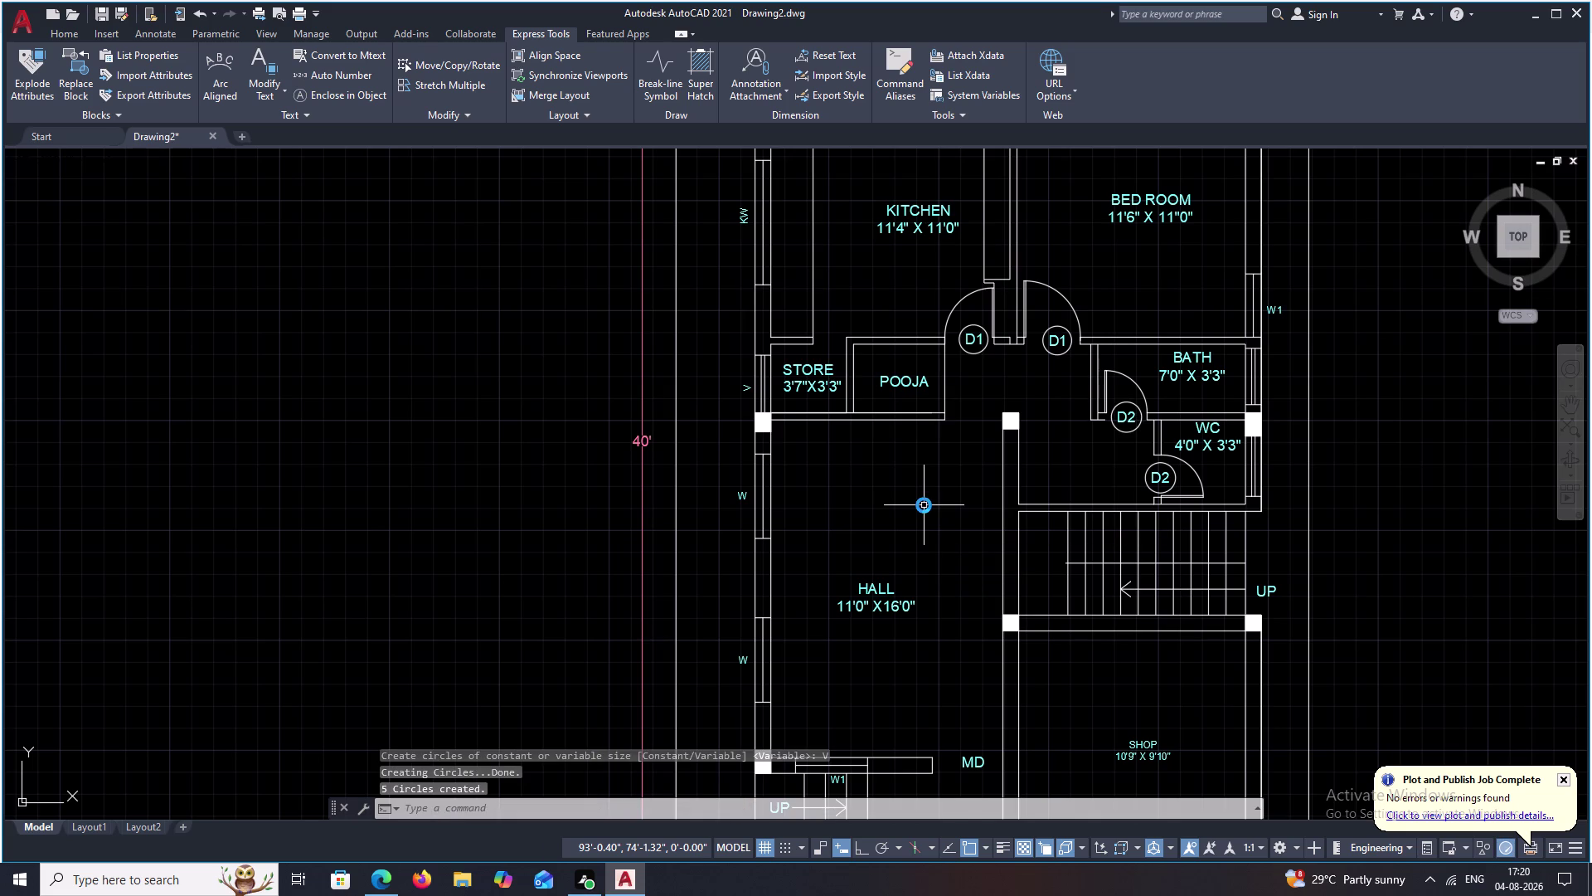
middle_drag(1003, 488, 767, 634)
middle_drag(867, 483, 1077, 464)
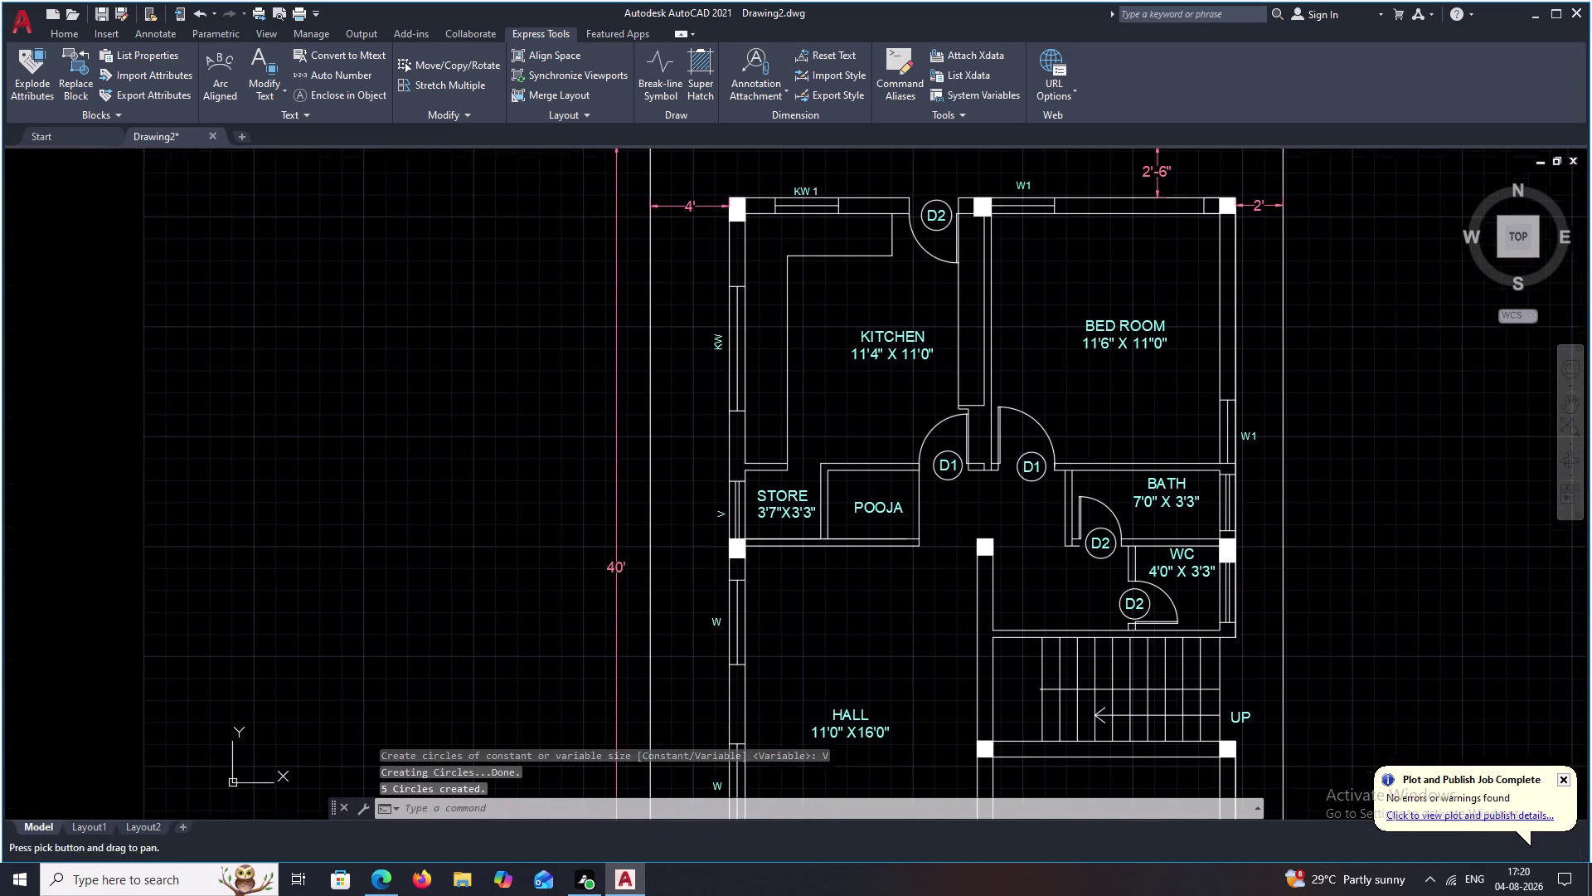
scroll(down, 3)
middle_drag(1132, 519, 1114, 451)
middle_drag(1141, 518, 1120, 410)
scroll(down, 3)
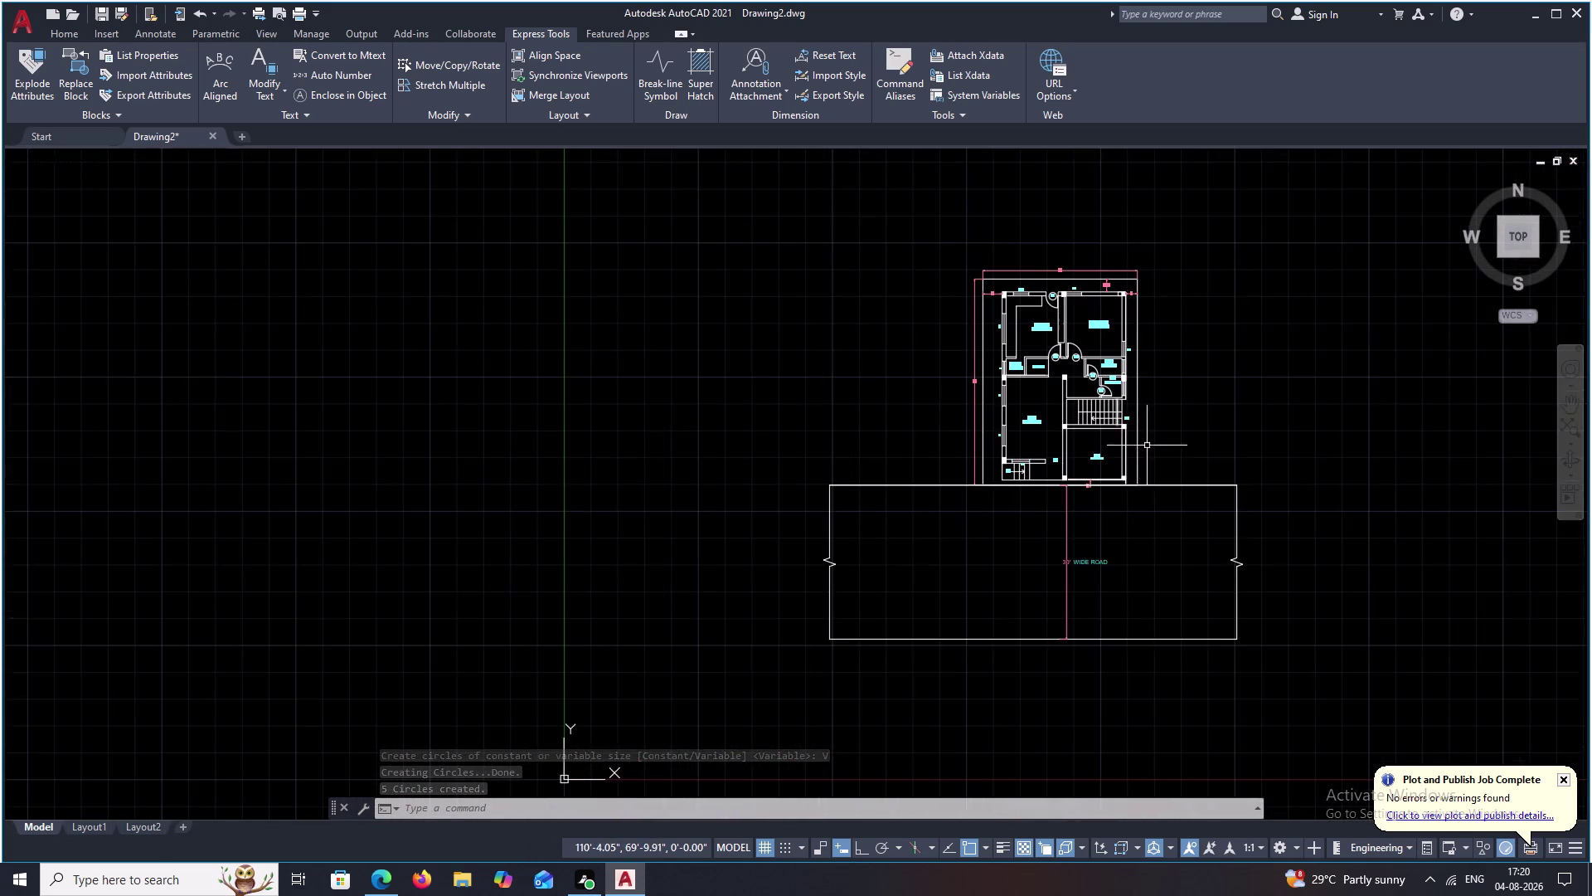
middle_drag(1151, 454, 1107, 450)
middle_drag(1137, 401, 1067, 408)
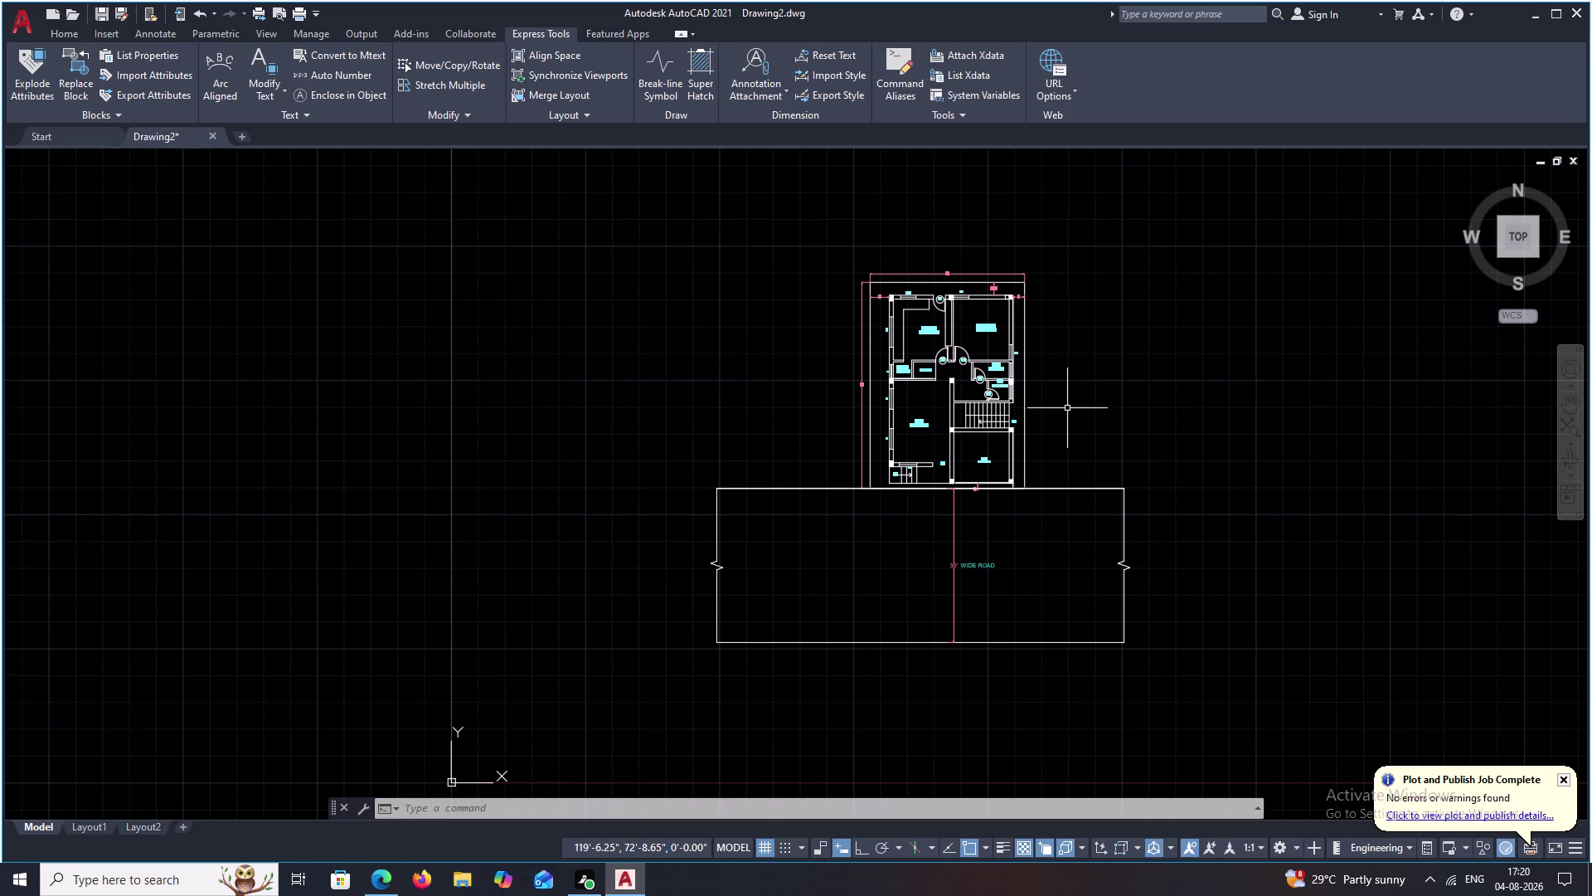
key(ctrl+s)
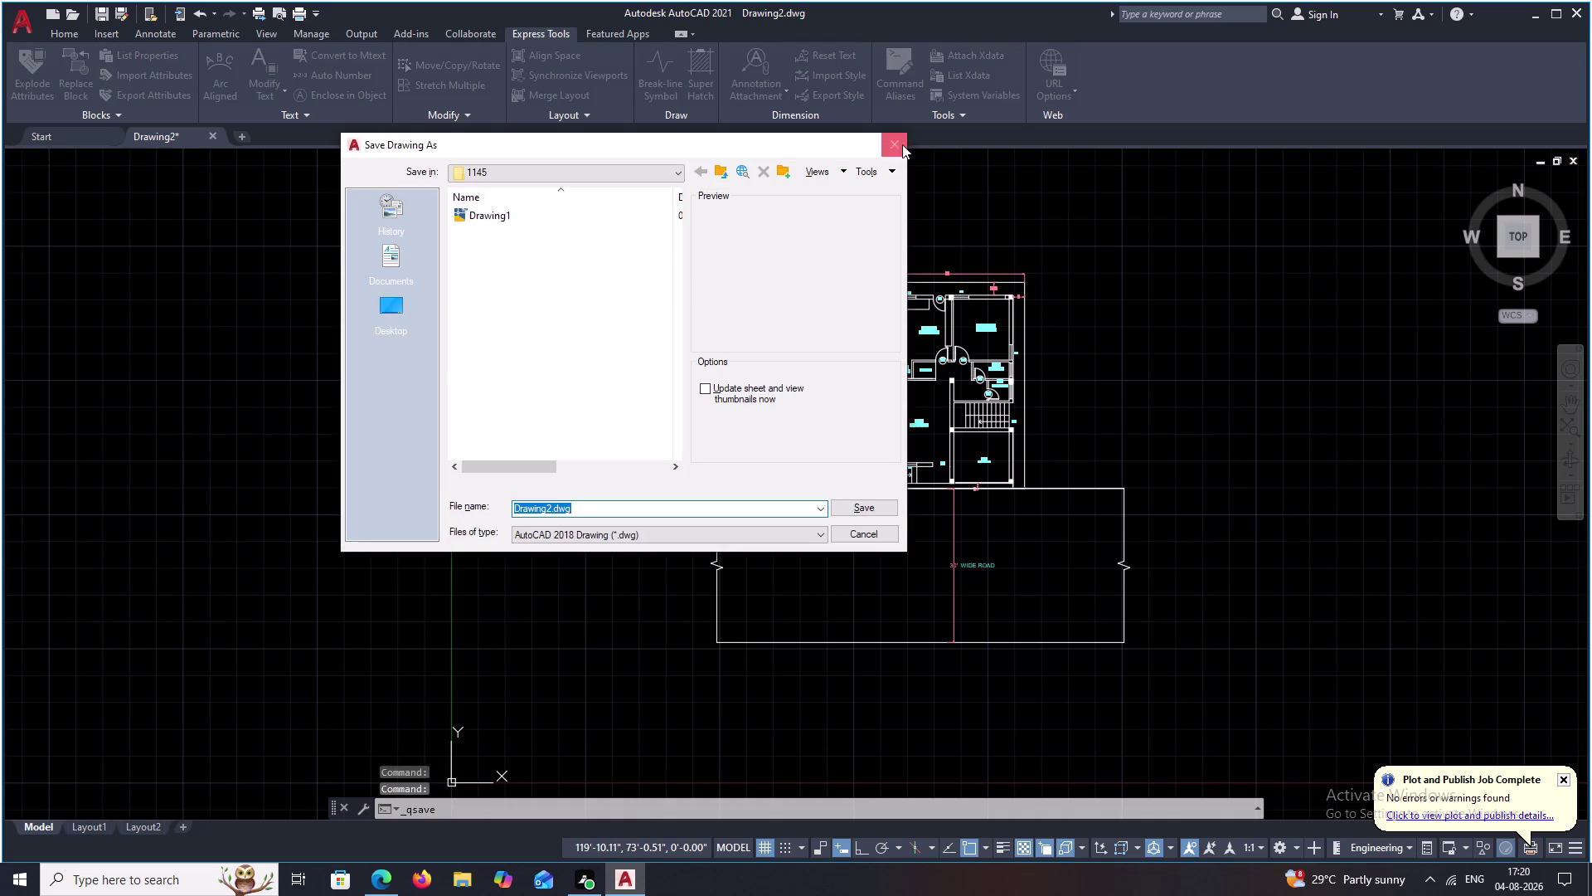
click(901, 144)
scroll(down, 3)
scroll(up, 3)
scroll(up, 3)
middle_drag(1273, 416, 983, 396)
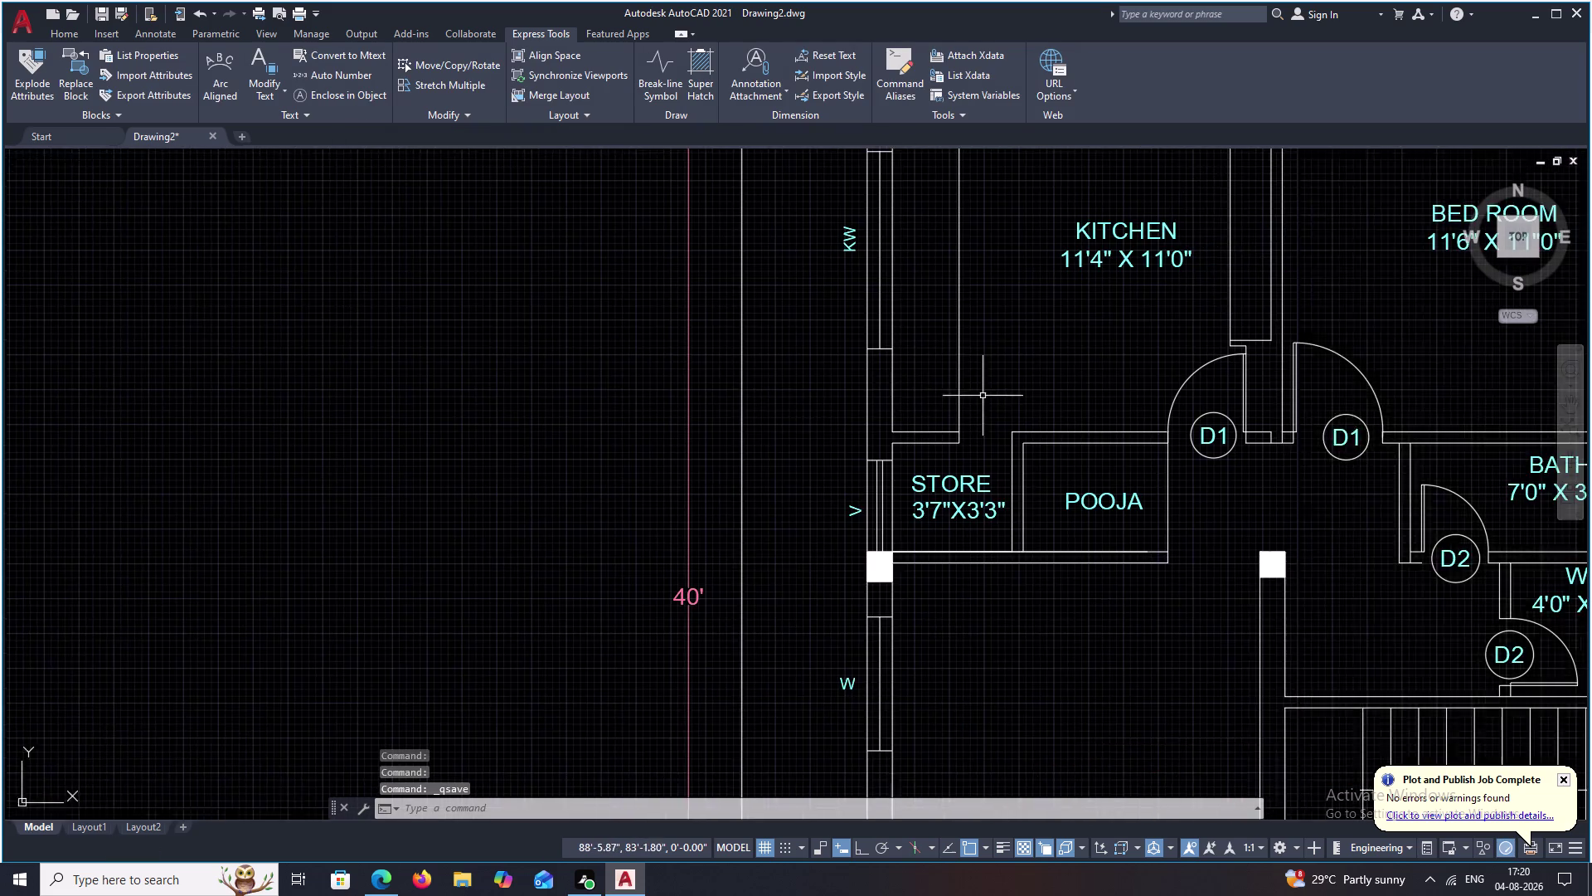
scroll(down, 3)
middle_drag(1109, 438, 1037, 387)
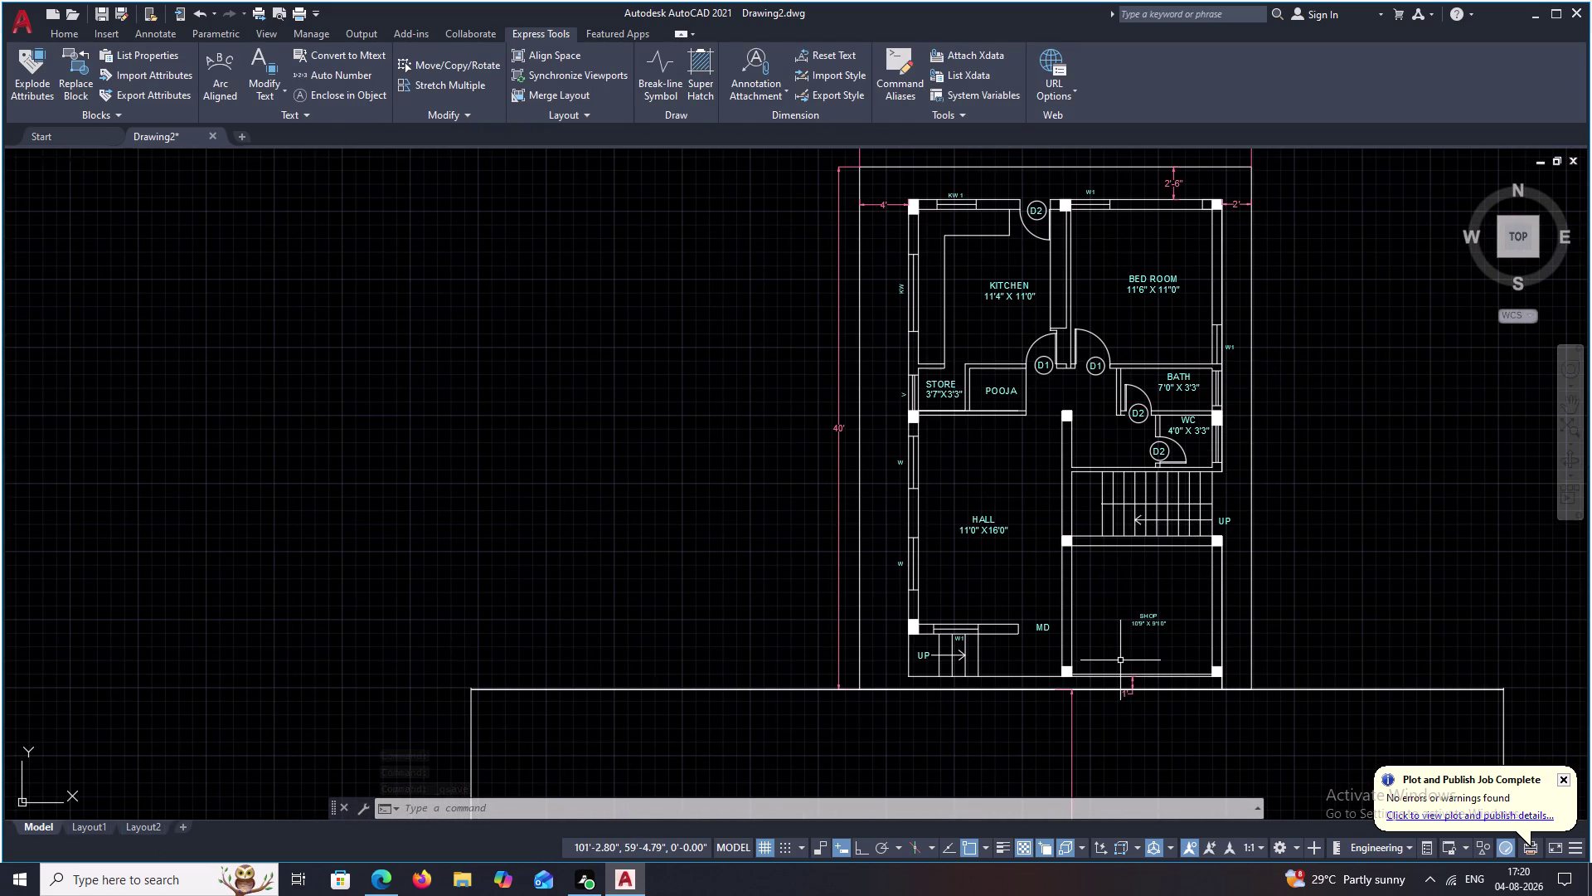
middle_drag(1227, 473, 1028, 484)
scroll(up, 3)
middle_drag(577, 401, 675, 431)
click(457, 312)
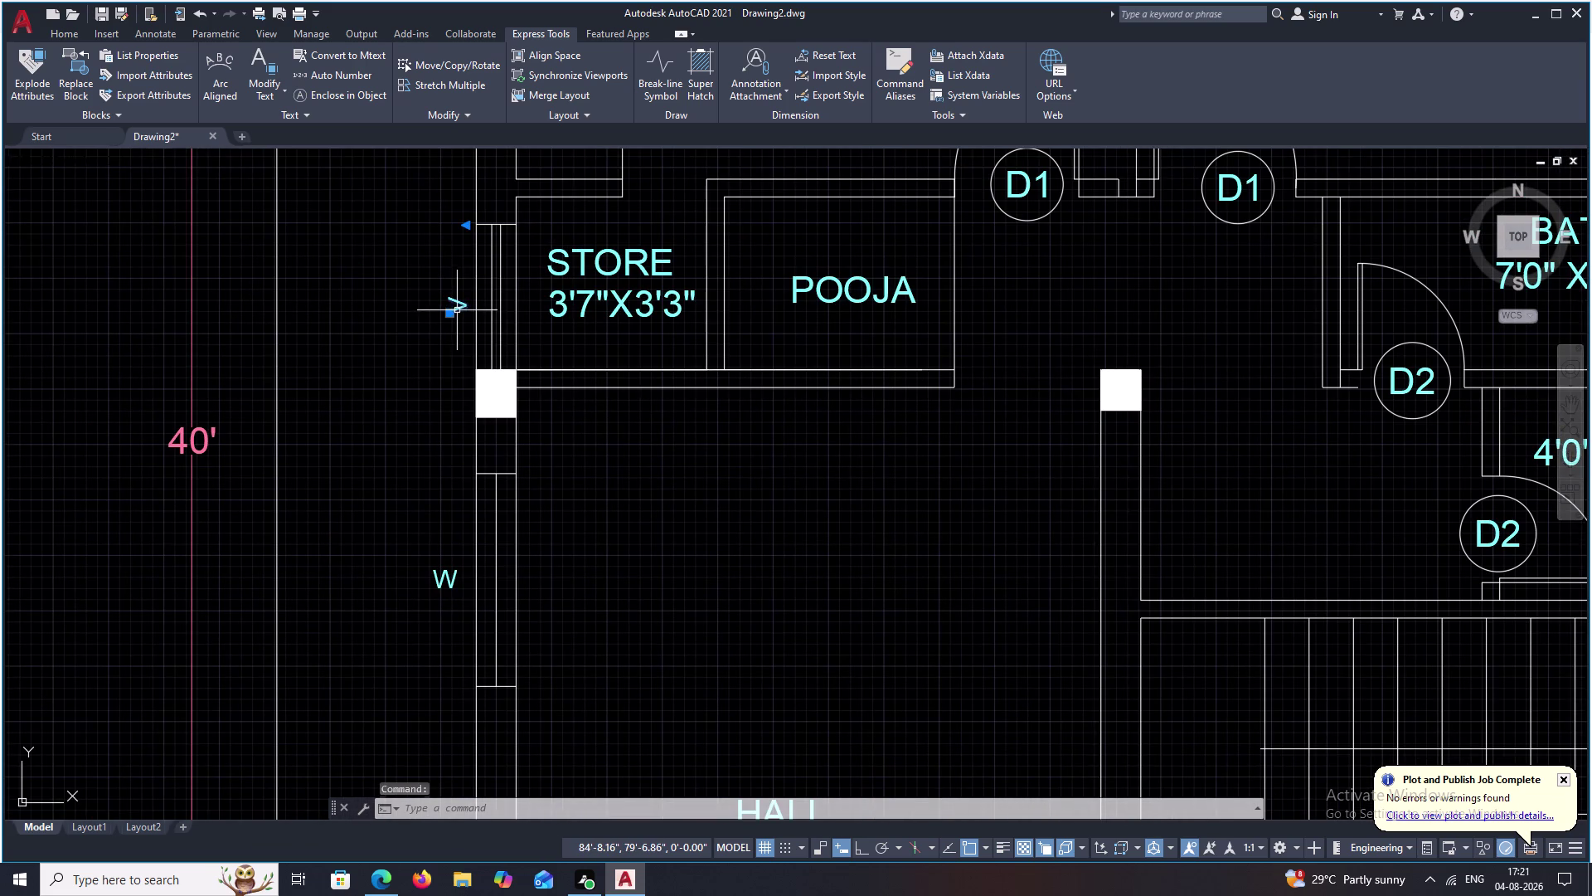
Start copying the store wall's arrow marker, using its tip as base point.
text(CI)
key(BackSpace)
text(O)
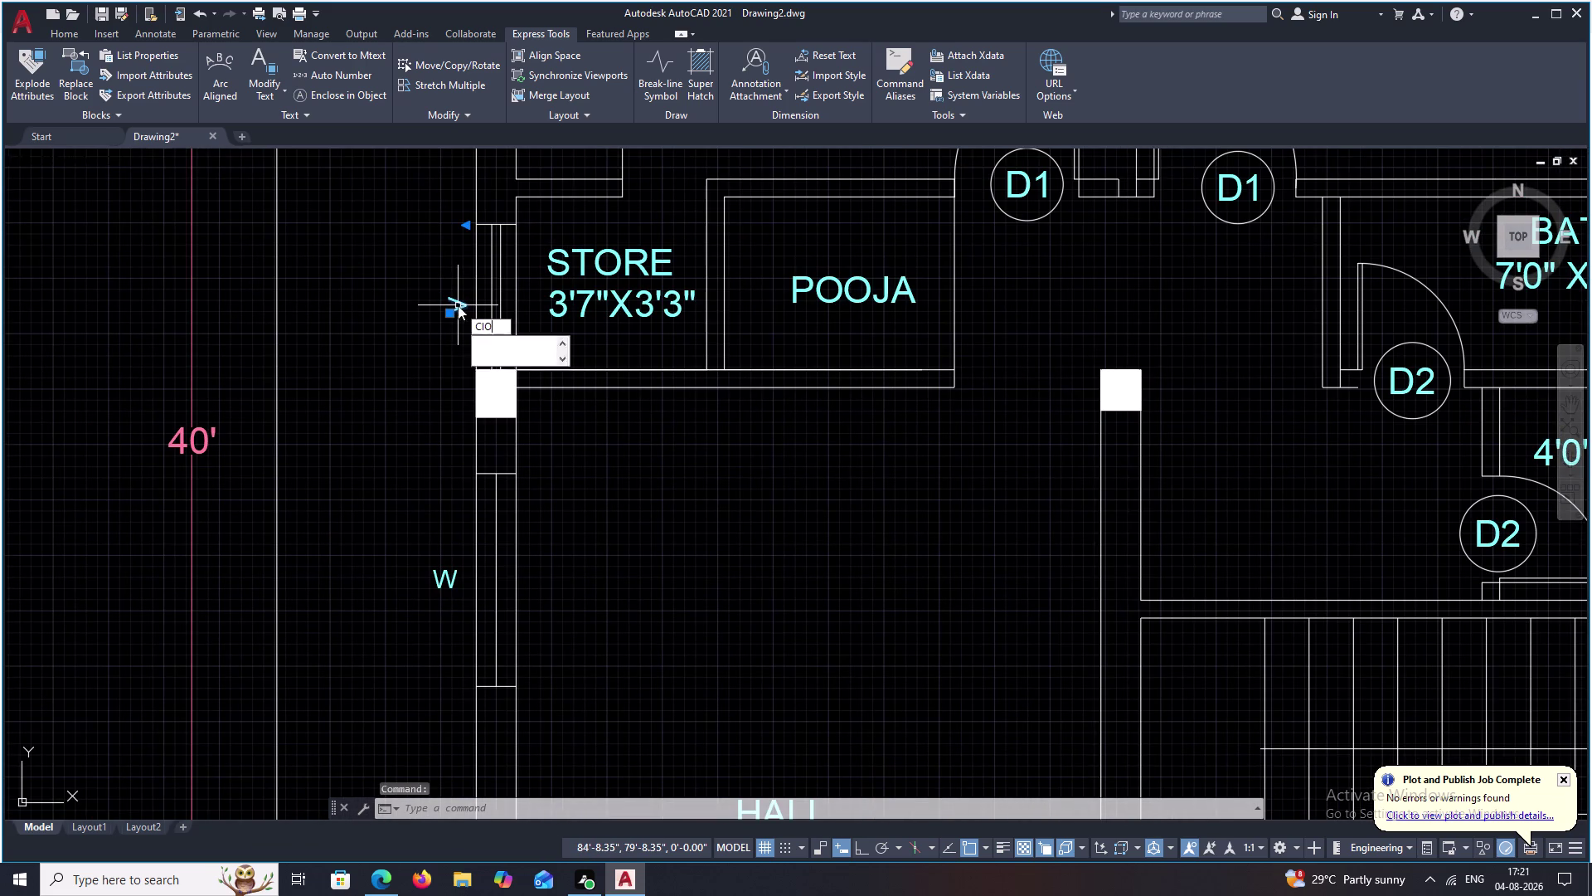
key(space)
scroll(up, 3)
click(470, 302)
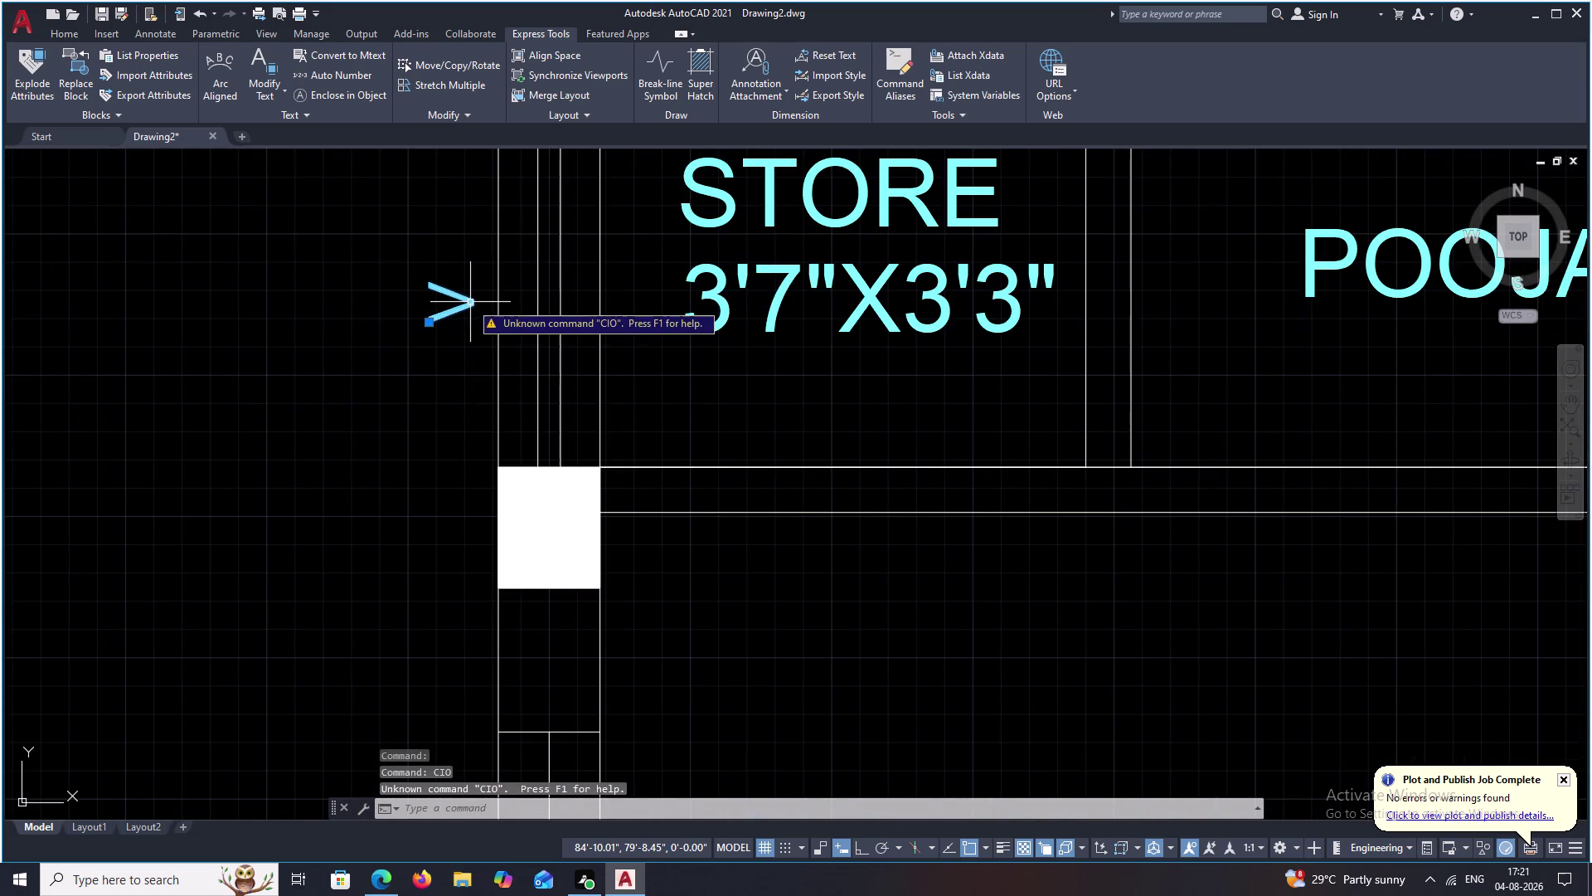
text(CP)
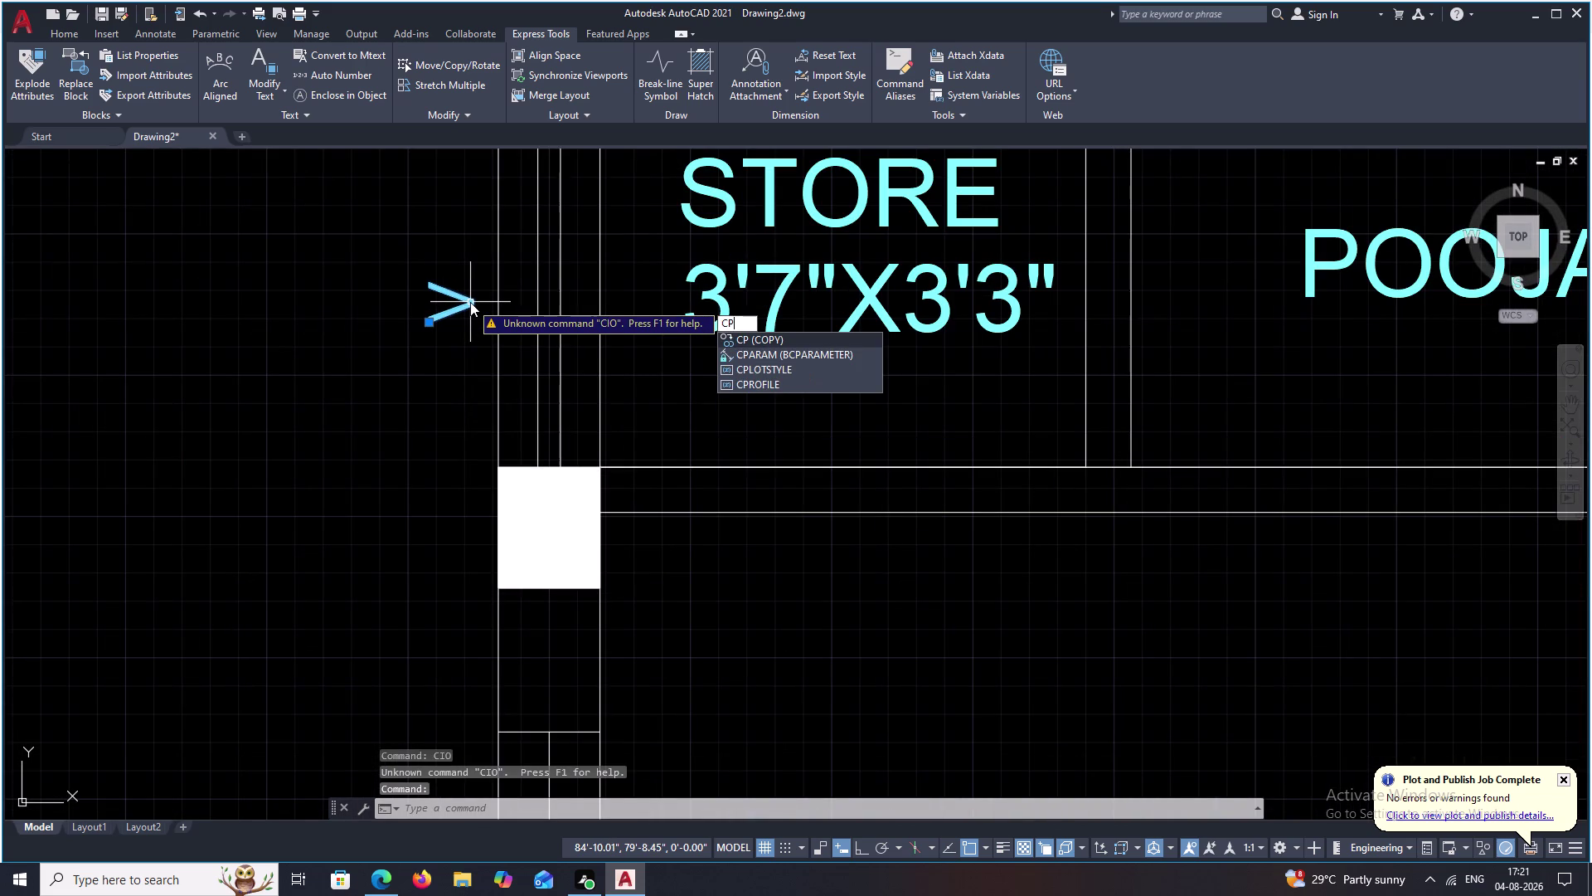
key(BackSpace)
text(O)
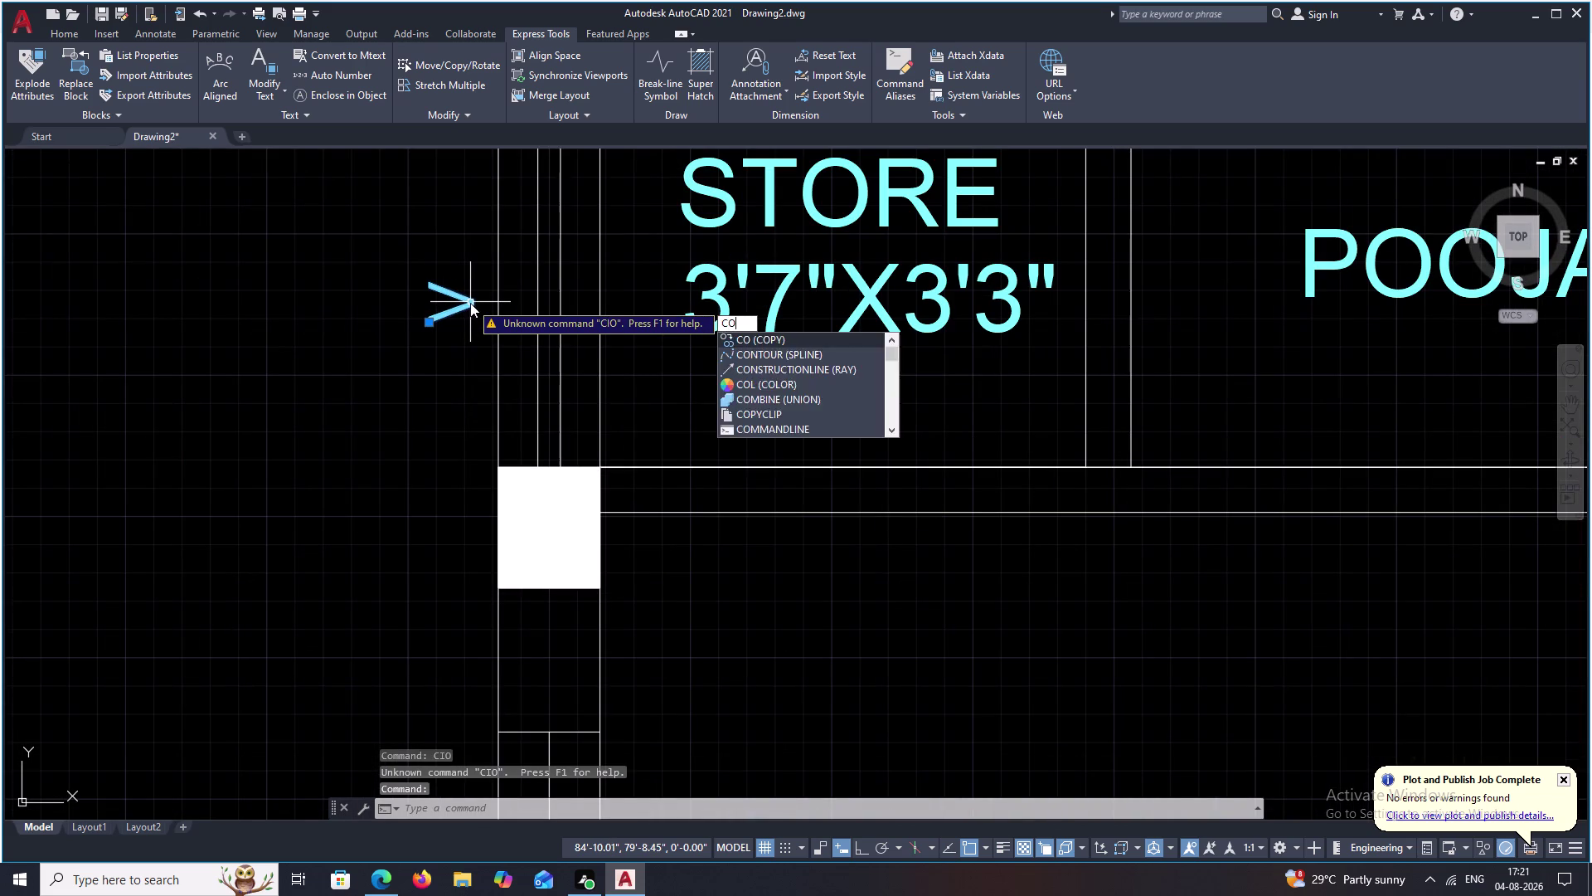
key(space)
click(471, 304)
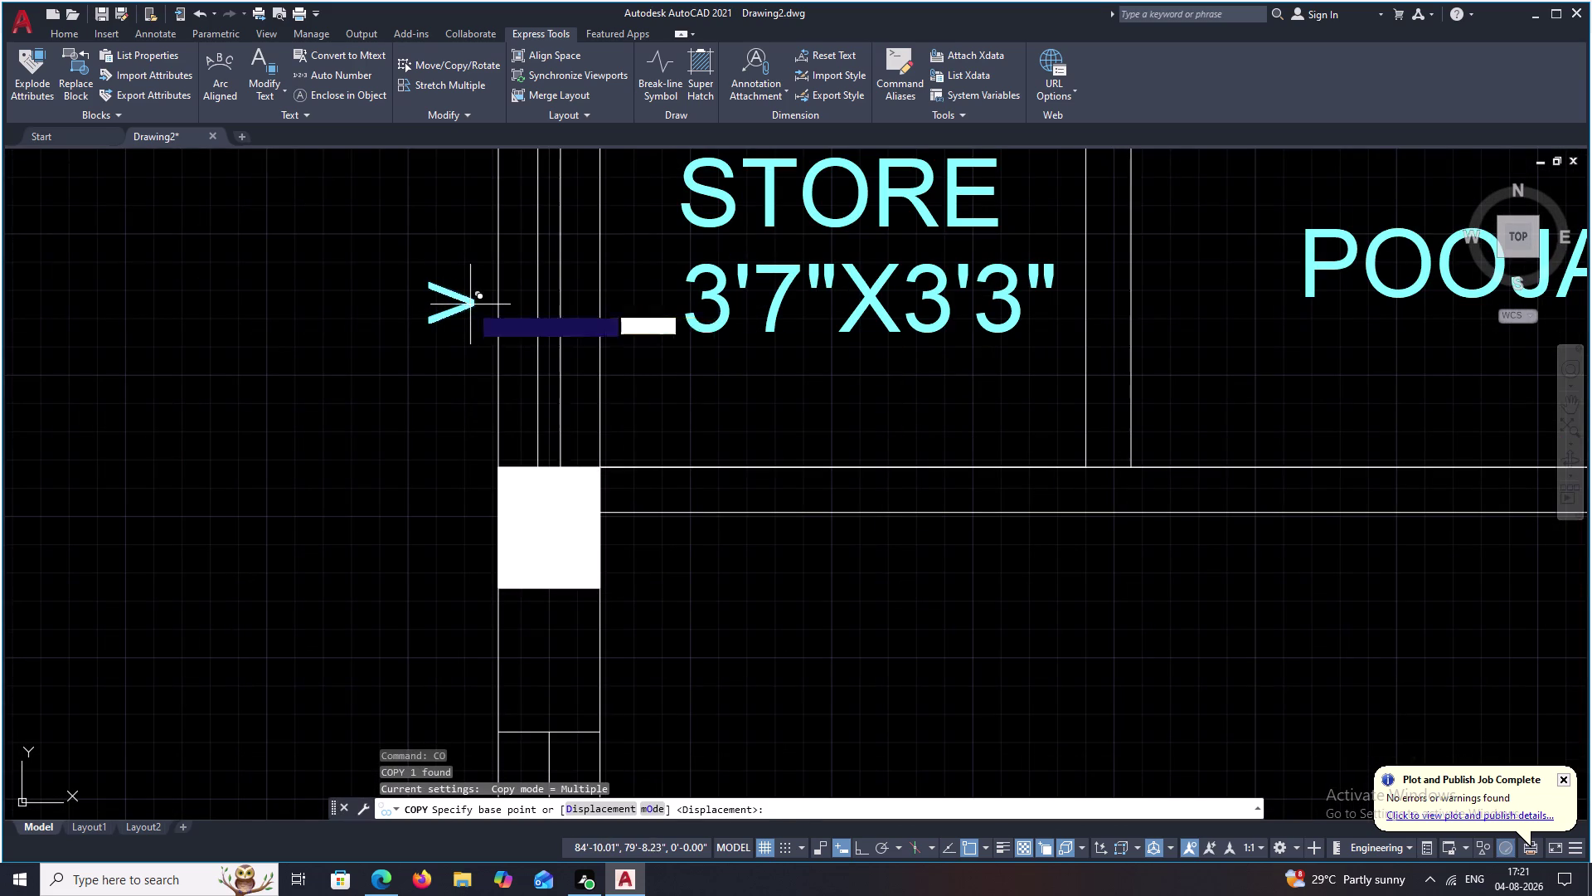
Place marker copies on the right outer wall beside the WC and the bath.
scroll(down, 3)
middle_drag(1013, 549, 735, 485)
middle_drag(892, 524, 486, 460)
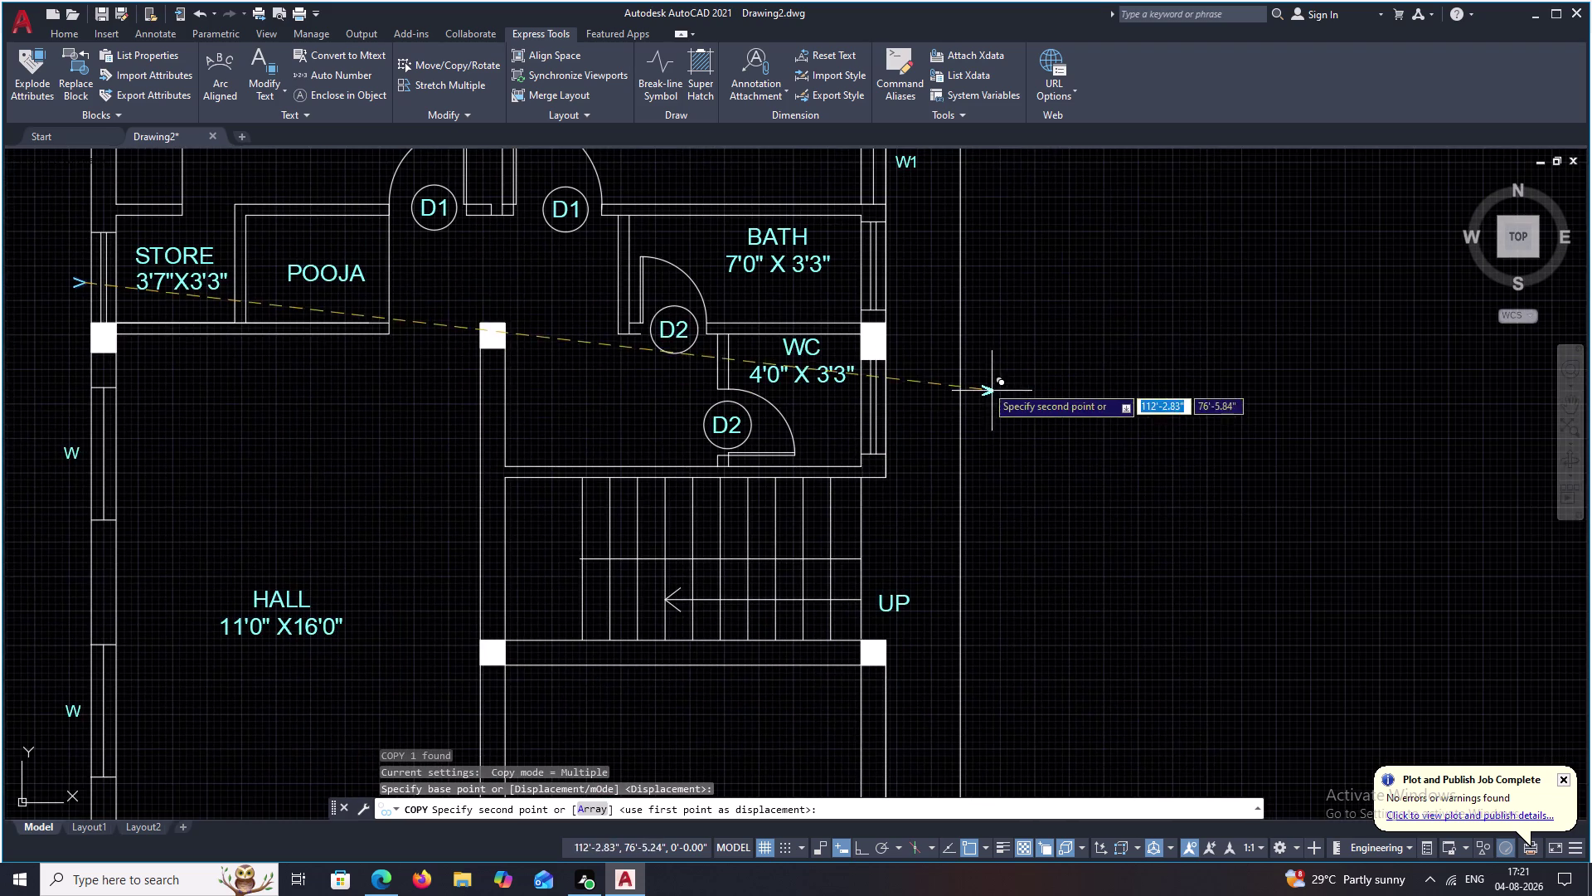
scroll(up, 3)
click(889, 442)
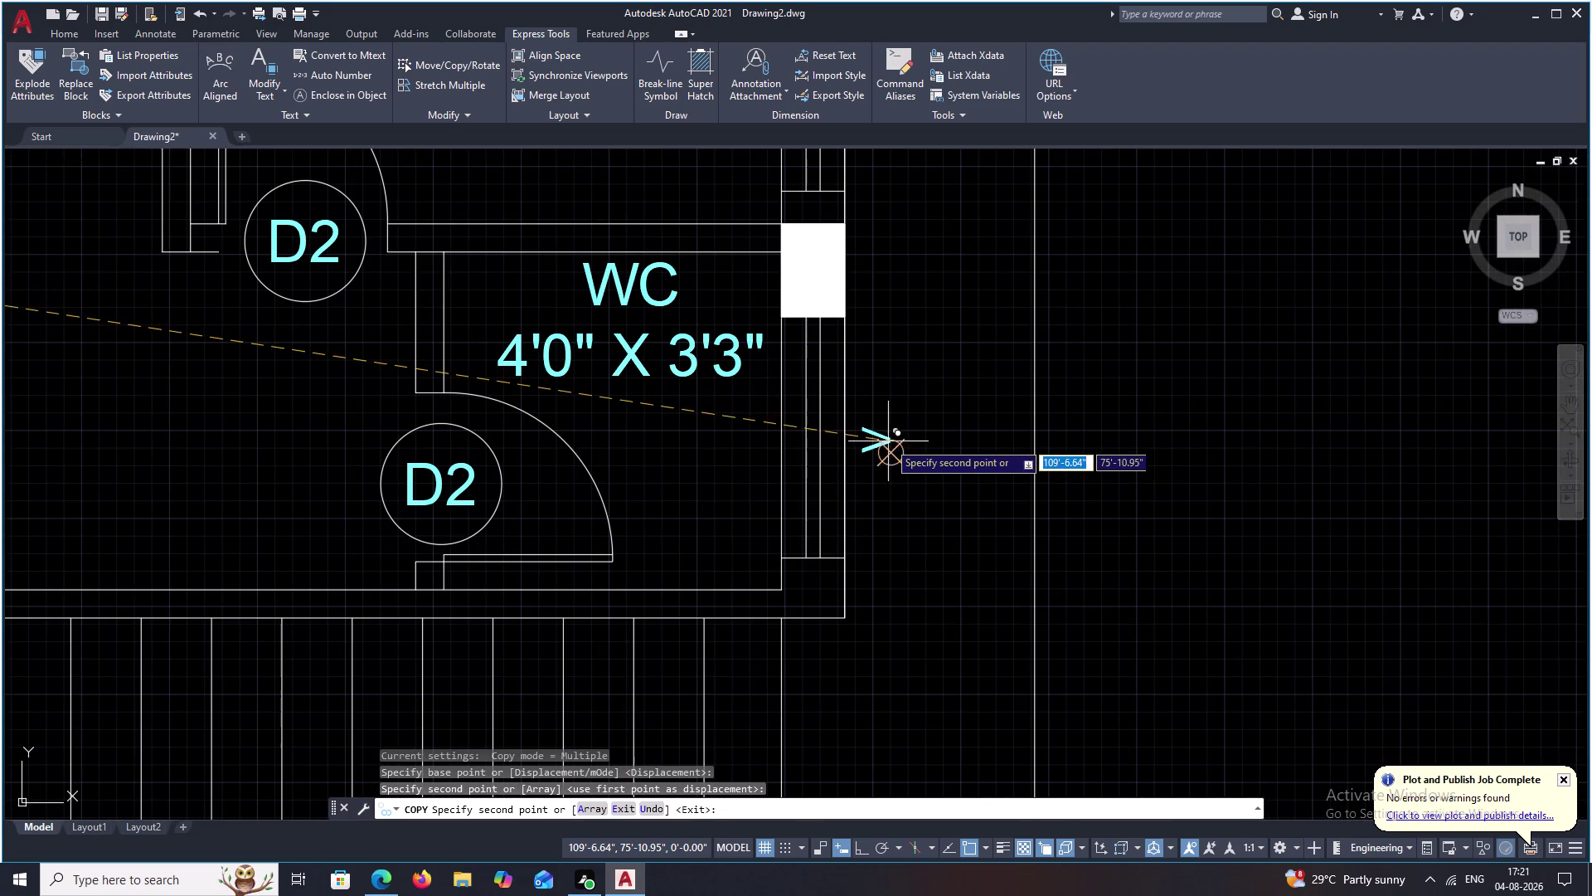
middle_drag(915, 348, 923, 715)
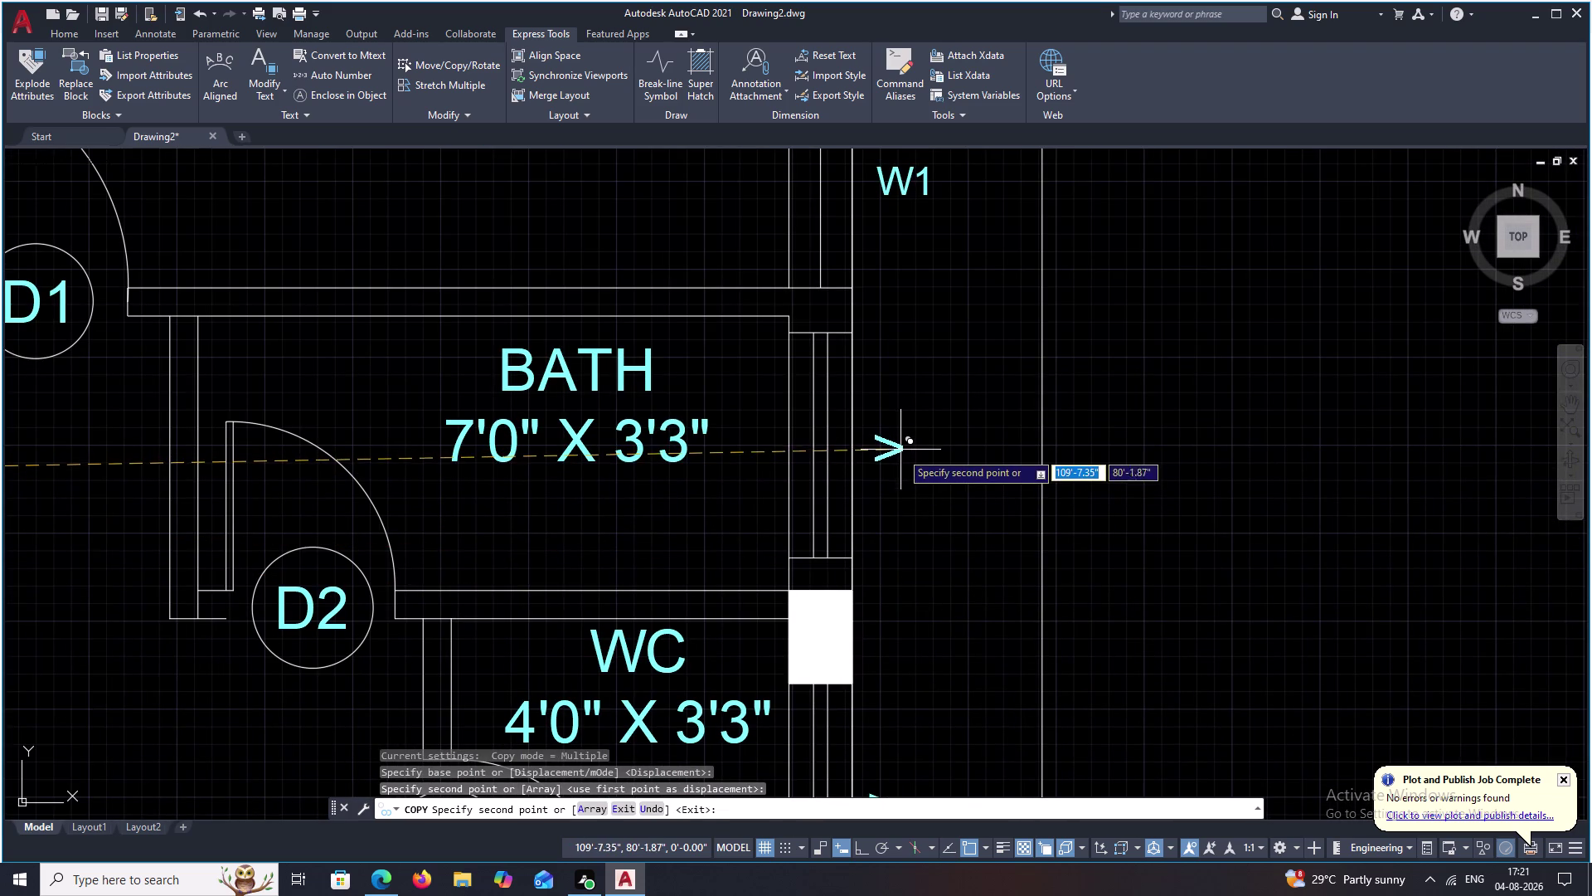
click(896, 456)
scroll(down, 3)
key(Escape)
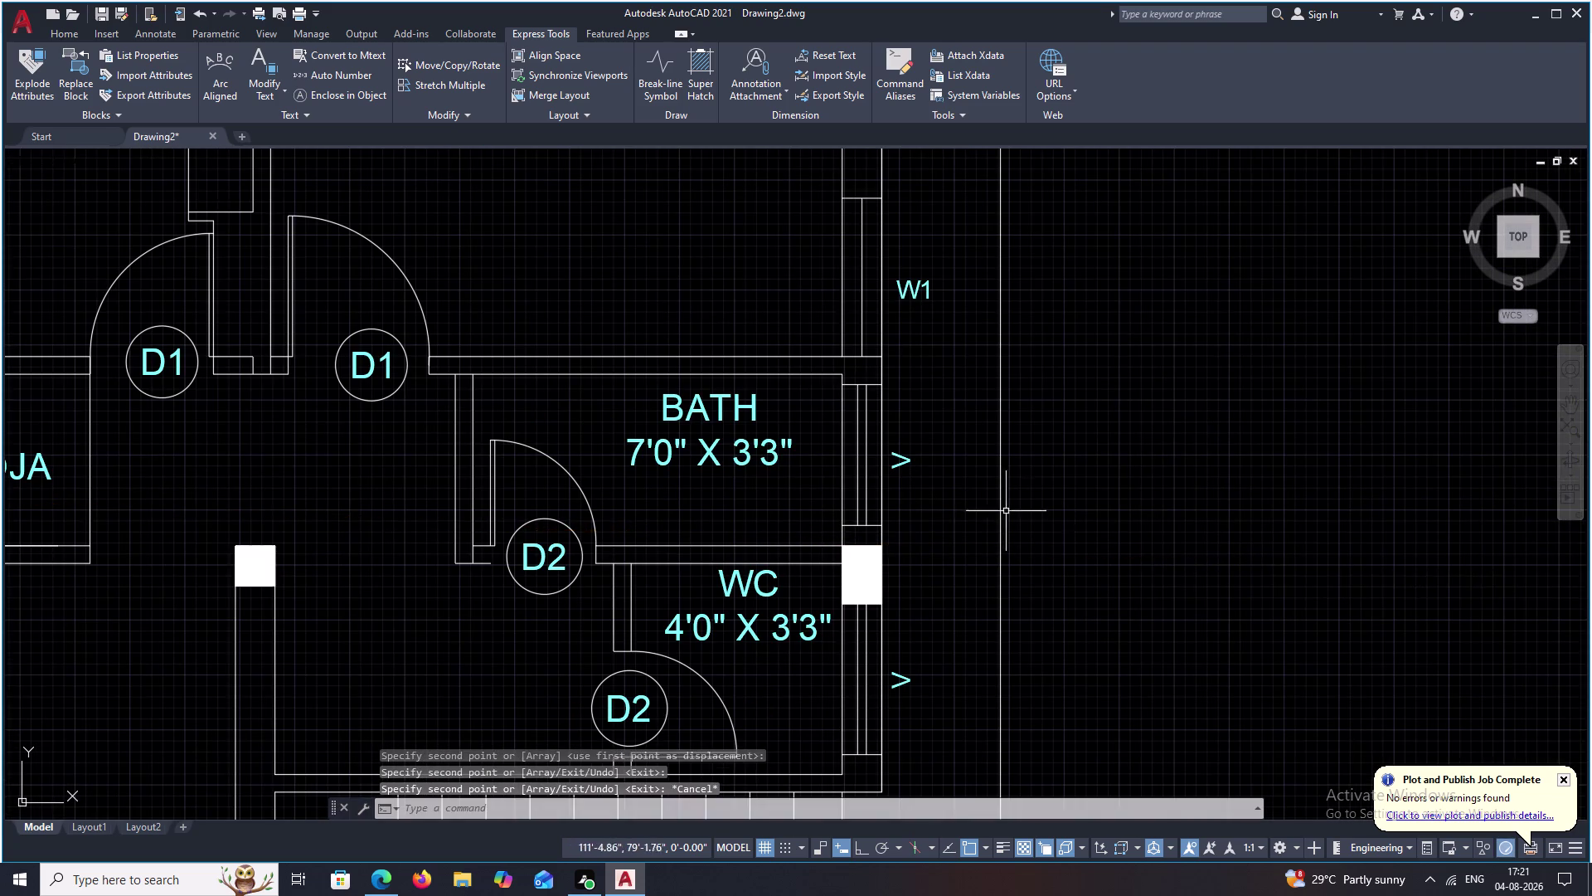
Select the copied marker beside the WC and run RO to rotate it.
scroll(down, 3)
middle_drag(1092, 550, 1092, 469)
scroll(up, 3)
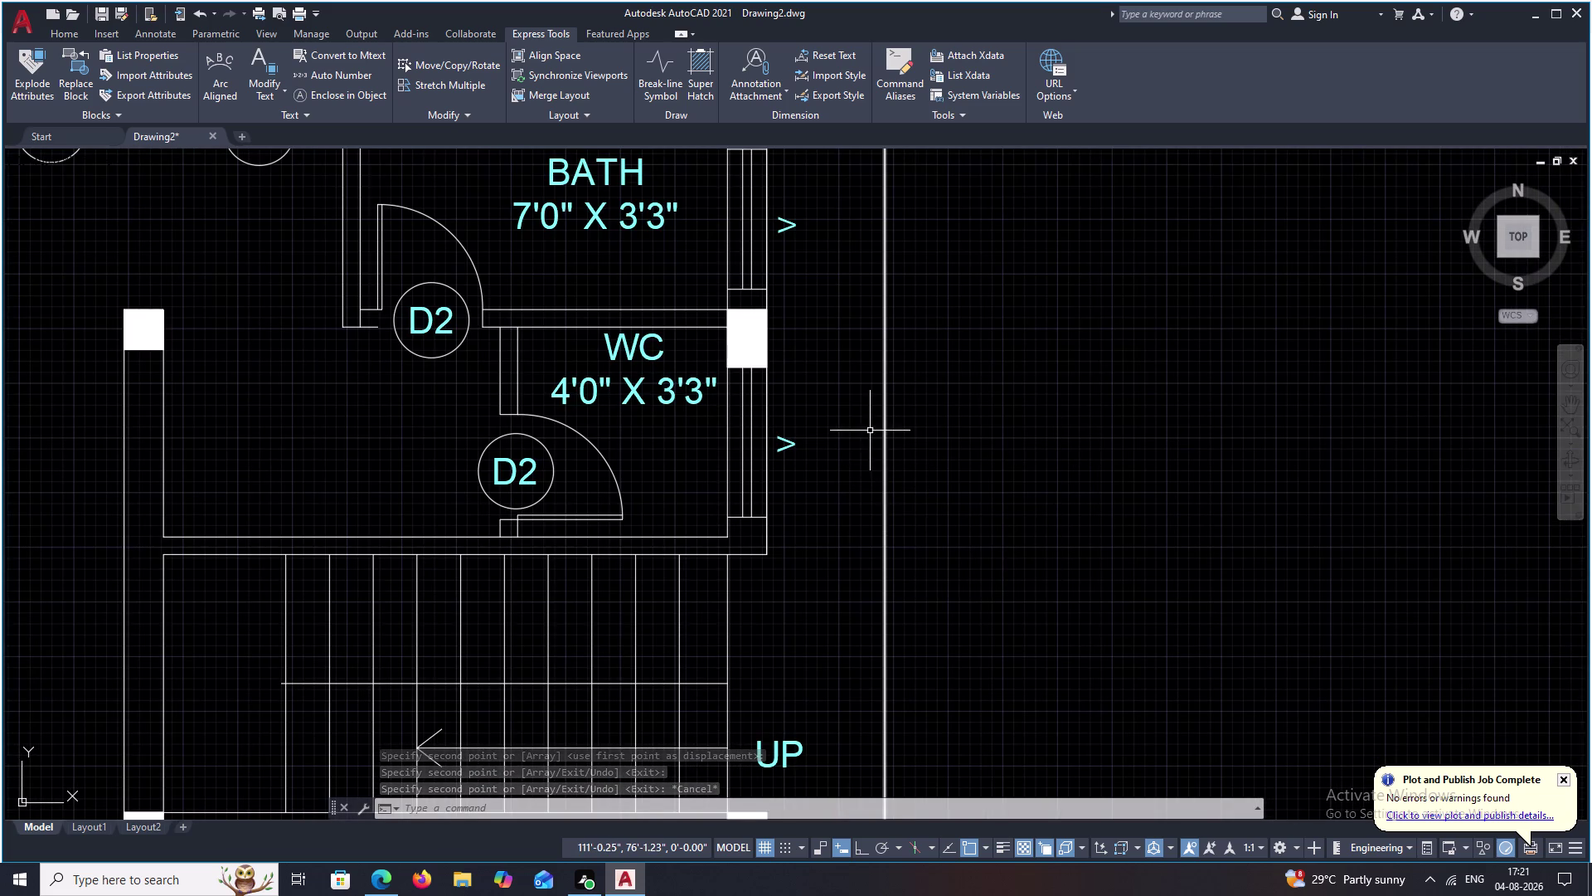
middle_drag(869, 430, 867, 474)
middle_drag(868, 511, 868, 531)
scroll(up, 3)
click(764, 502)
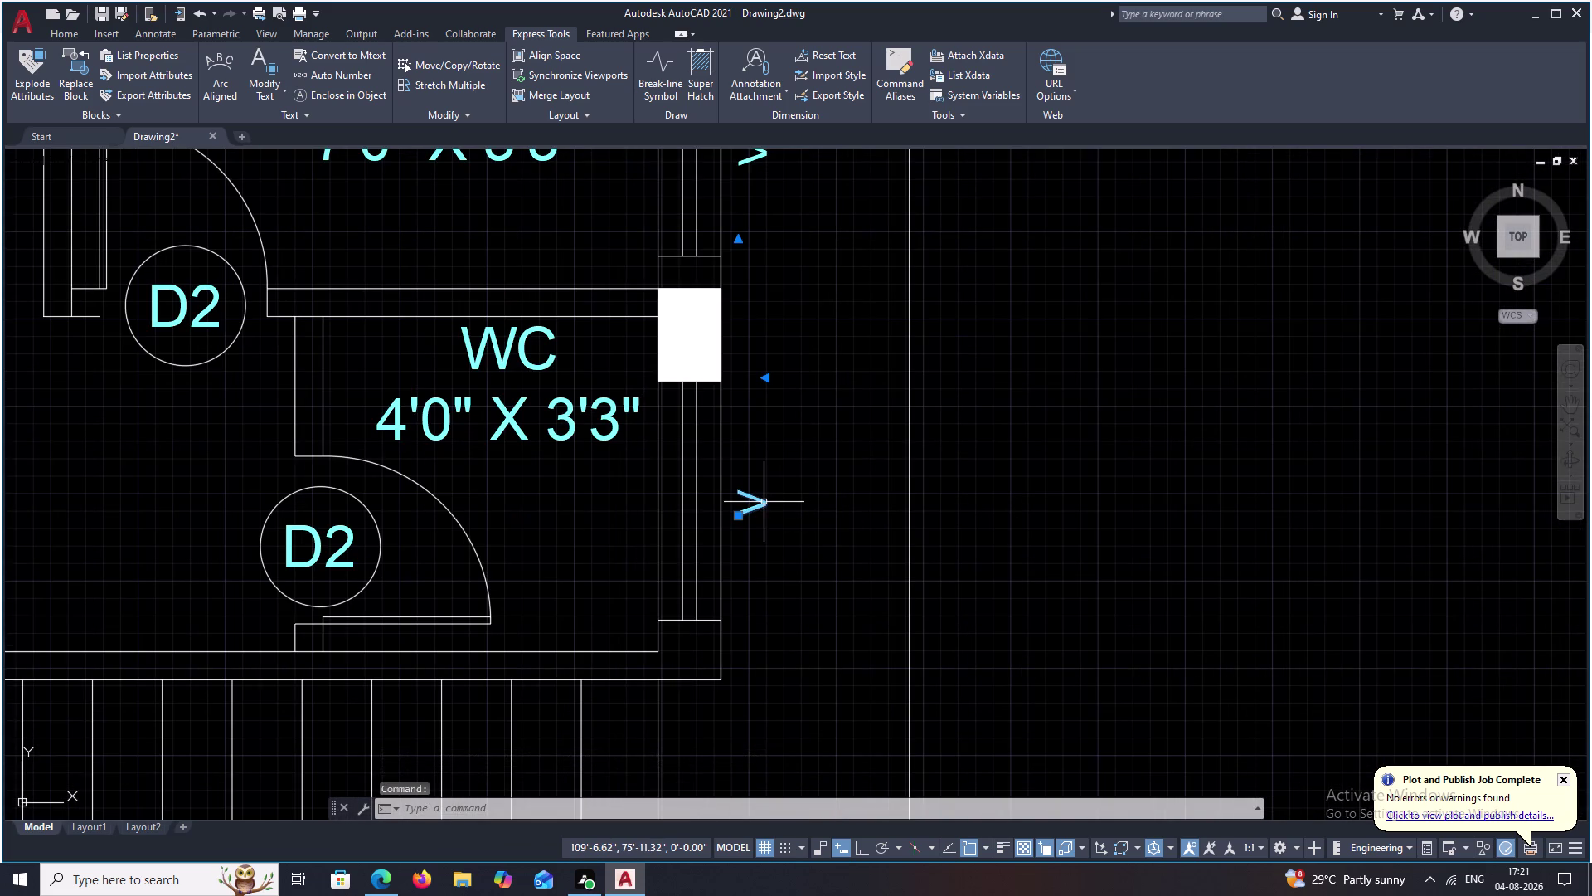
text(RO)
key(space)
Rotate the WC's marker about its tip with Ortho on so it points down.
scroll(up, 3)
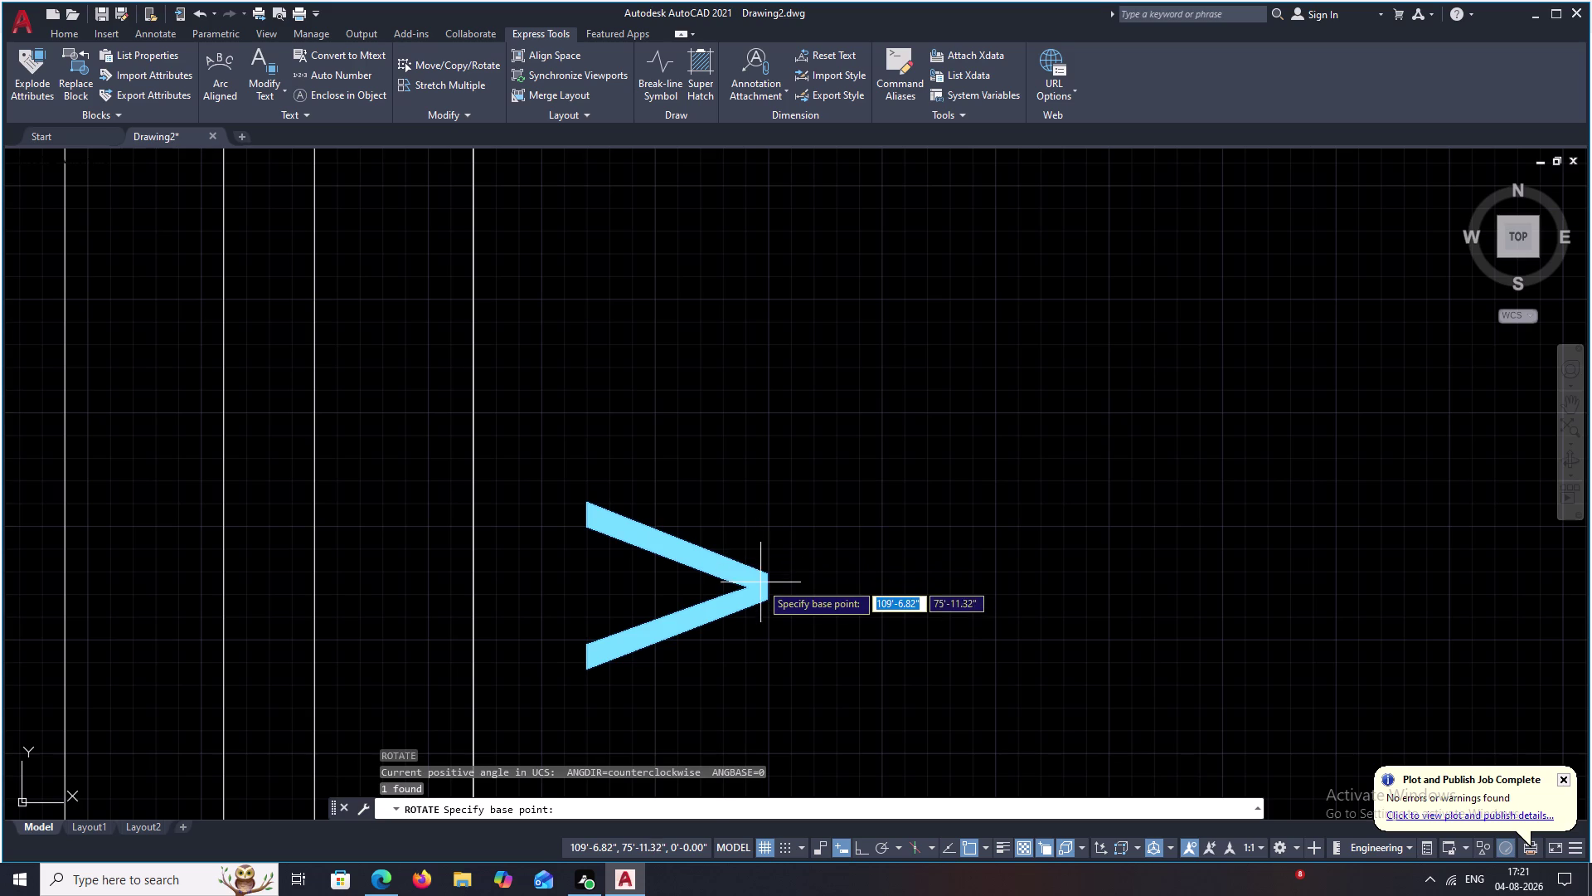
click(760, 589)
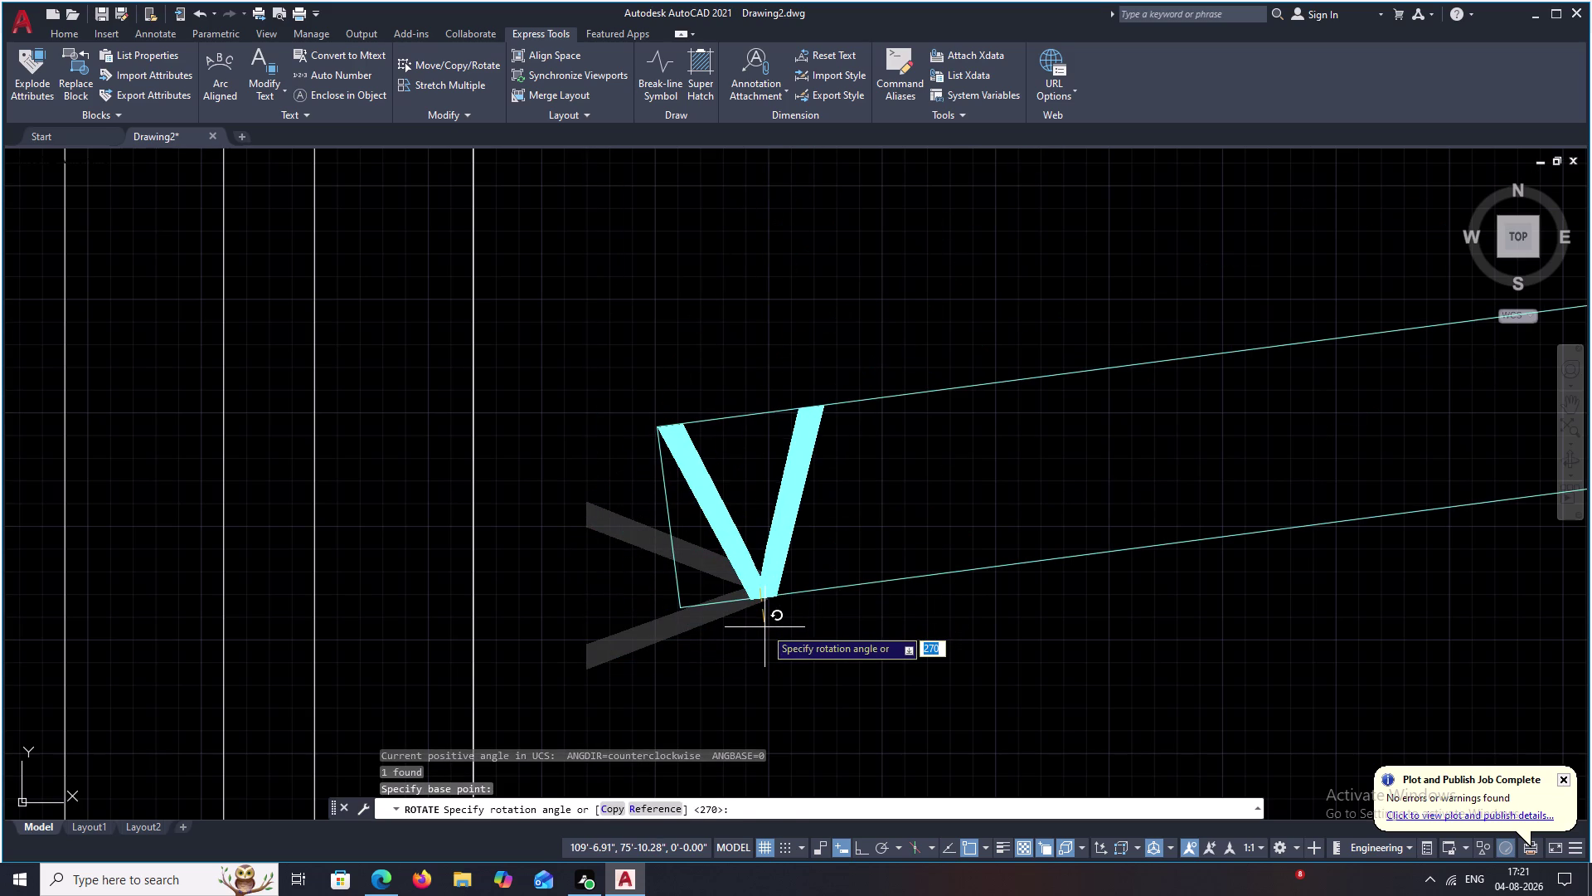
key(F8)
click(765, 627)
scroll(down, 3)
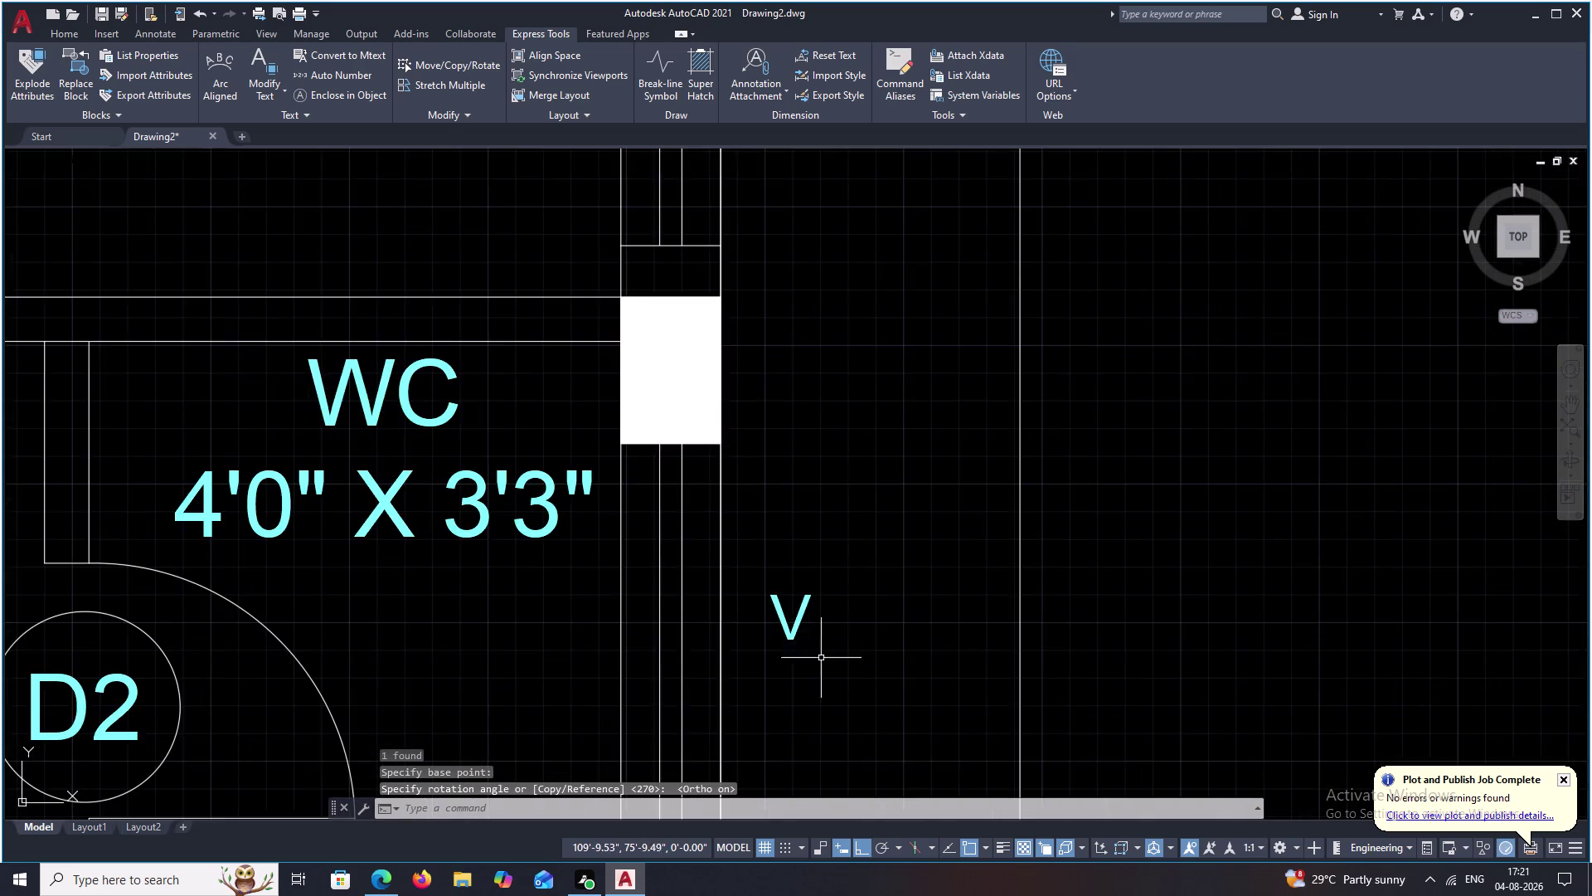
middle_drag(822, 659, 834, 281)
middle_drag(860, 520, 861, 248)
middle_drag(844, 561, 901, 183)
middle_drag(903, 441, 906, 331)
scroll(down, 3)
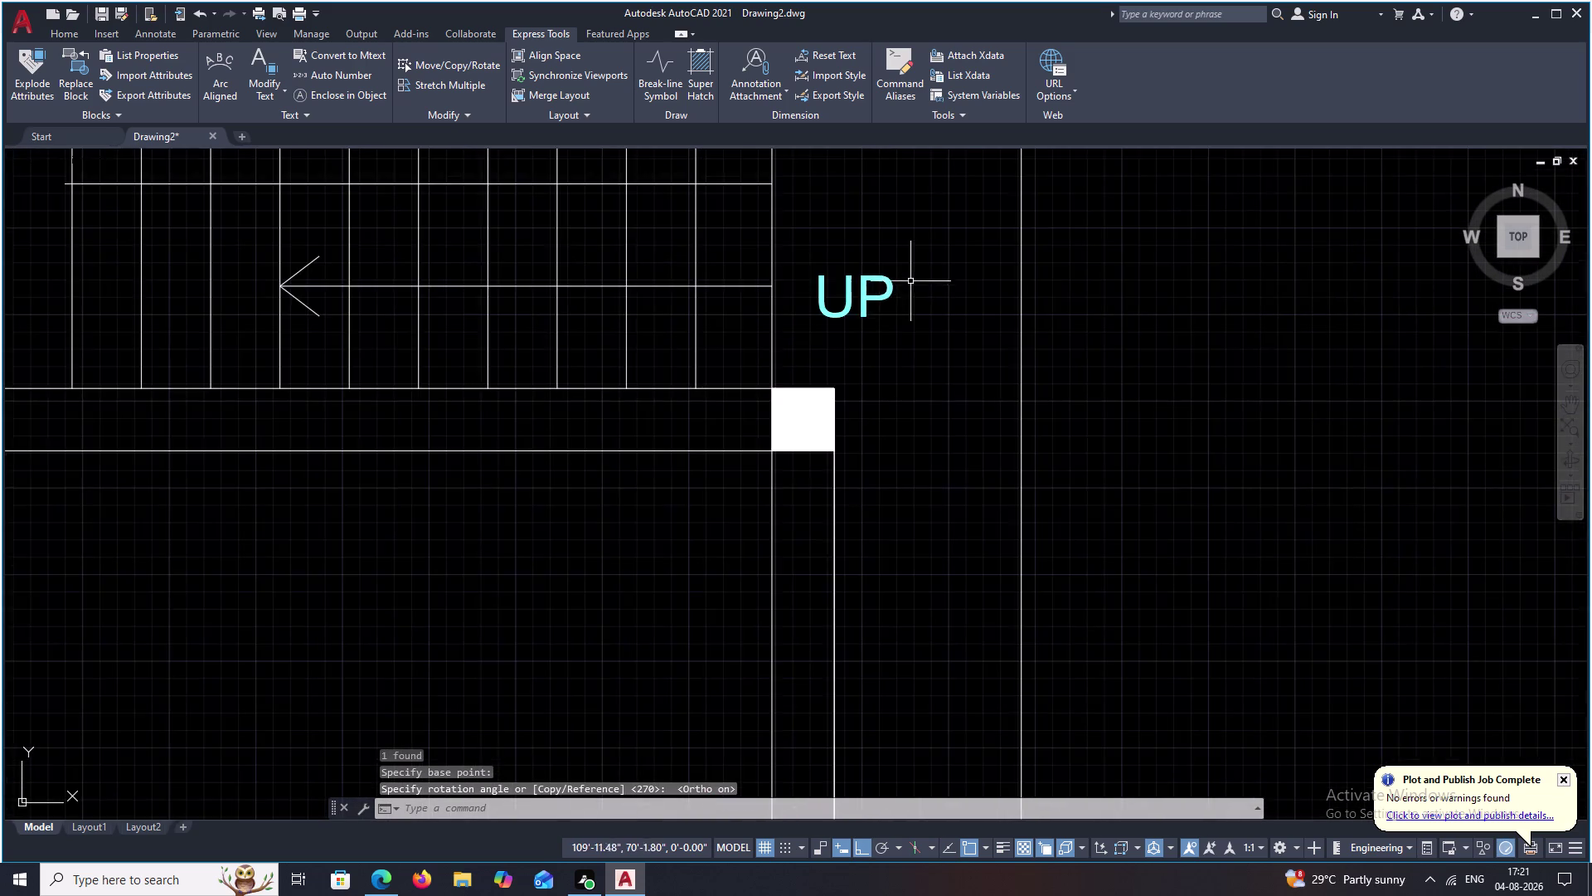
scroll(down, 3)
middle_drag(914, 265, 891, 652)
middle_drag(891, 445, 876, 577)
scroll(up, 3)
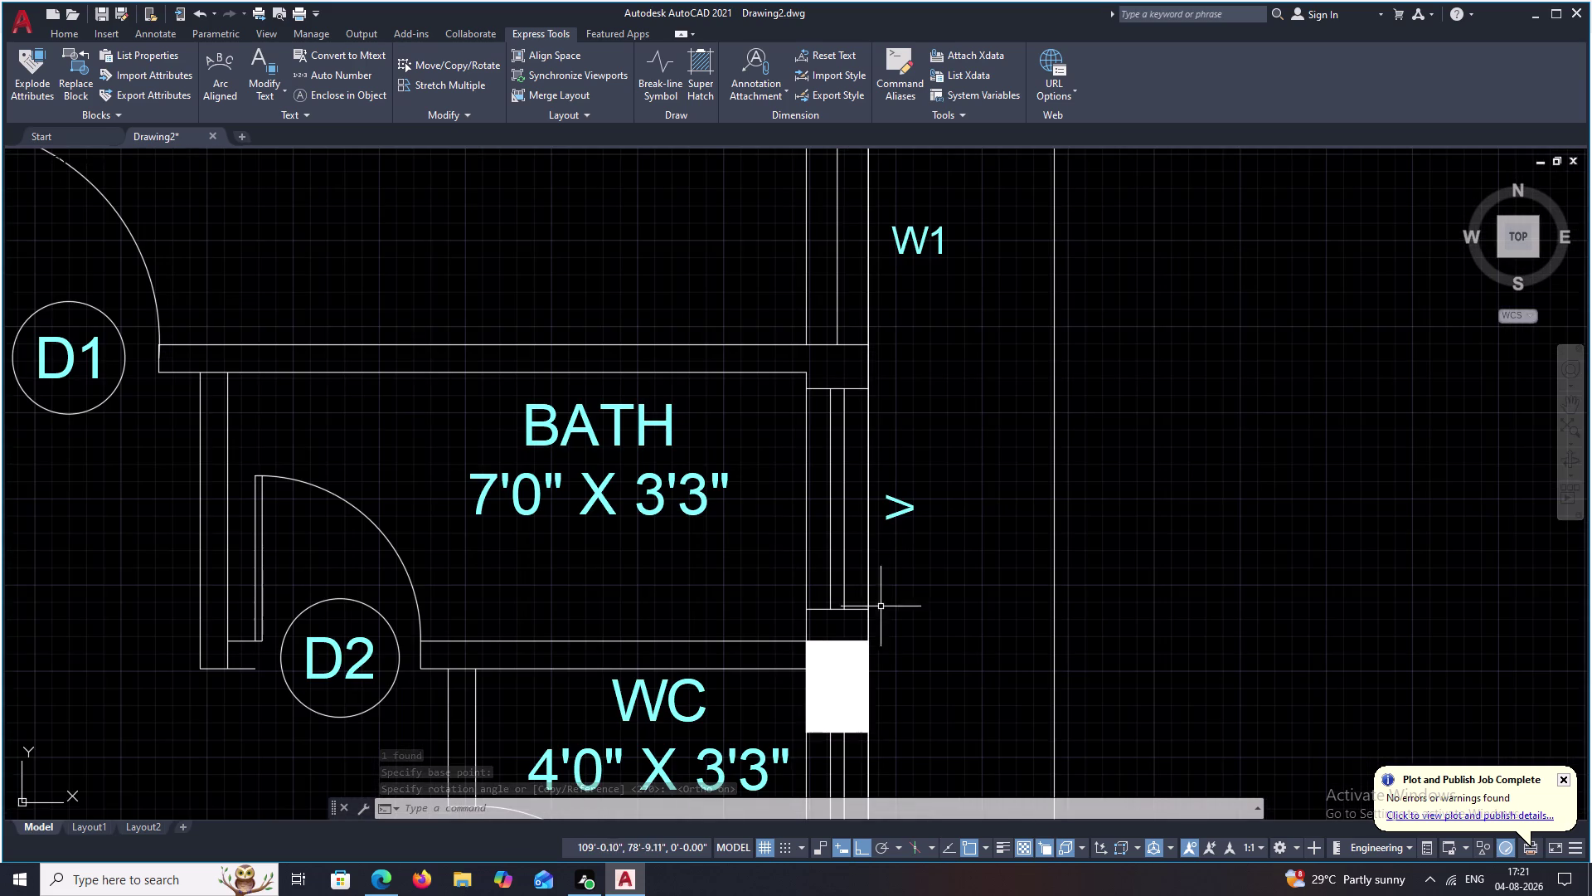
scroll(up, 3)
Cancel a stray selection at the bath's marker and restart the rotate command.
click(932, 511)
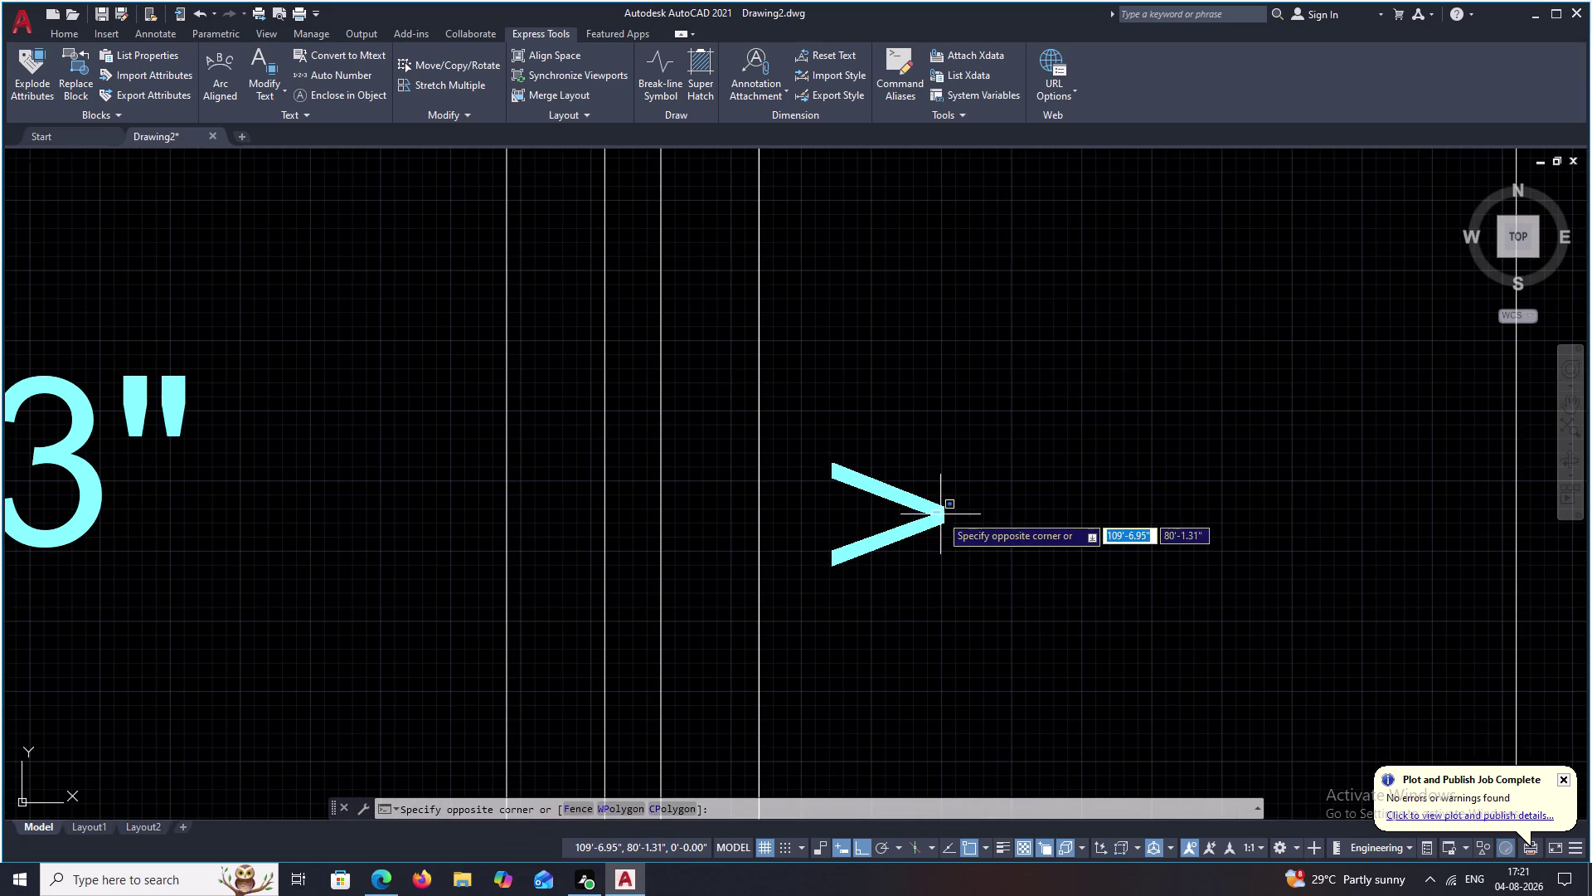
click(945, 514)
key(Escape)
key(r)
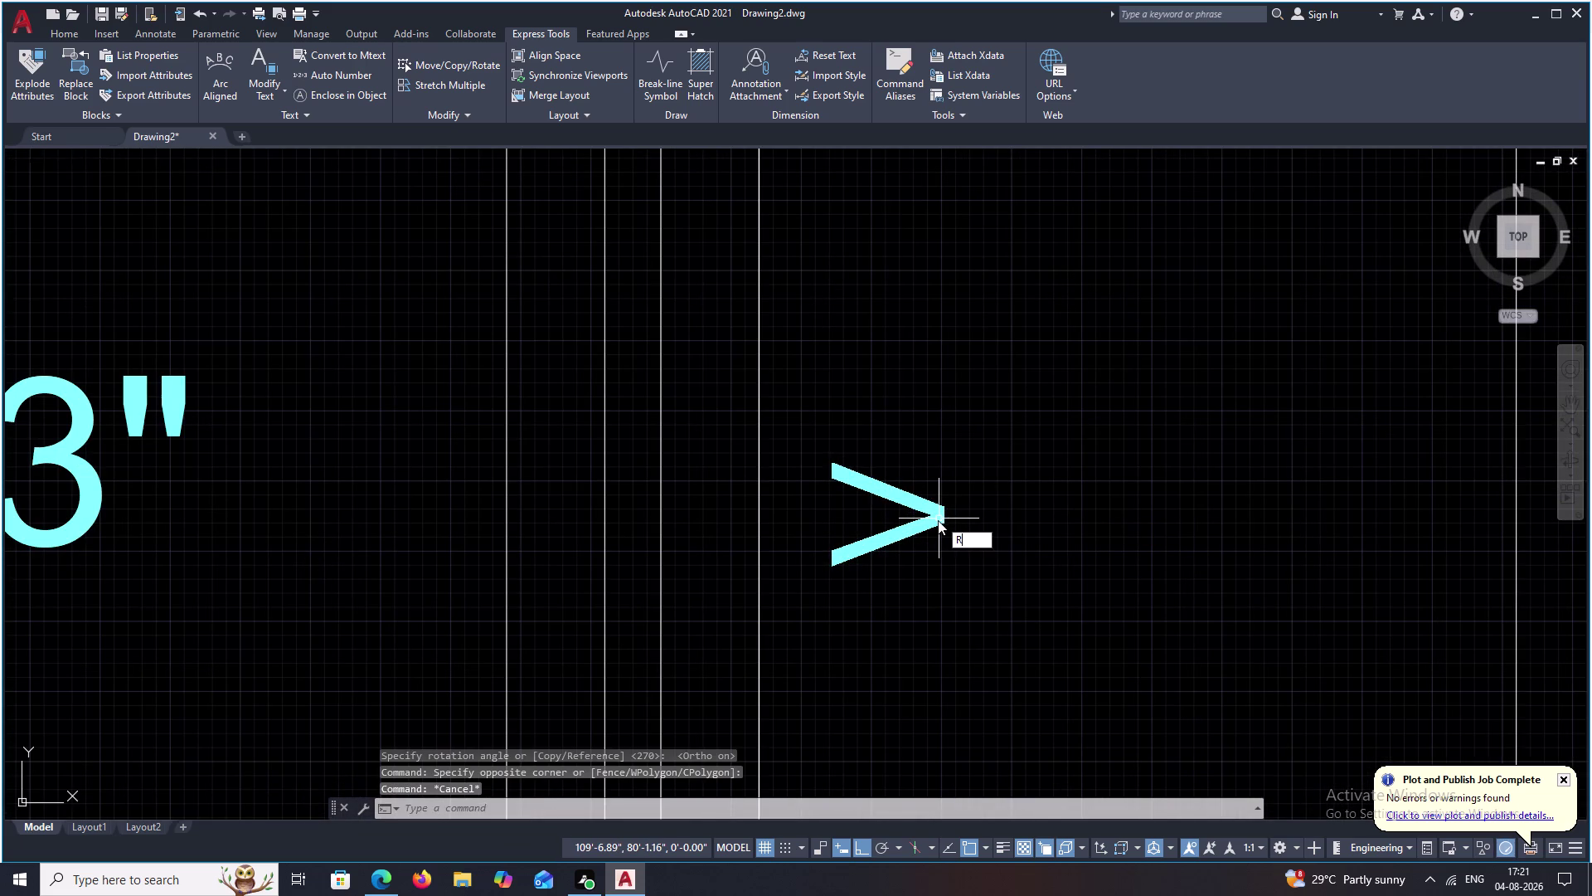
text(O)
key(space)
Rotate the bath's arrow marker about its tip so it points downward.
click(936, 514)
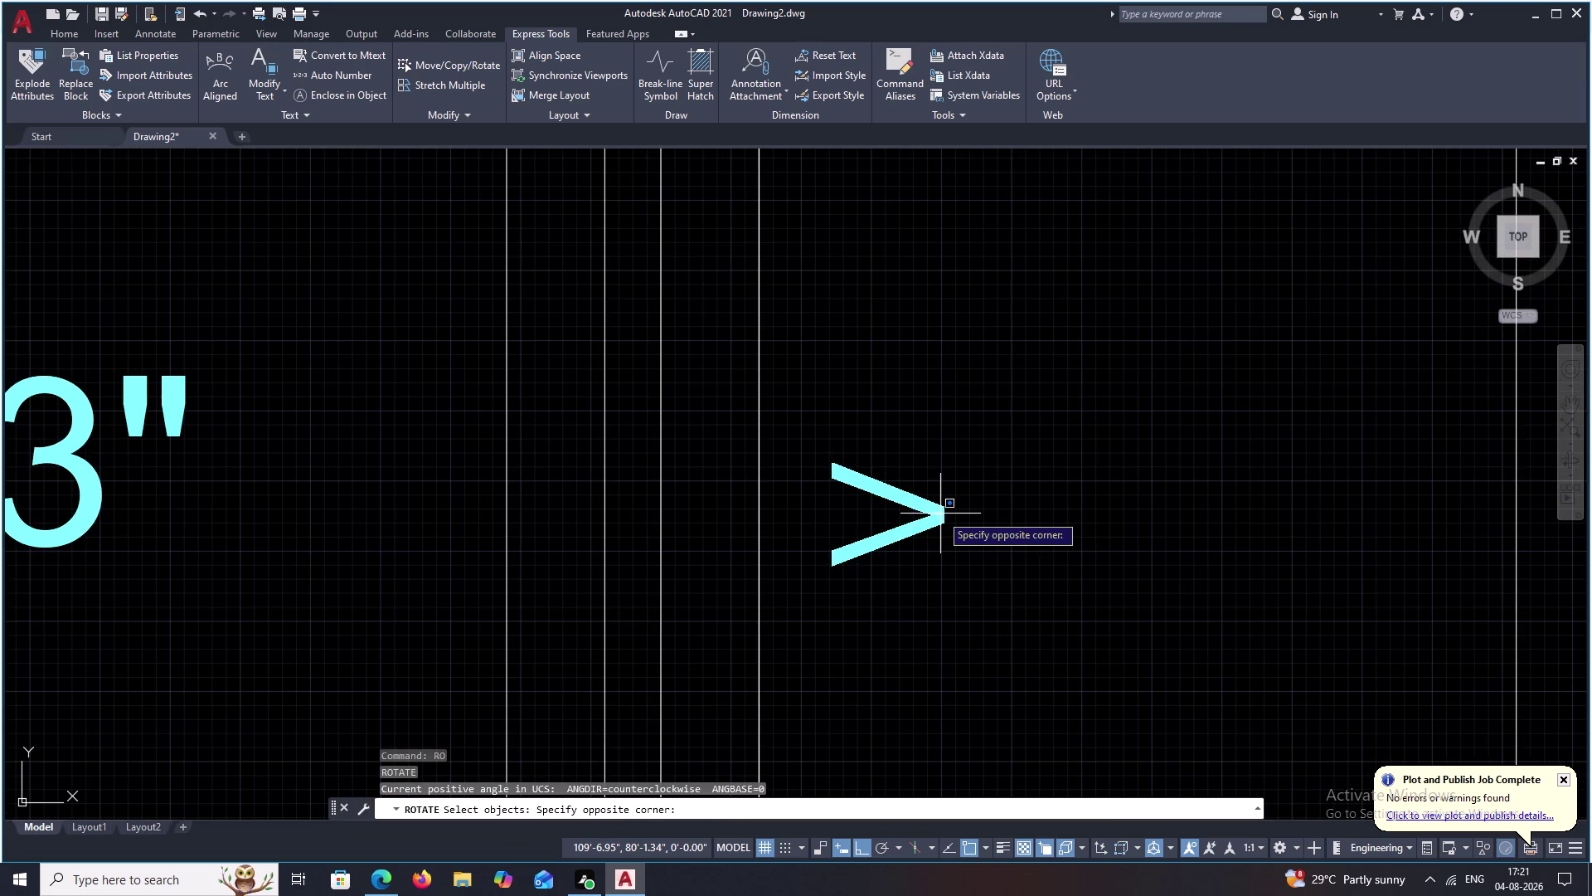
right_click(941, 512)
click(942, 519)
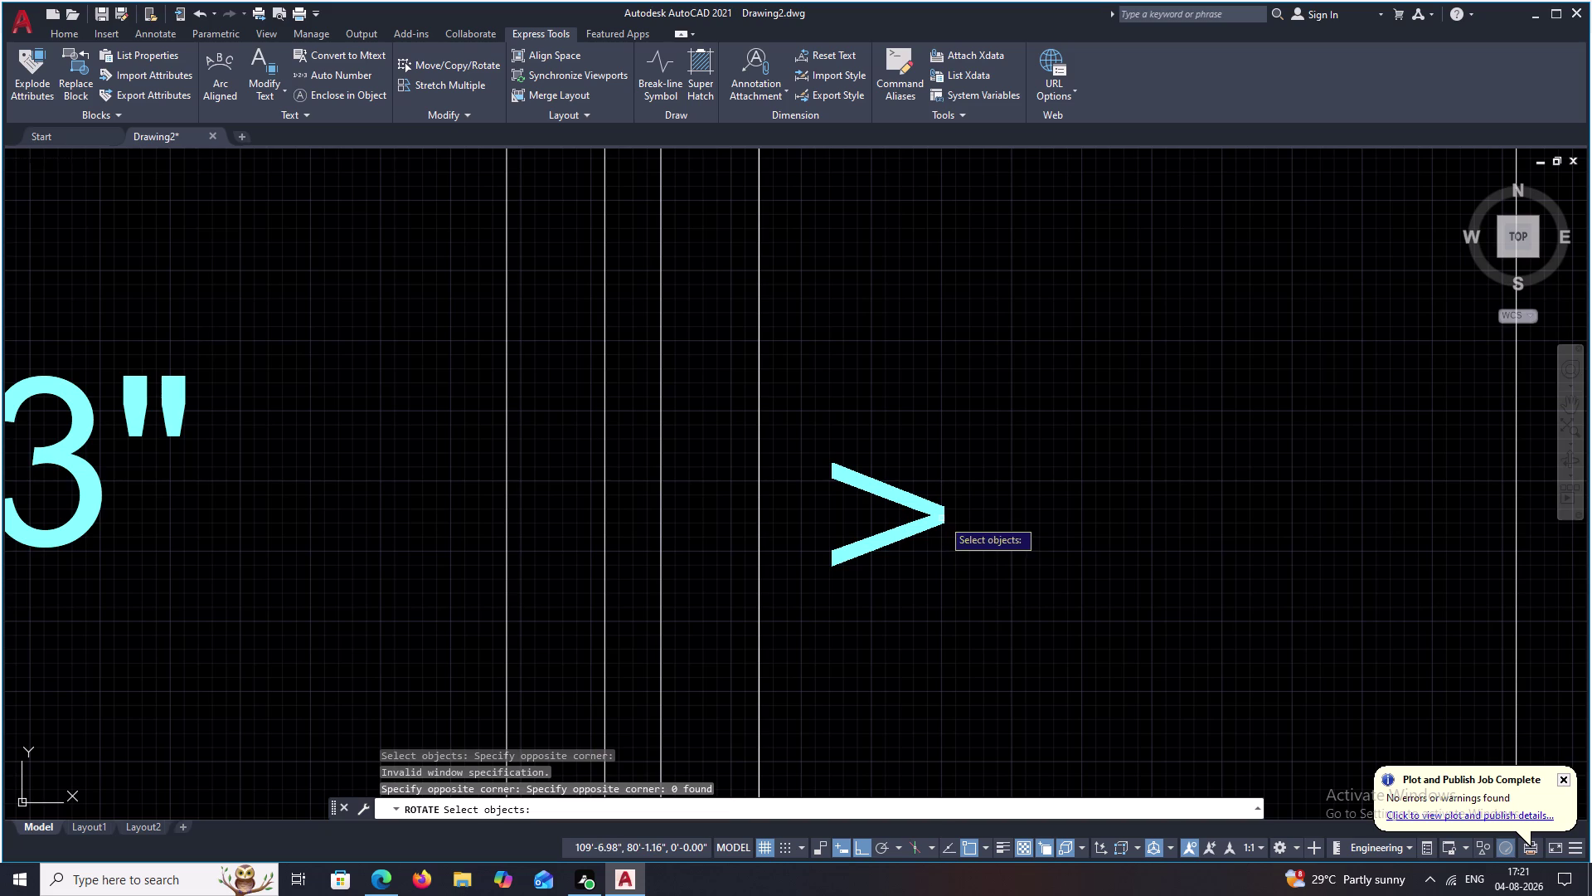
click(943, 517)
right_click(942, 513)
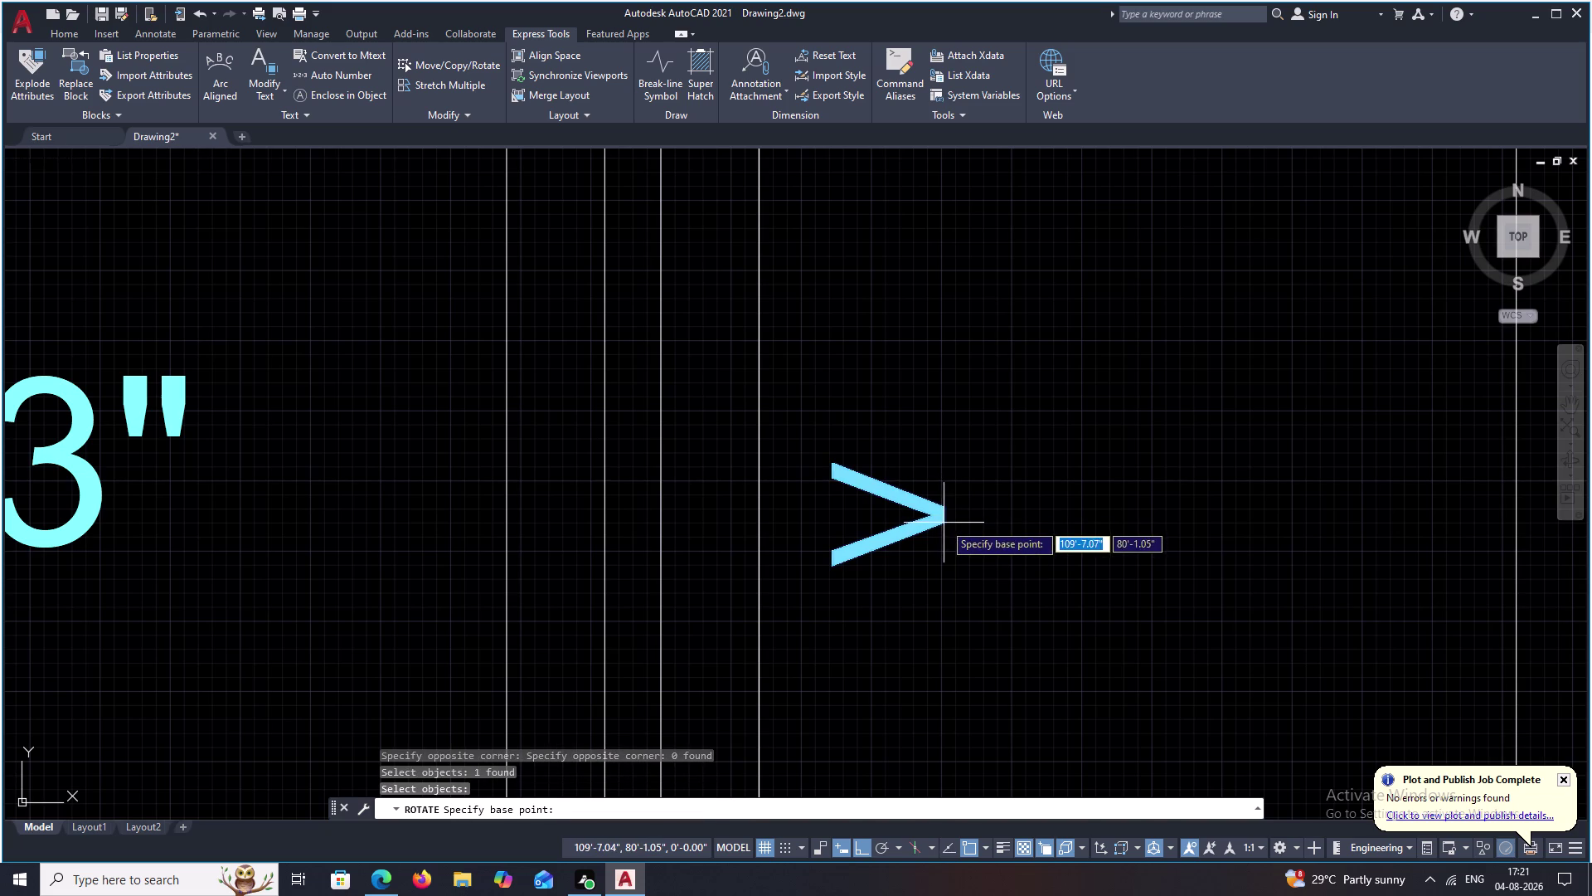
click(944, 522)
click(953, 561)
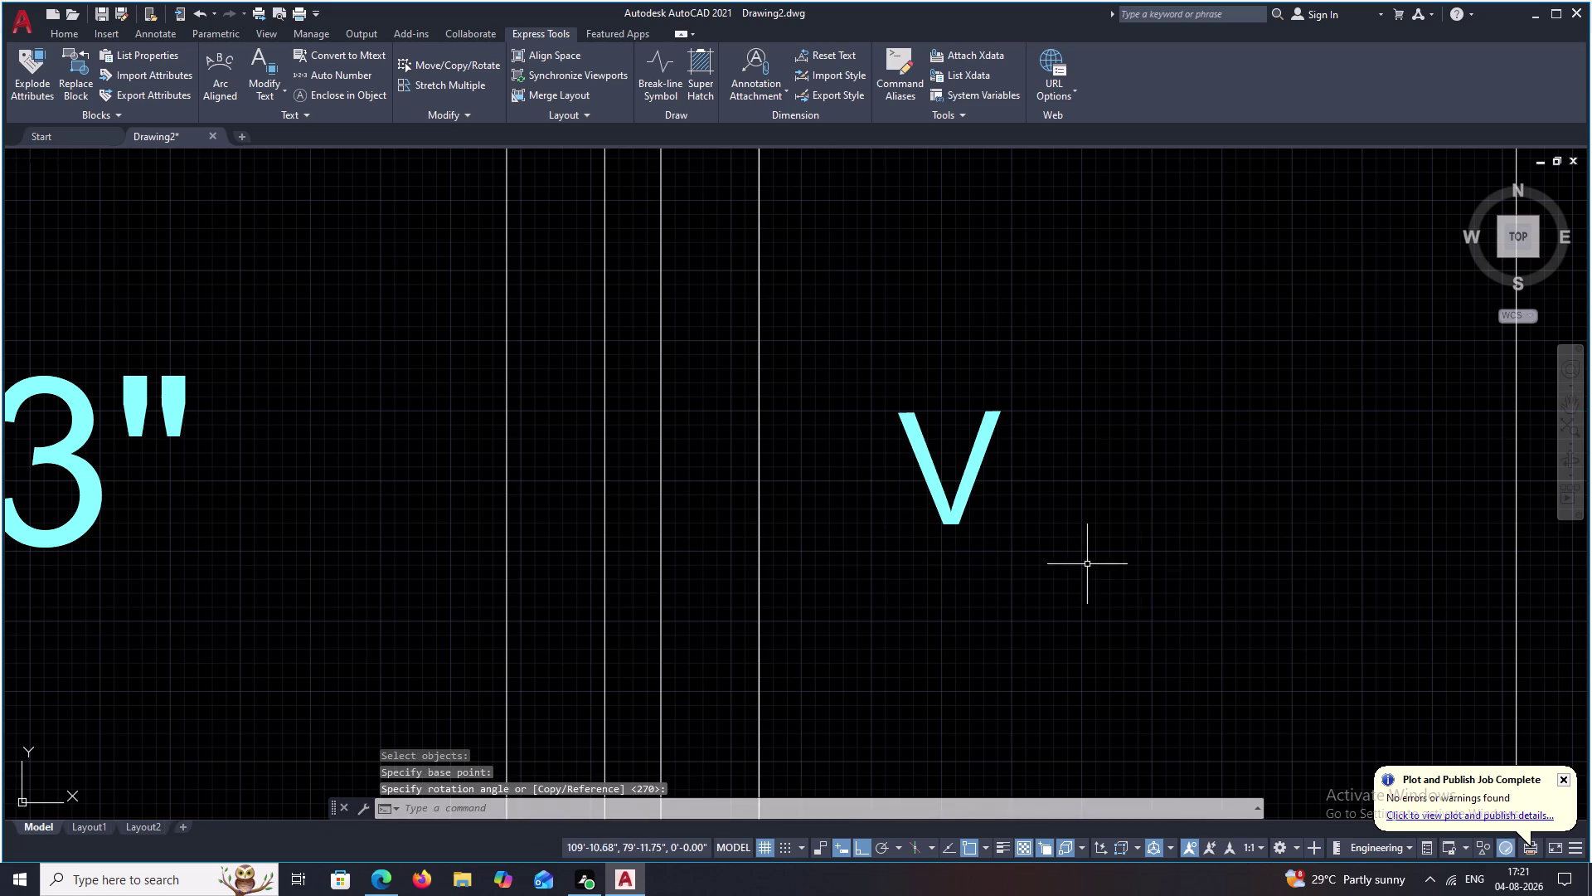
scroll(down, 3)
scroll(down, 3)
middle_drag(1113, 579, 1074, 351)
Center the shop's front wall and start the multiline text command.
scroll(down, 3)
middle_drag(1084, 522, 1078, 496)
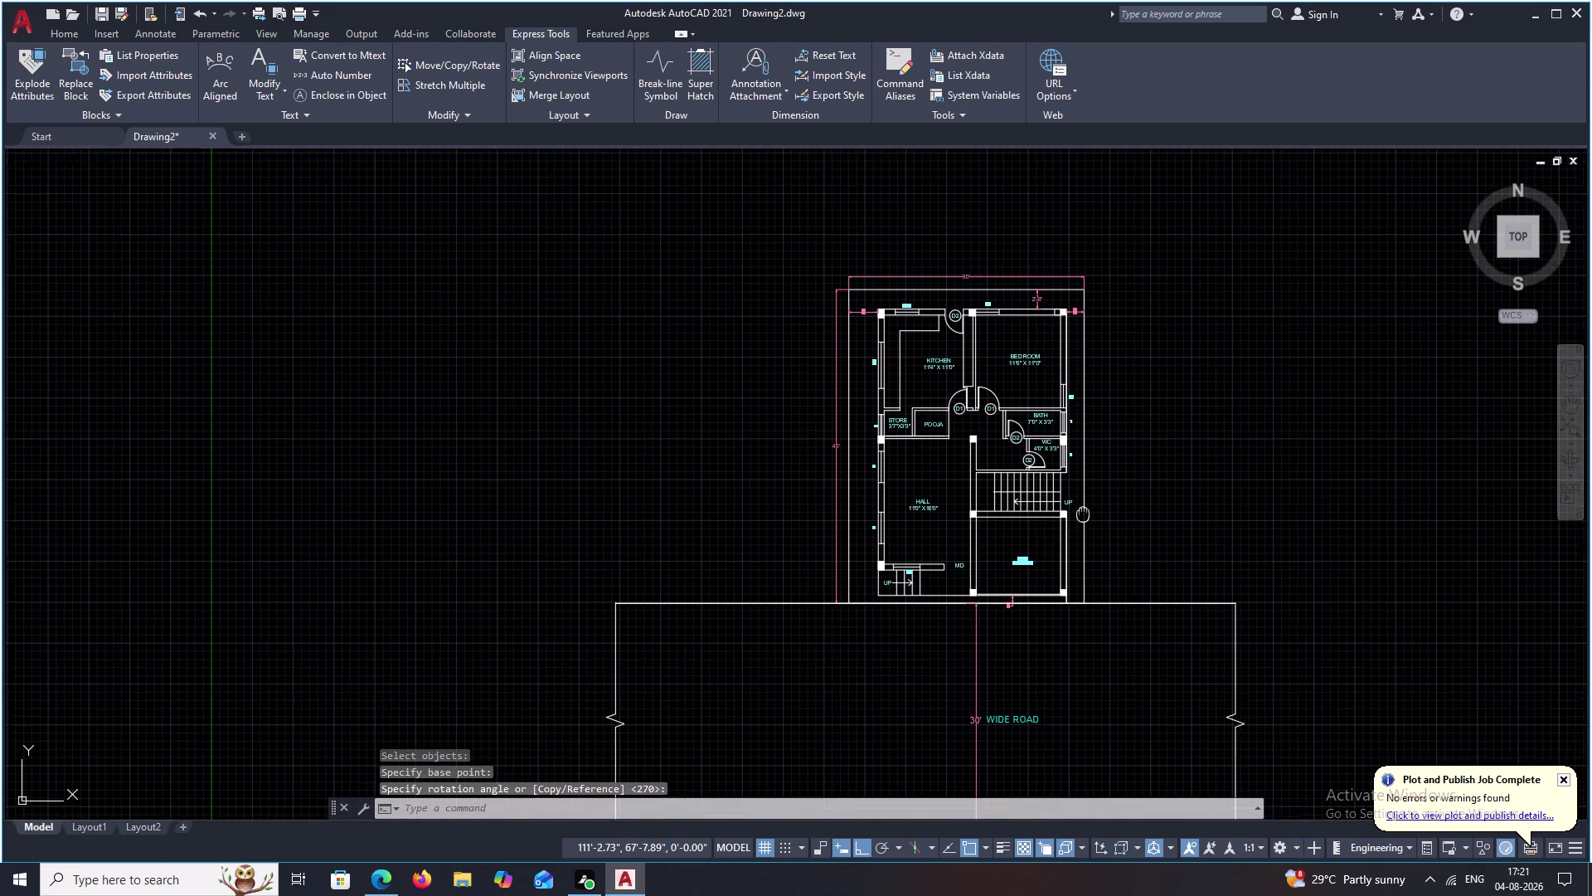
middle_drag(1078, 495, 1070, 461)
scroll(up, 3)
middle_drag(1051, 521, 1048, 461)
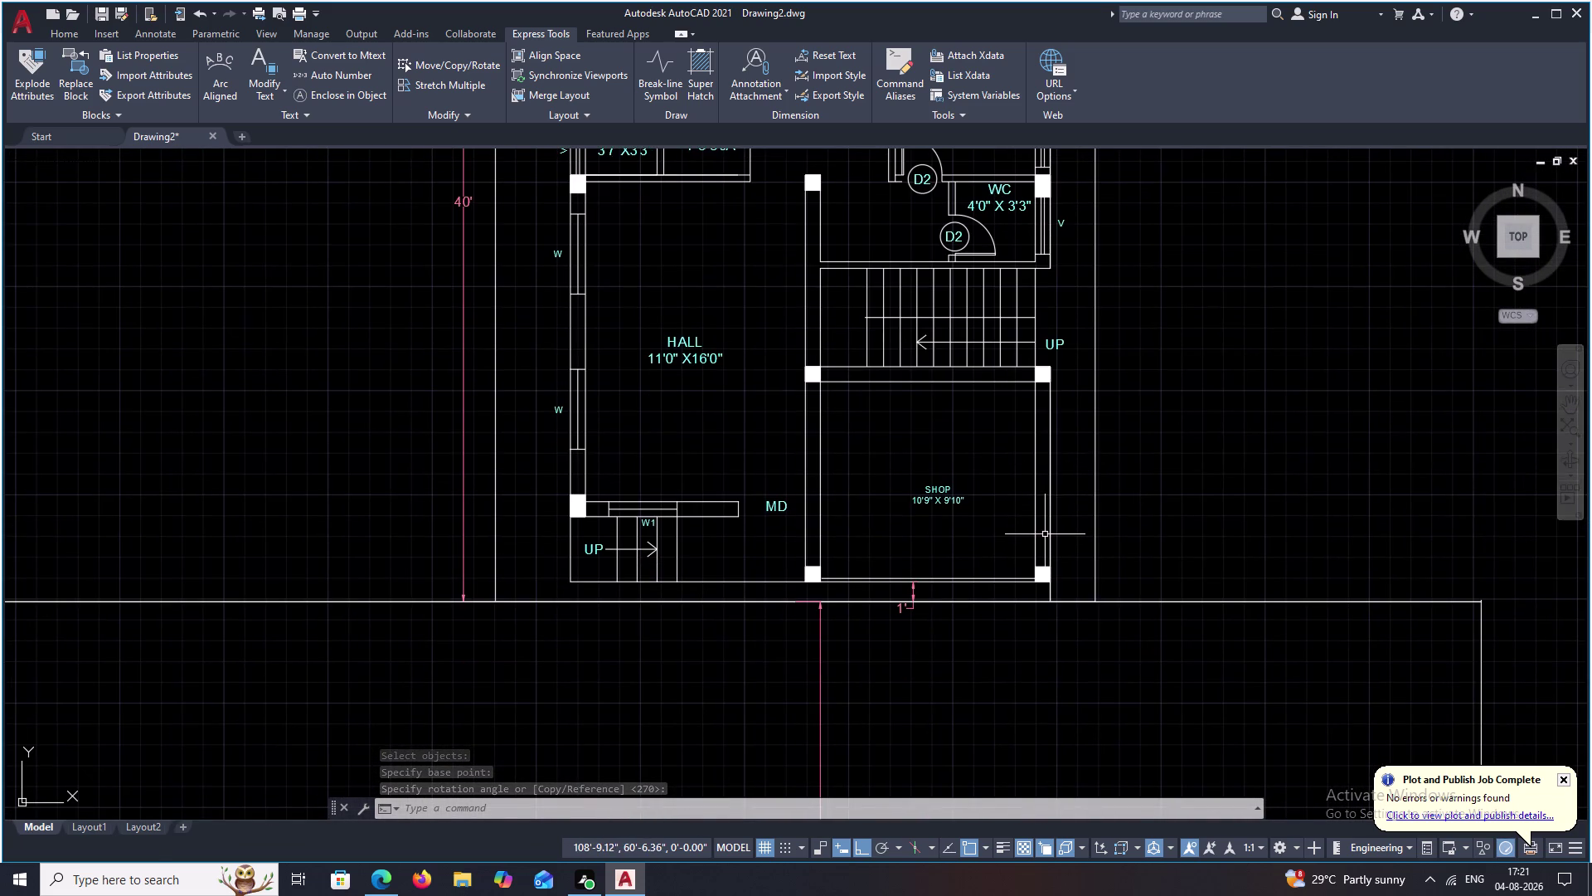
scroll(up, 3)
middle_drag(969, 569, 964, 531)
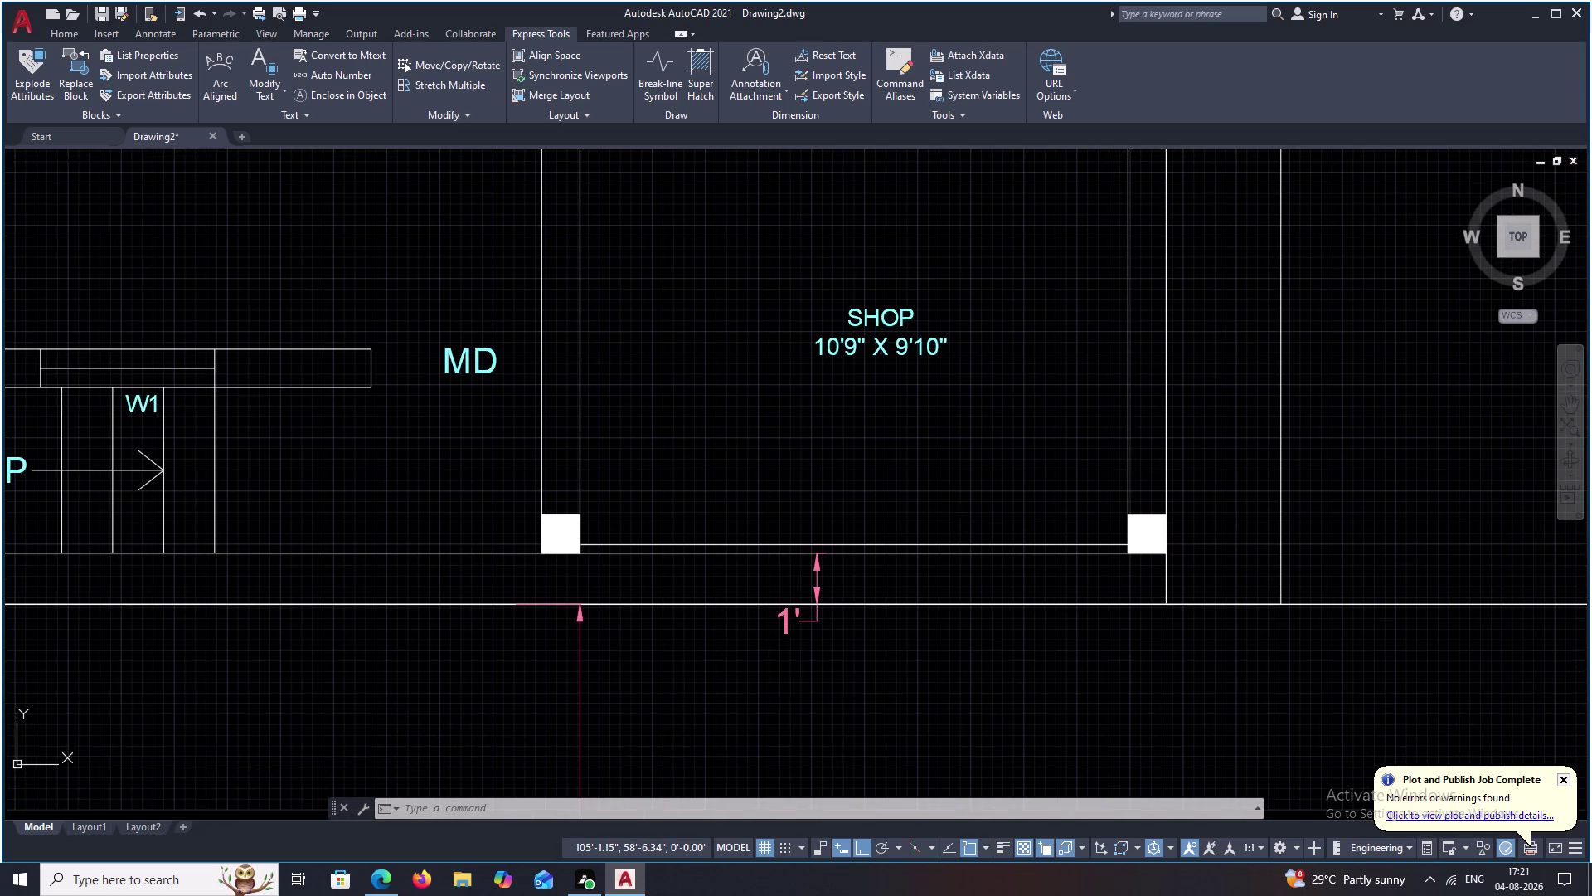
key(t)
key(space)
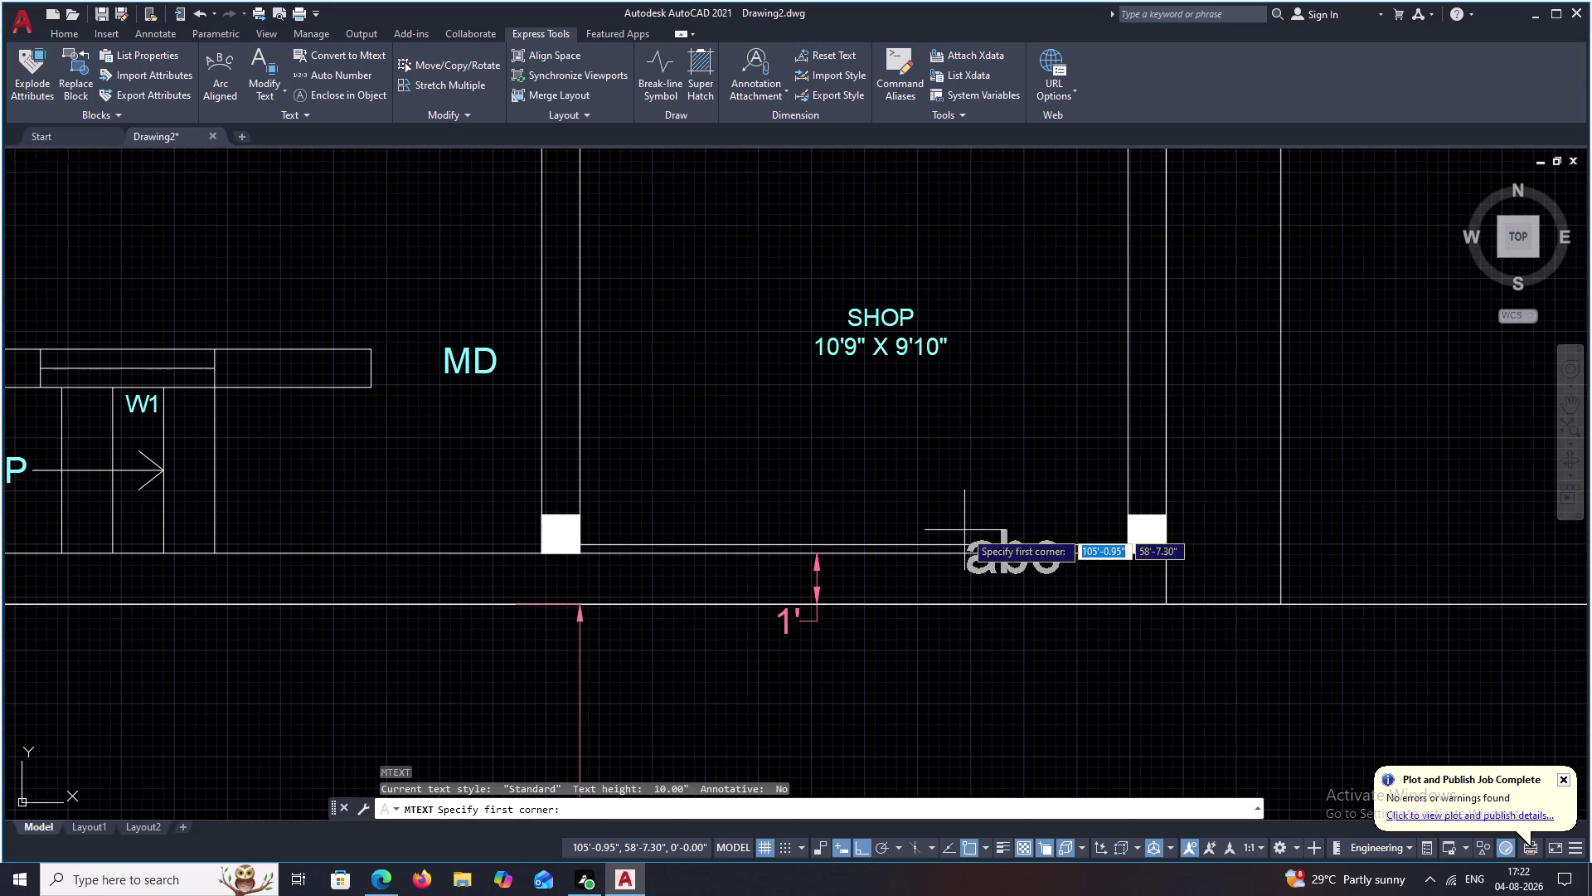
Browse the ribbon tabs and make TEXT the current layer.
click(229, 34)
click(150, 31)
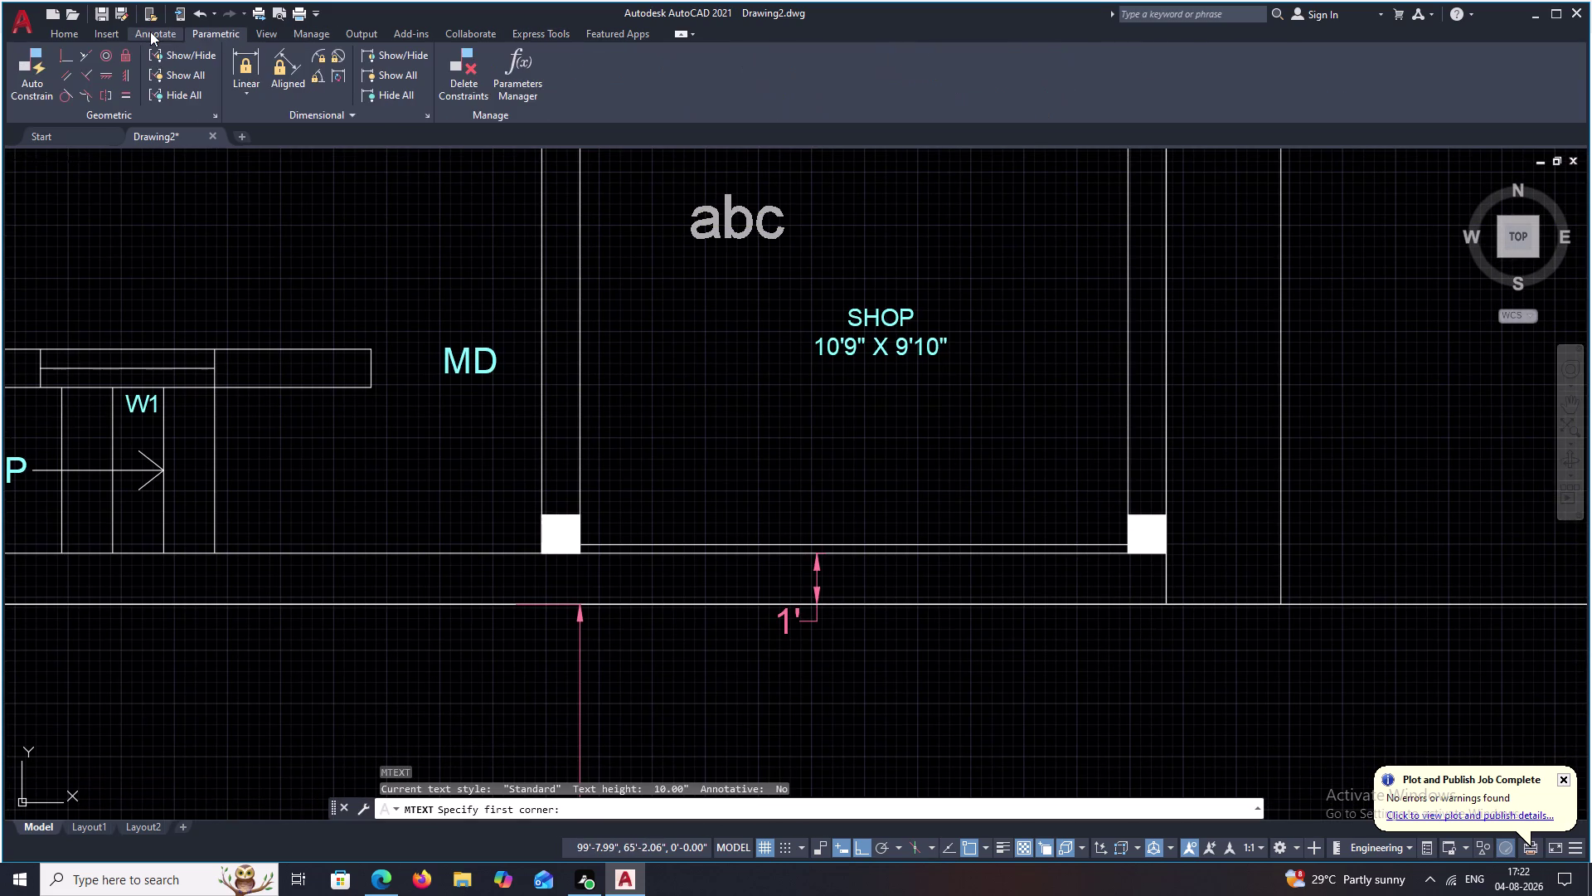
click(97, 31)
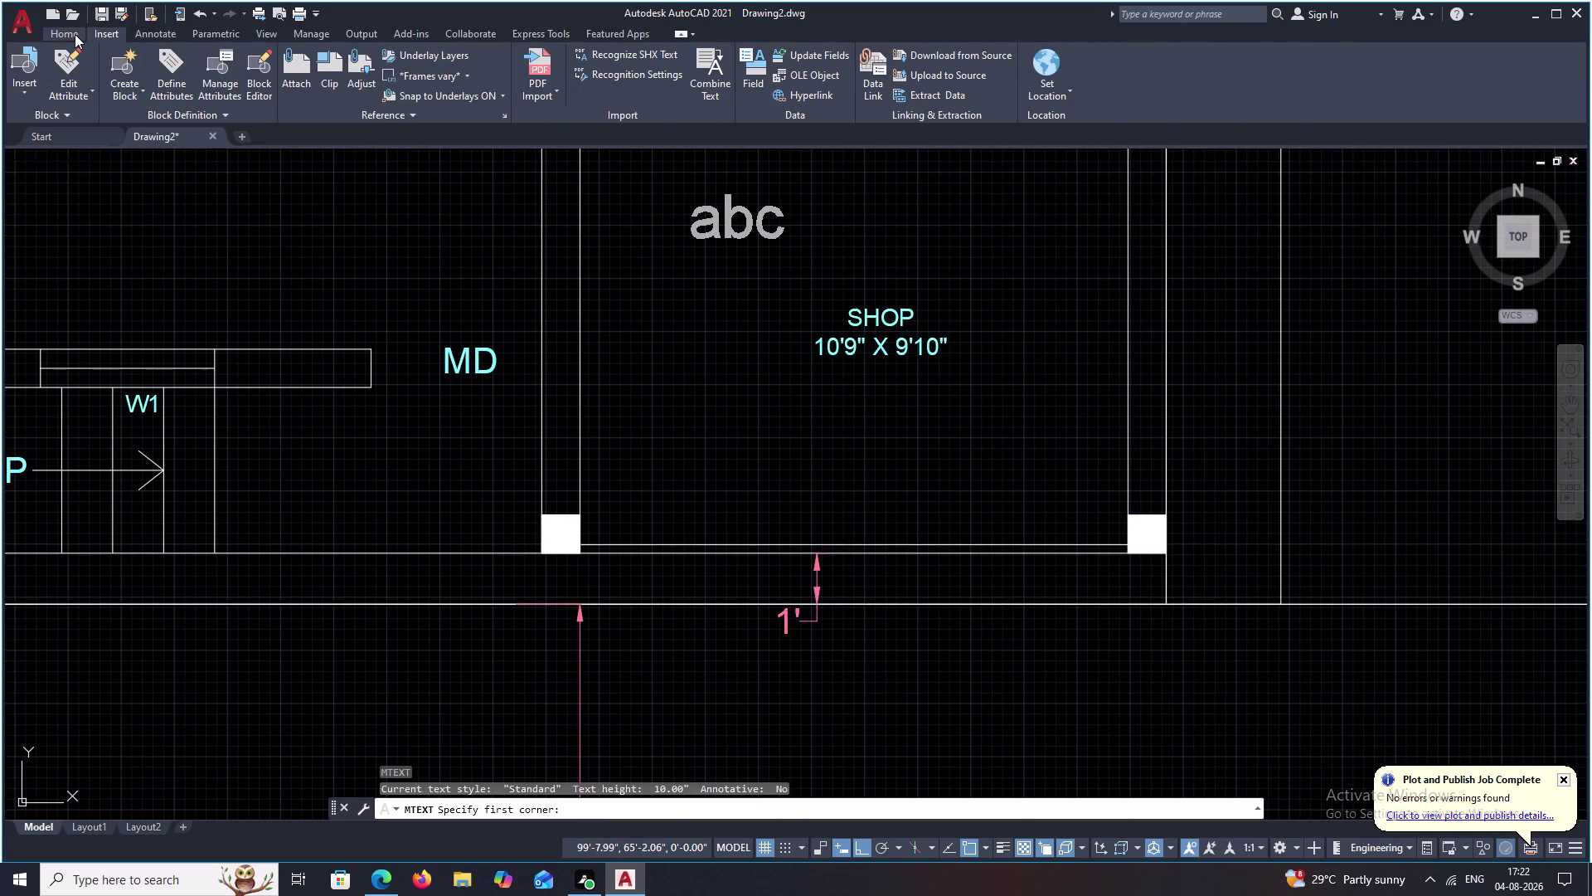
click(74, 34)
click(775, 49)
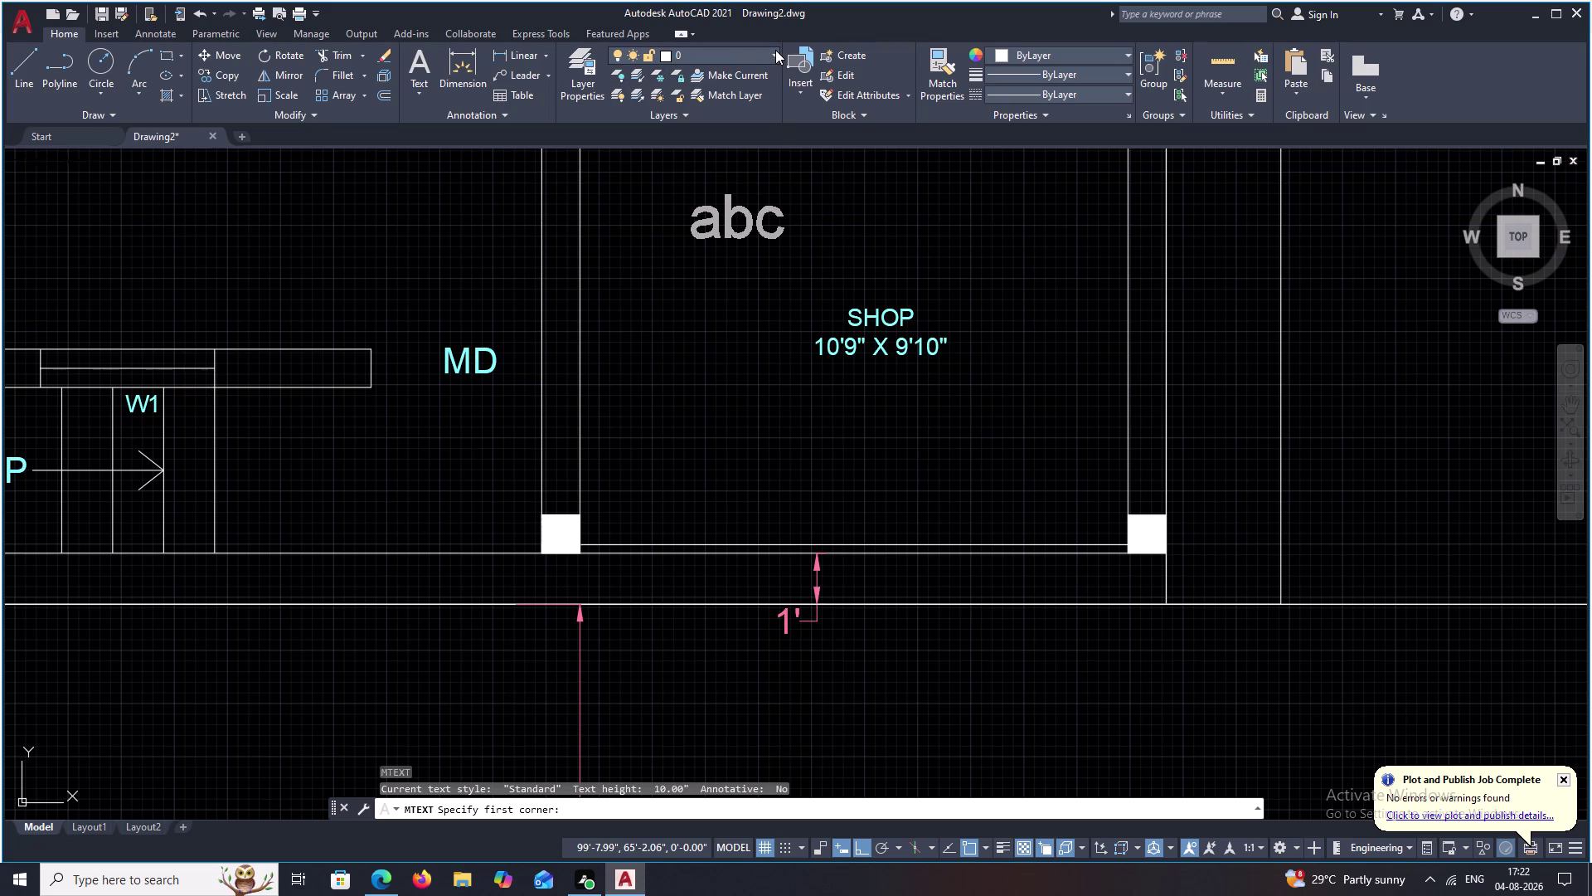
click(717, 199)
middle_drag(809, 444, 811, 426)
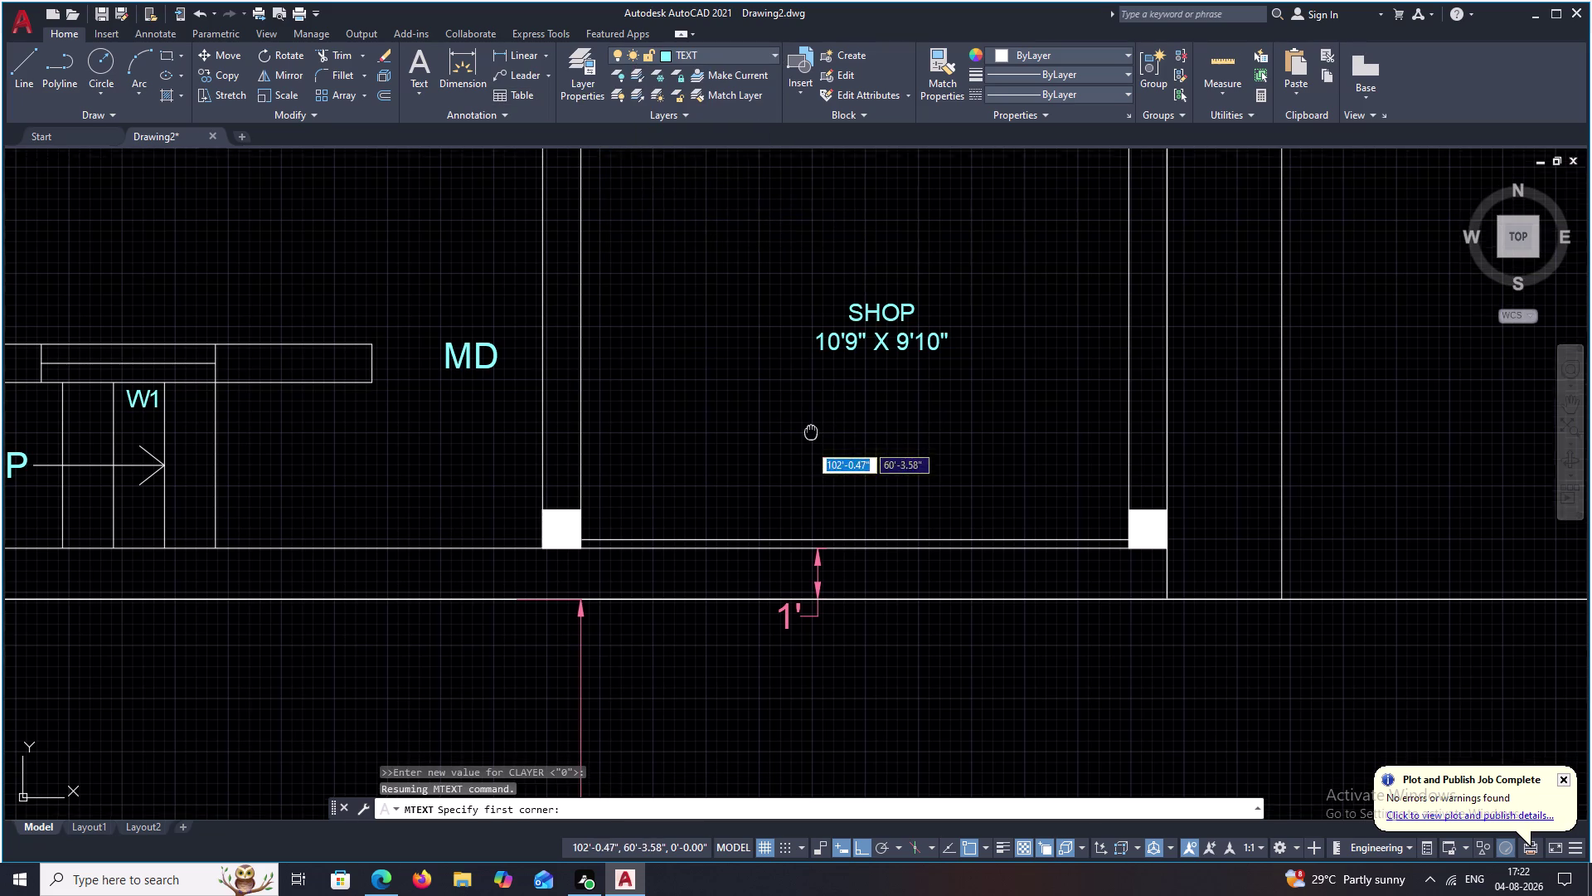
middle_drag(811, 426, 814, 404)
Draw a text box below the SHOP label and type RC.
drag(793, 444, 949, 454)
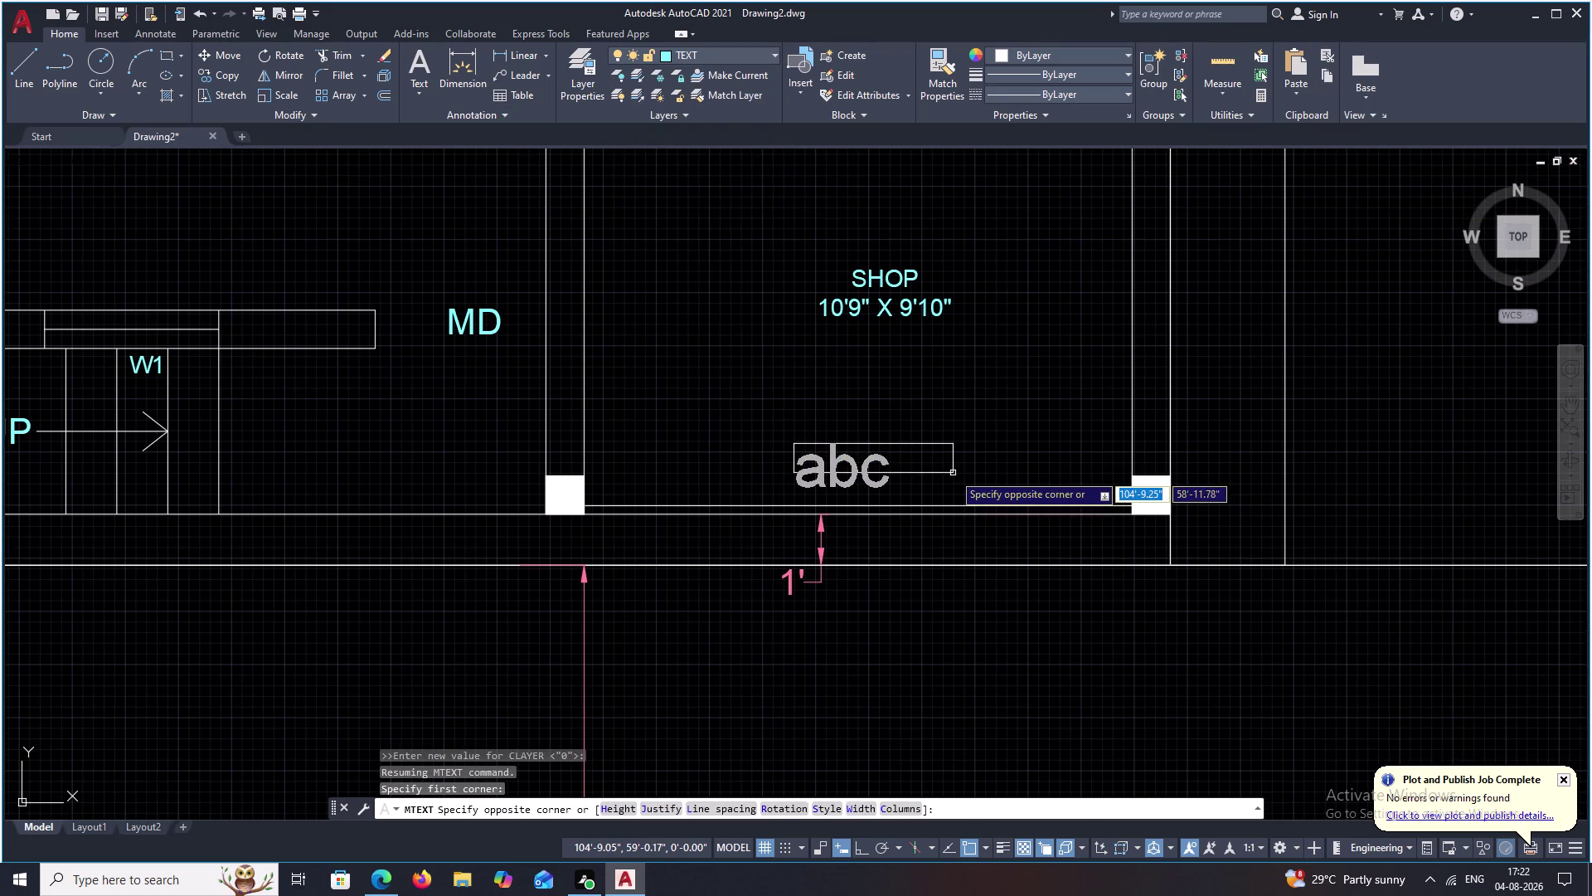
click(953, 473)
key(r)
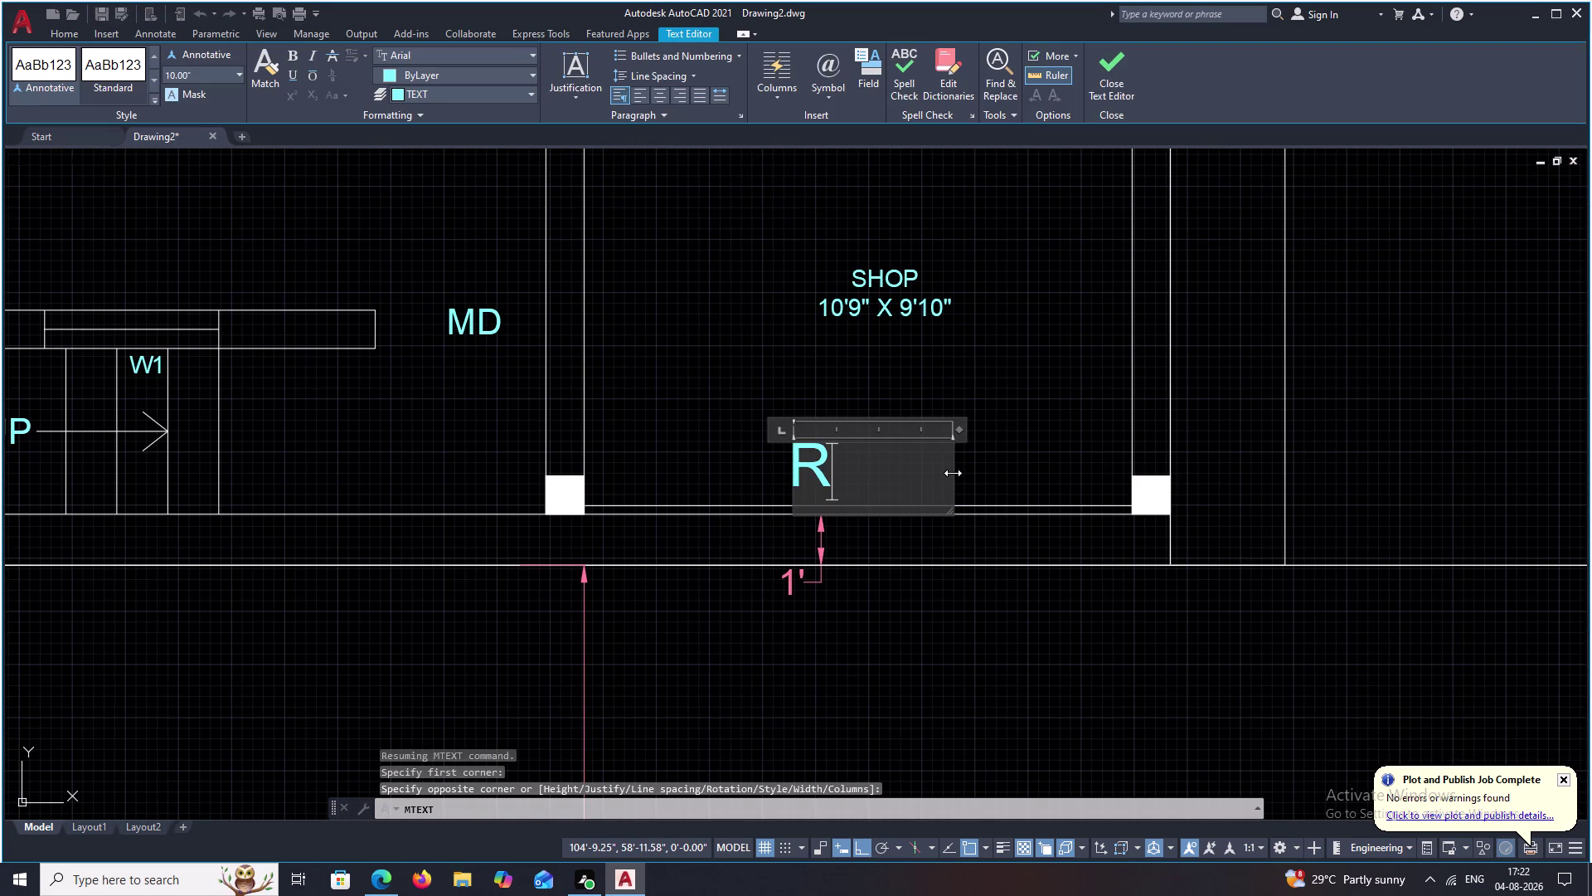
key(c)
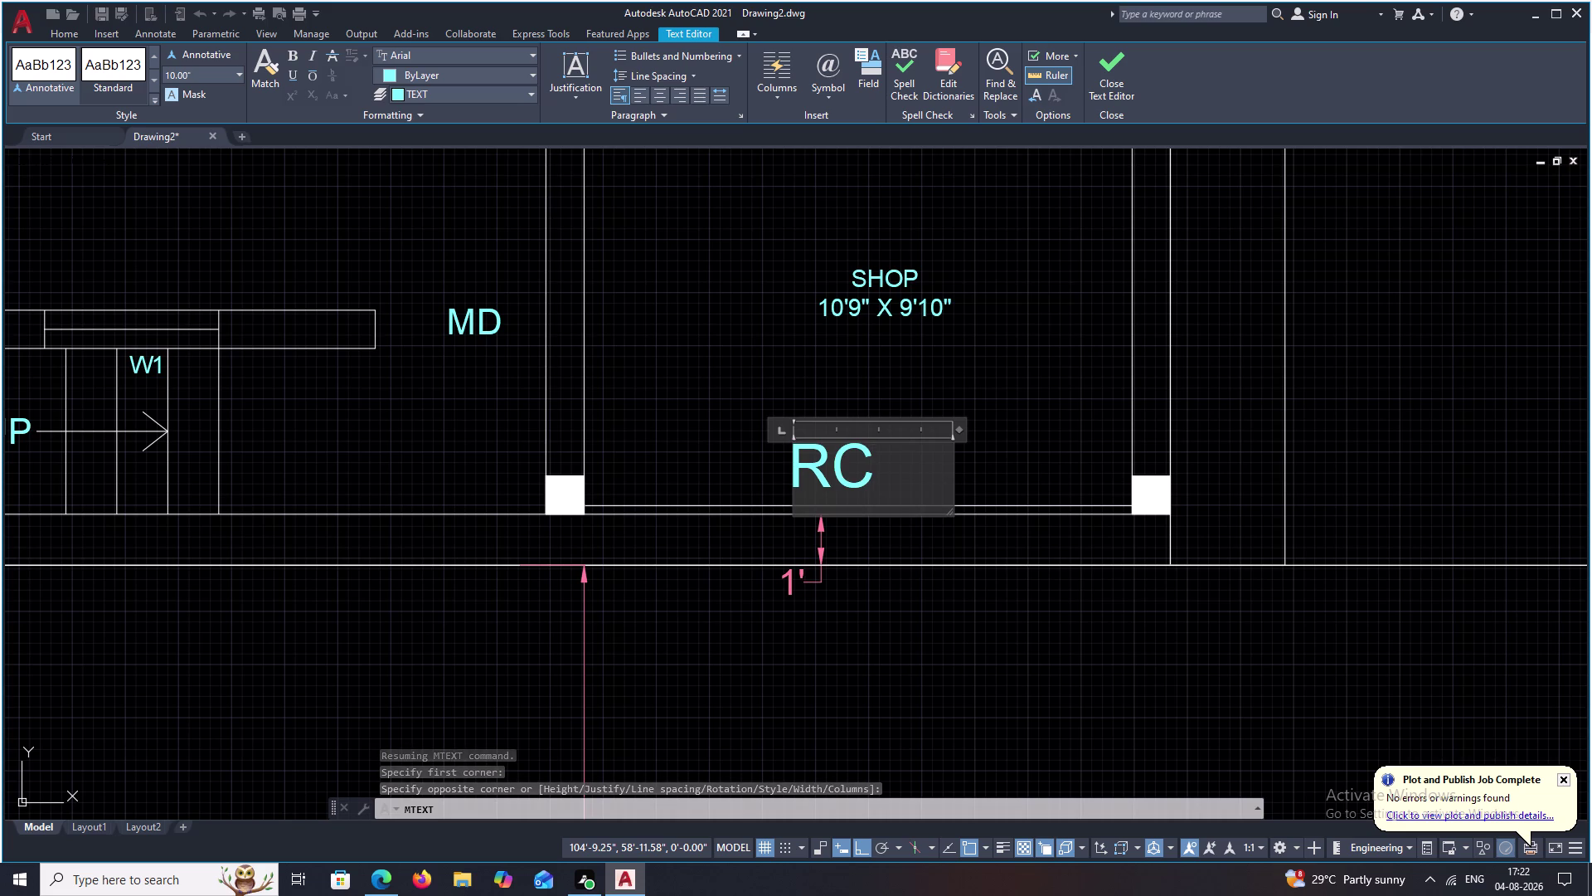
drag(890, 464, 748, 463)
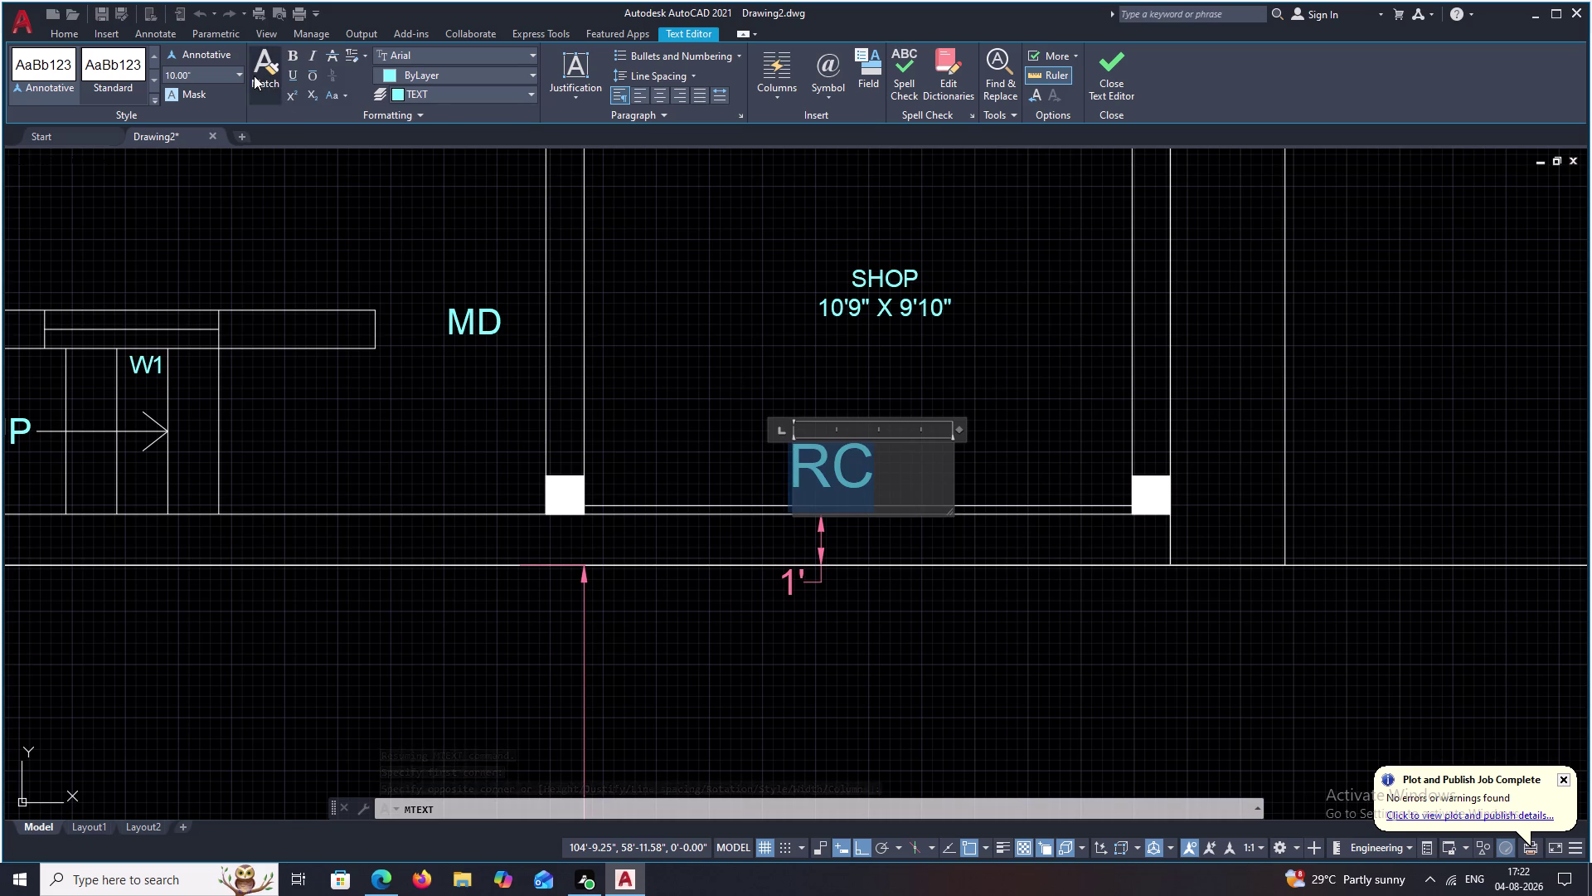
Reduce the RC label's text height in the Text Editor and close the editor.
click(237, 72)
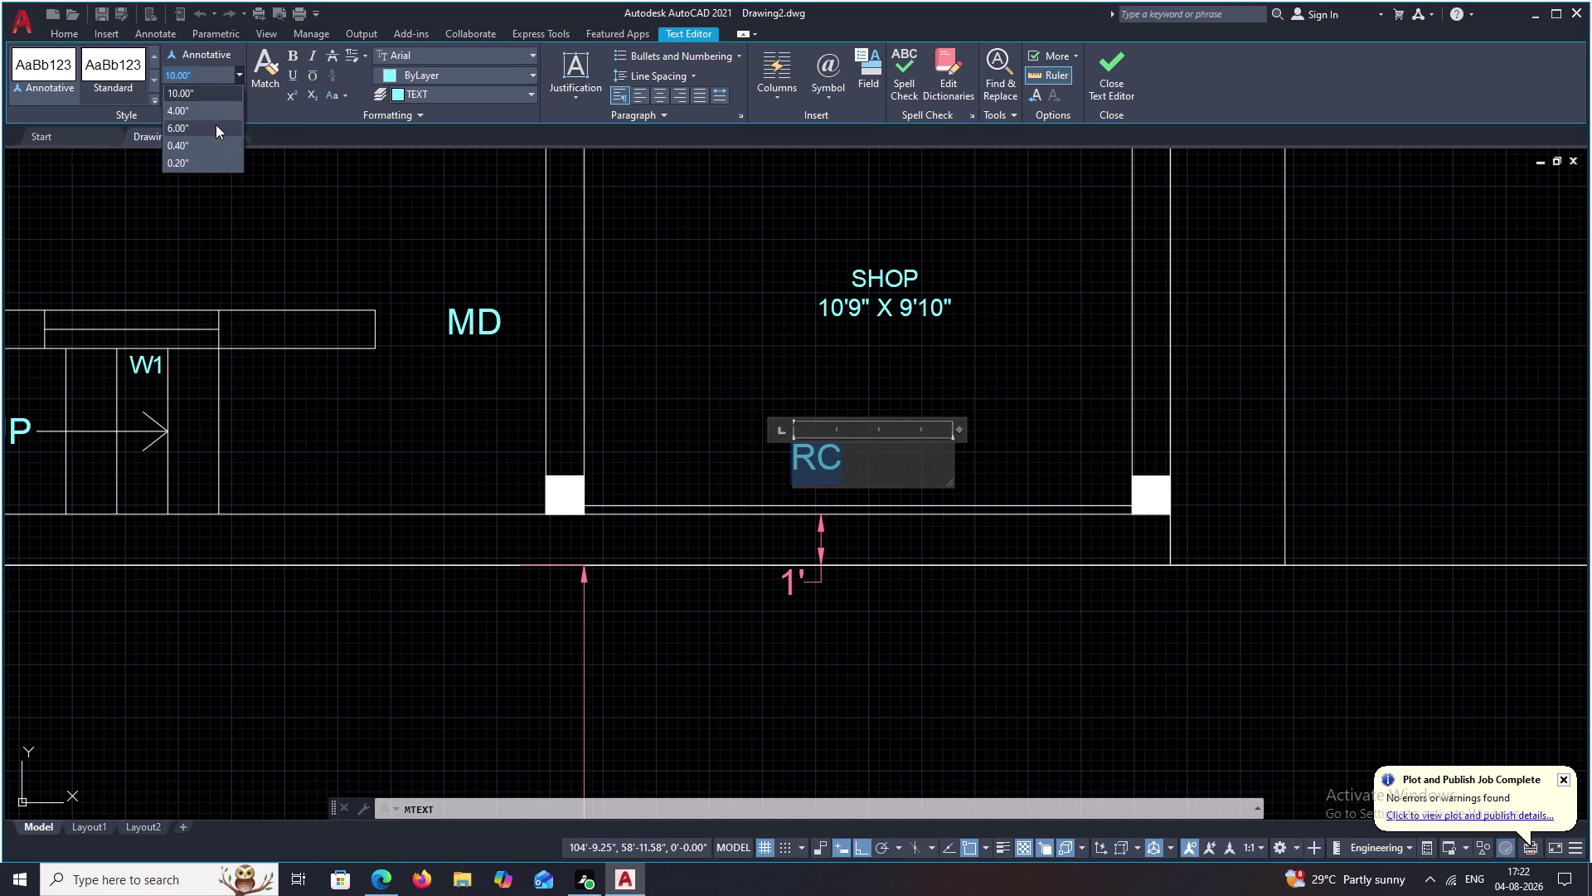
click(215, 124)
click(1024, 420)
key(Escape)
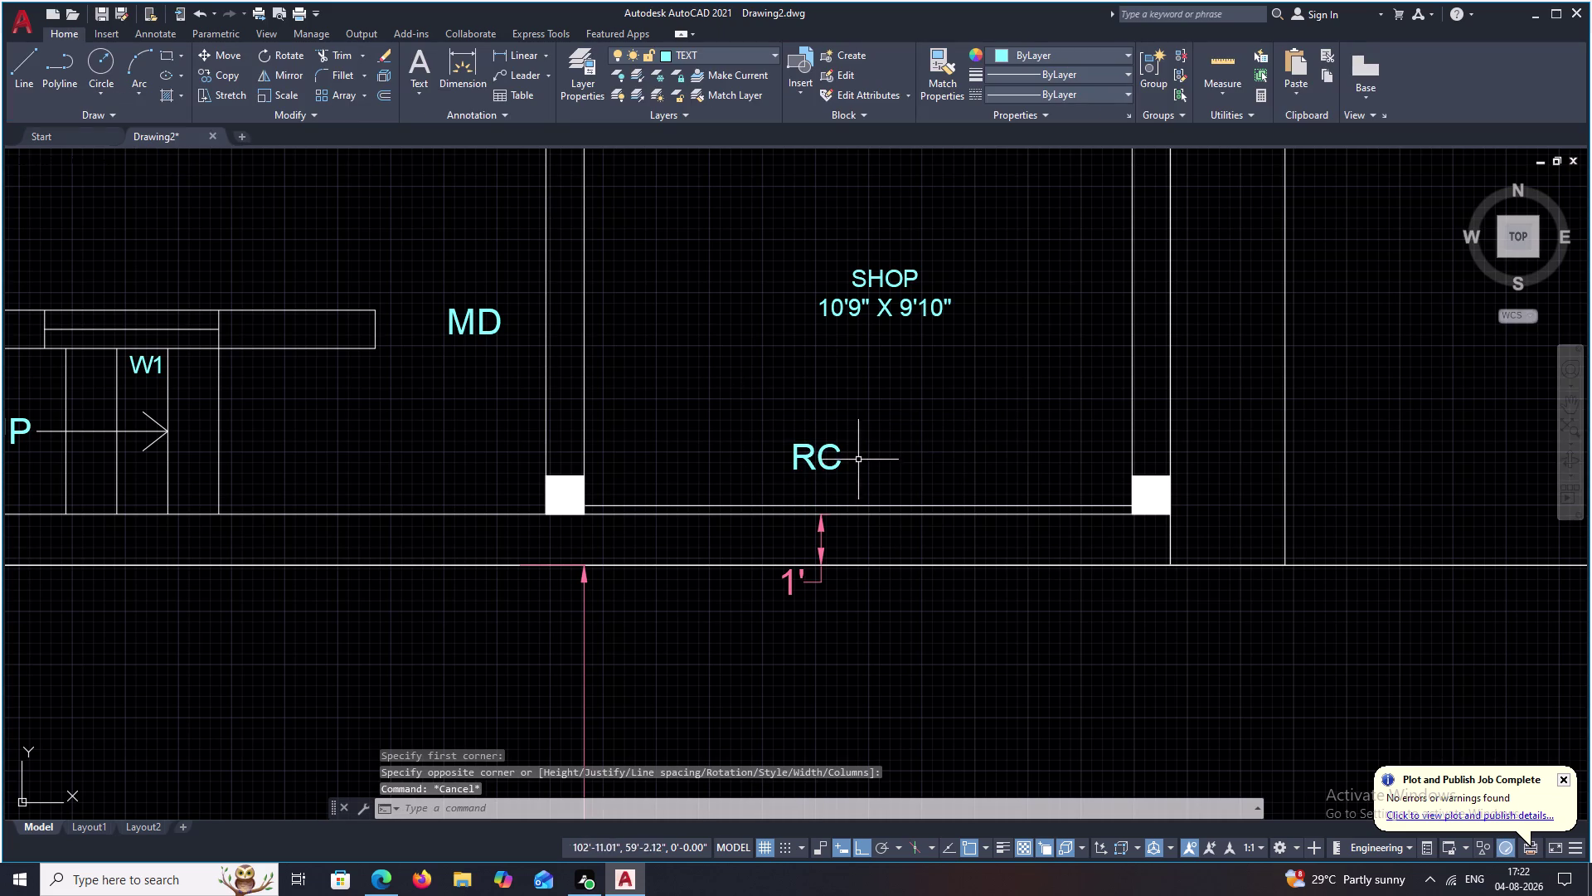
Move the RC label down with Ortho off so it sits just above the bottom wall.
drag(863, 453, 791, 460)
text(M)
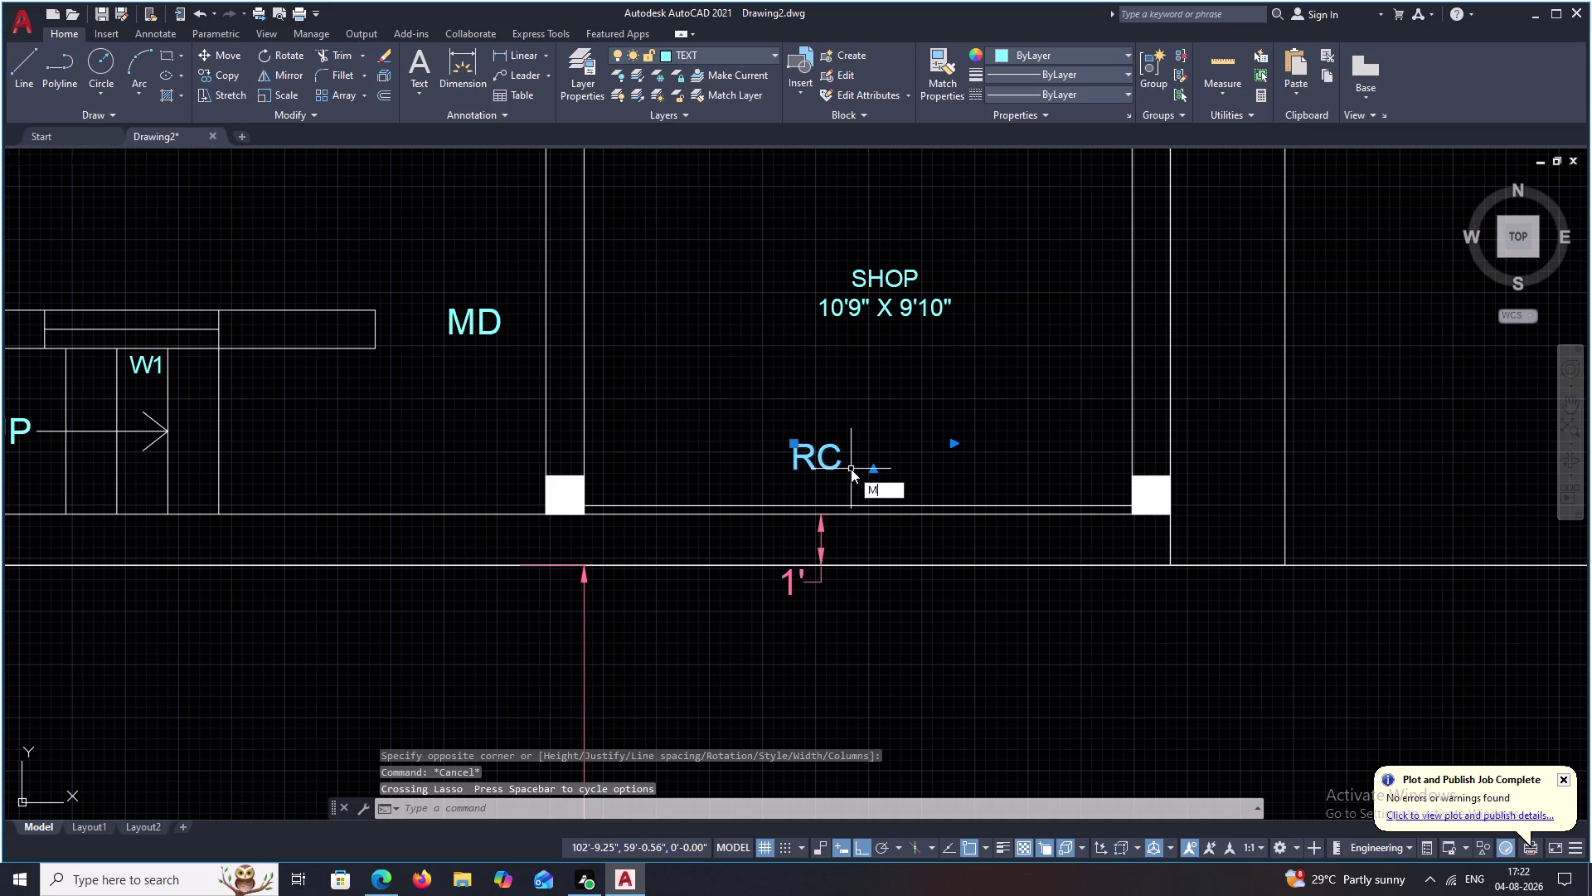
key(space)
scroll(up, 3)
click(824, 460)
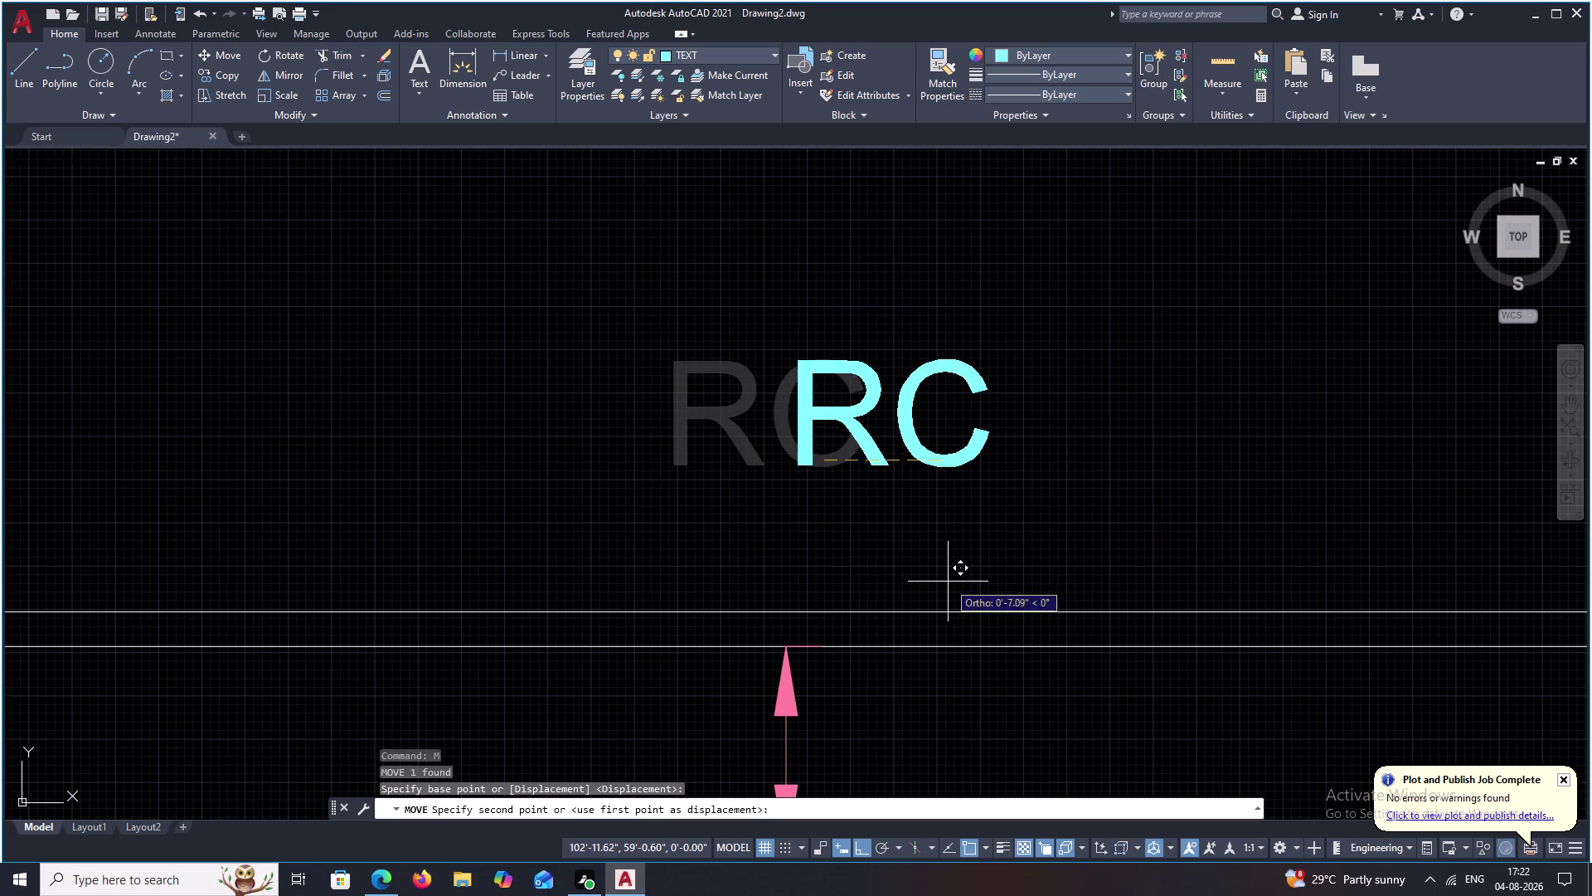
key(F8)
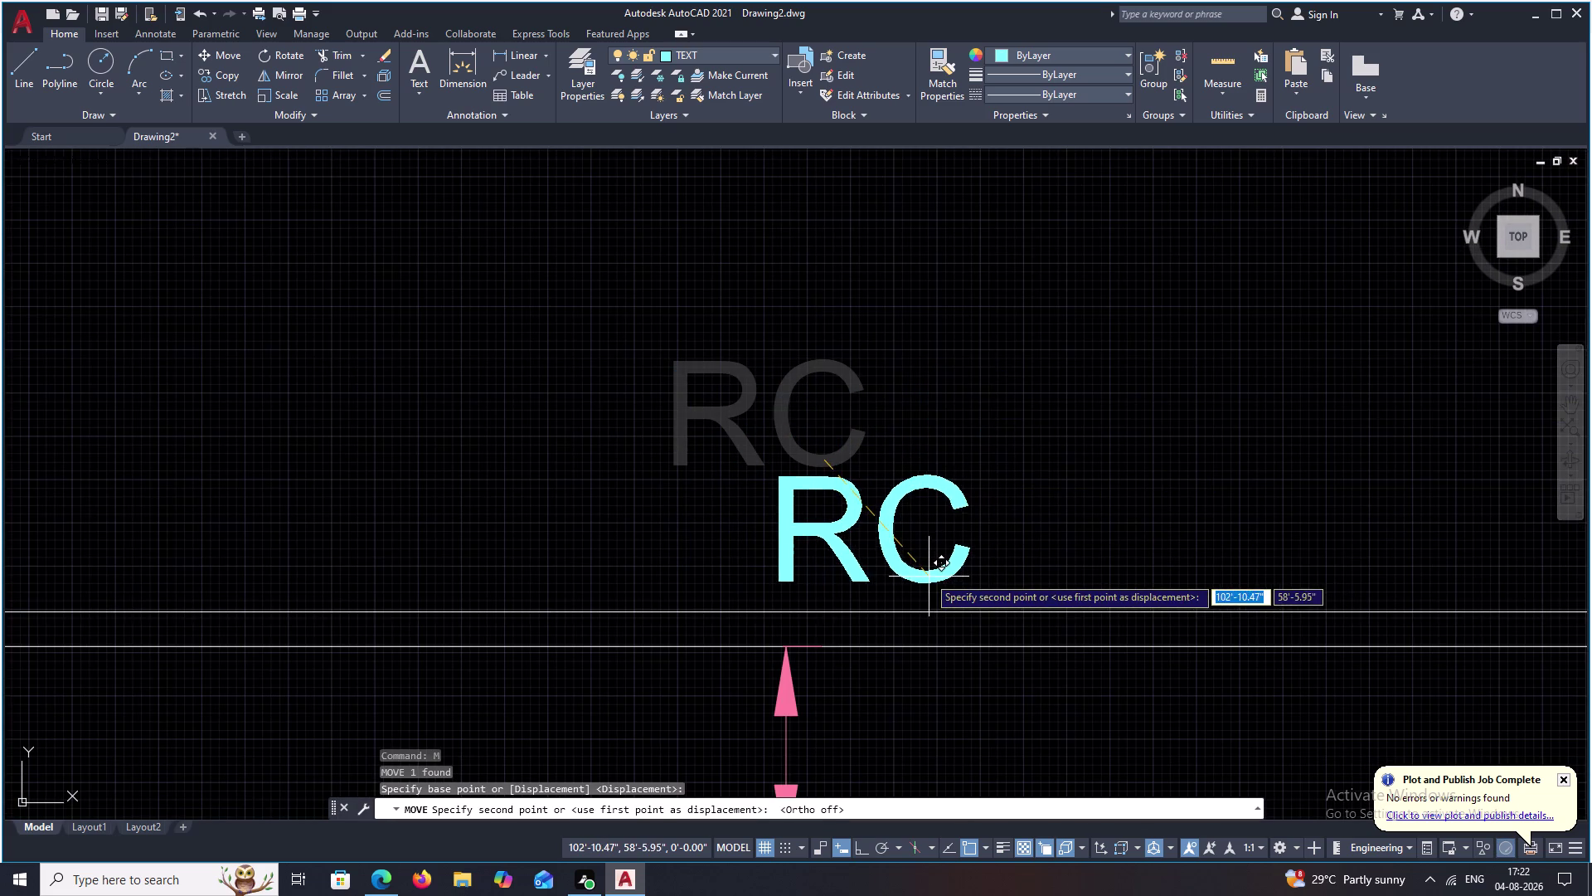
click(886, 539)
scroll(down, 3)
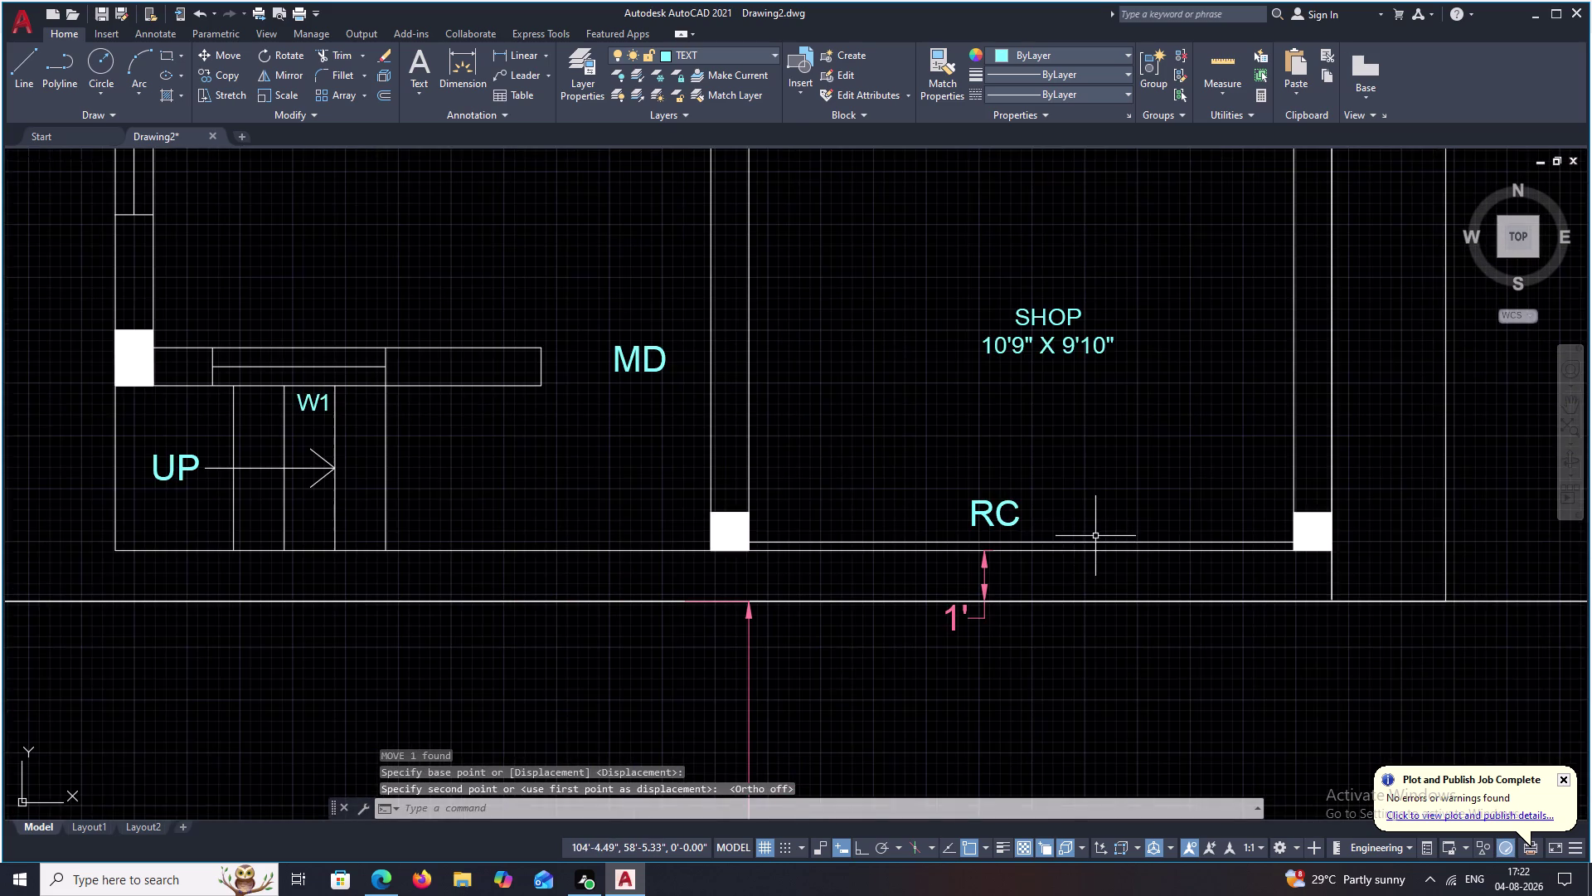
middle_drag(1095, 536, 1120, 409)
key(Escape)
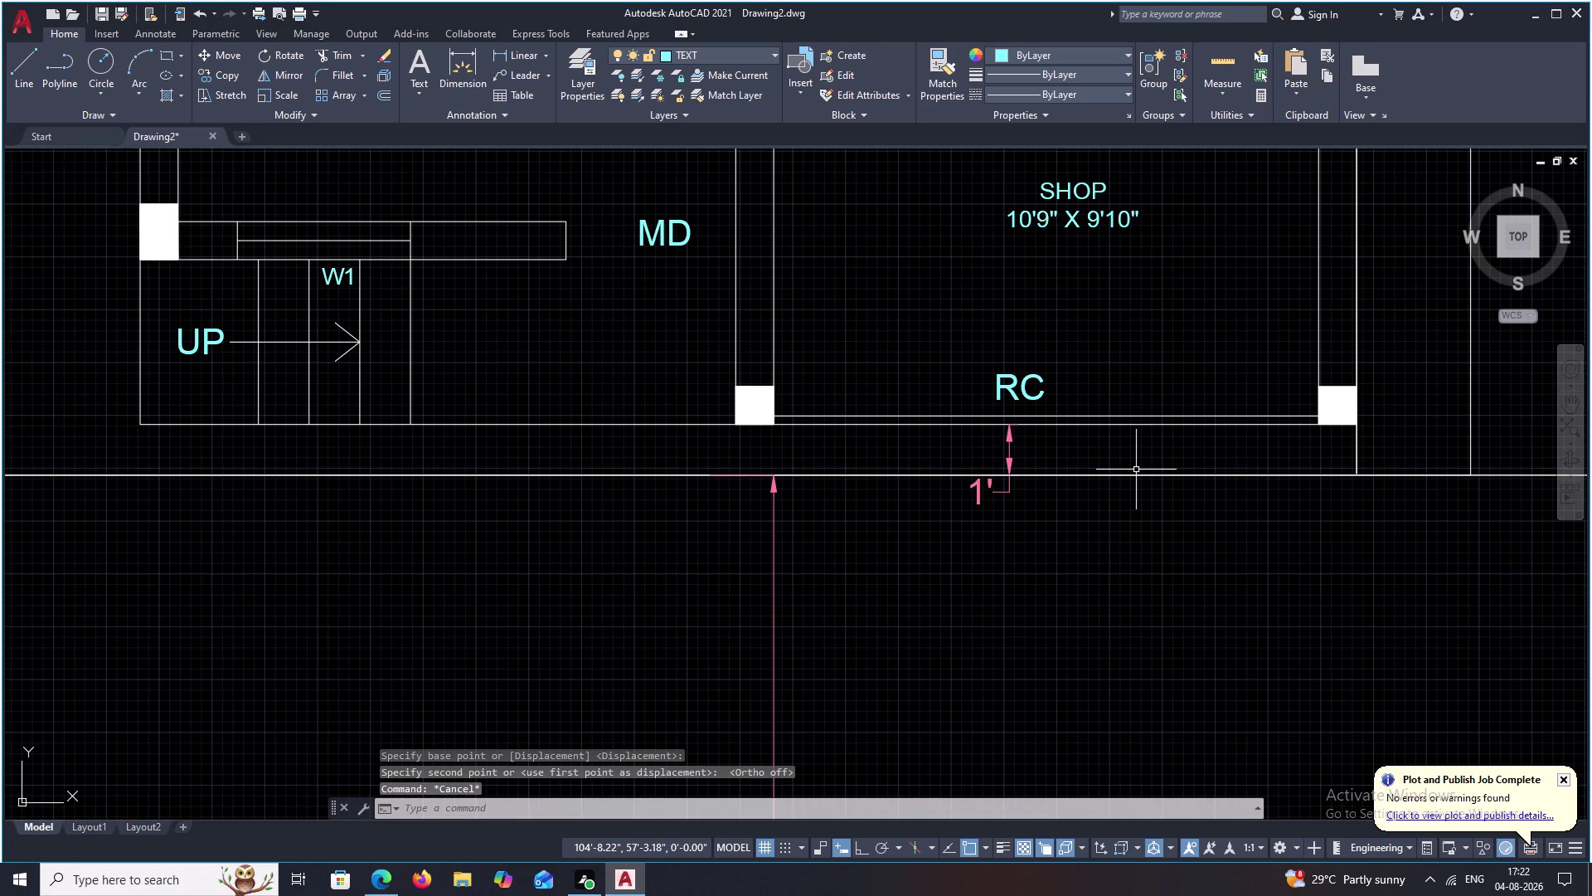
middle_drag(1184, 425, 1119, 323)
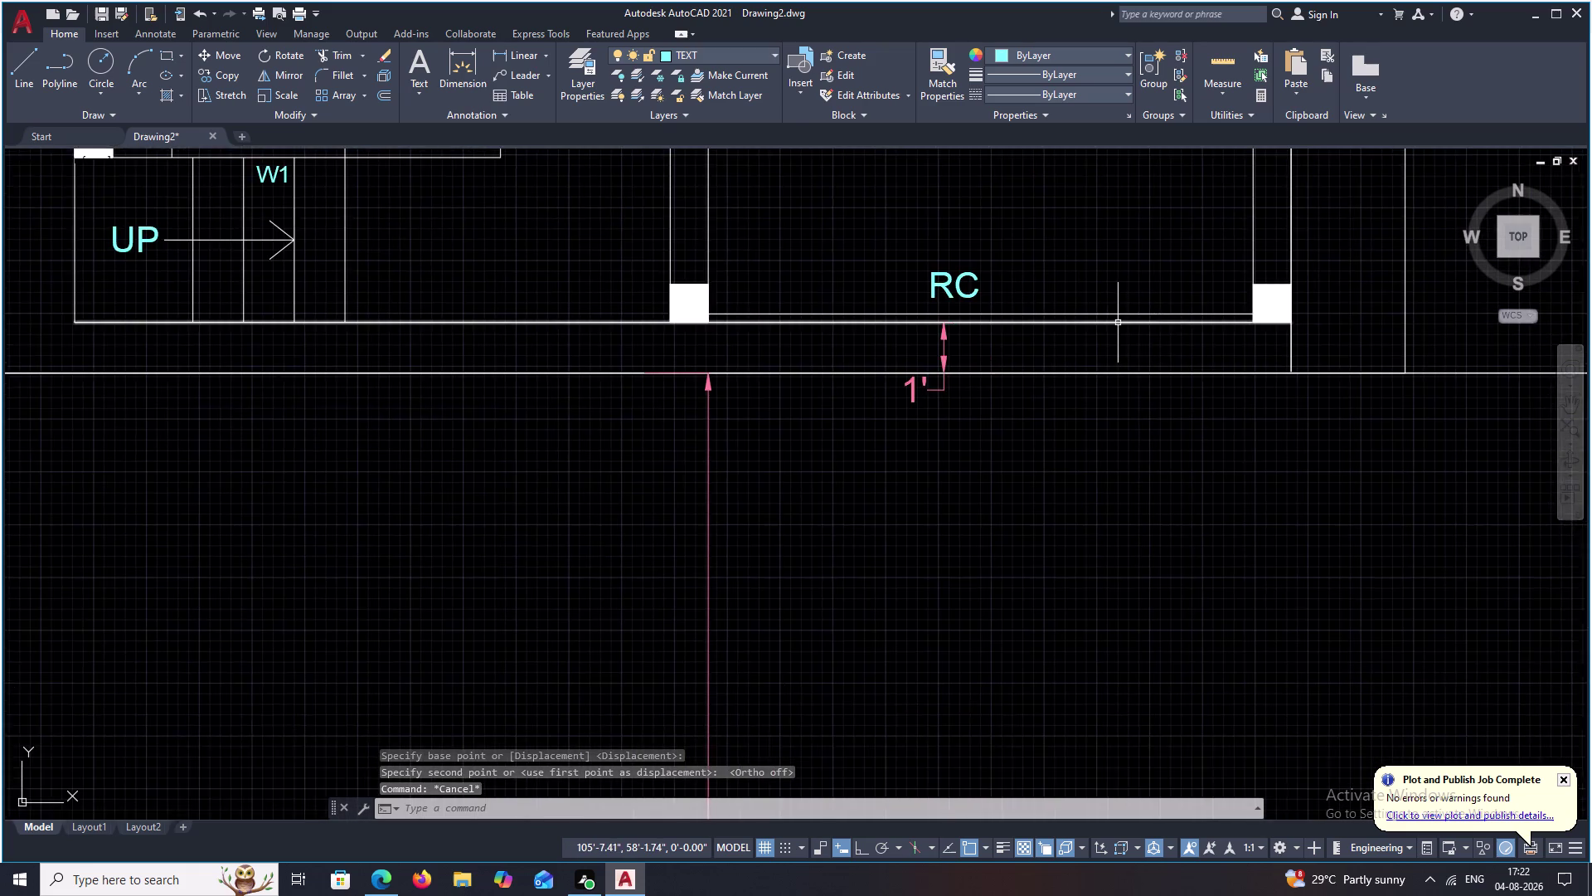
scroll(up, 3)
Offset the first two horizontal lines below the RC room by 0.1.
key(o)
key(space)
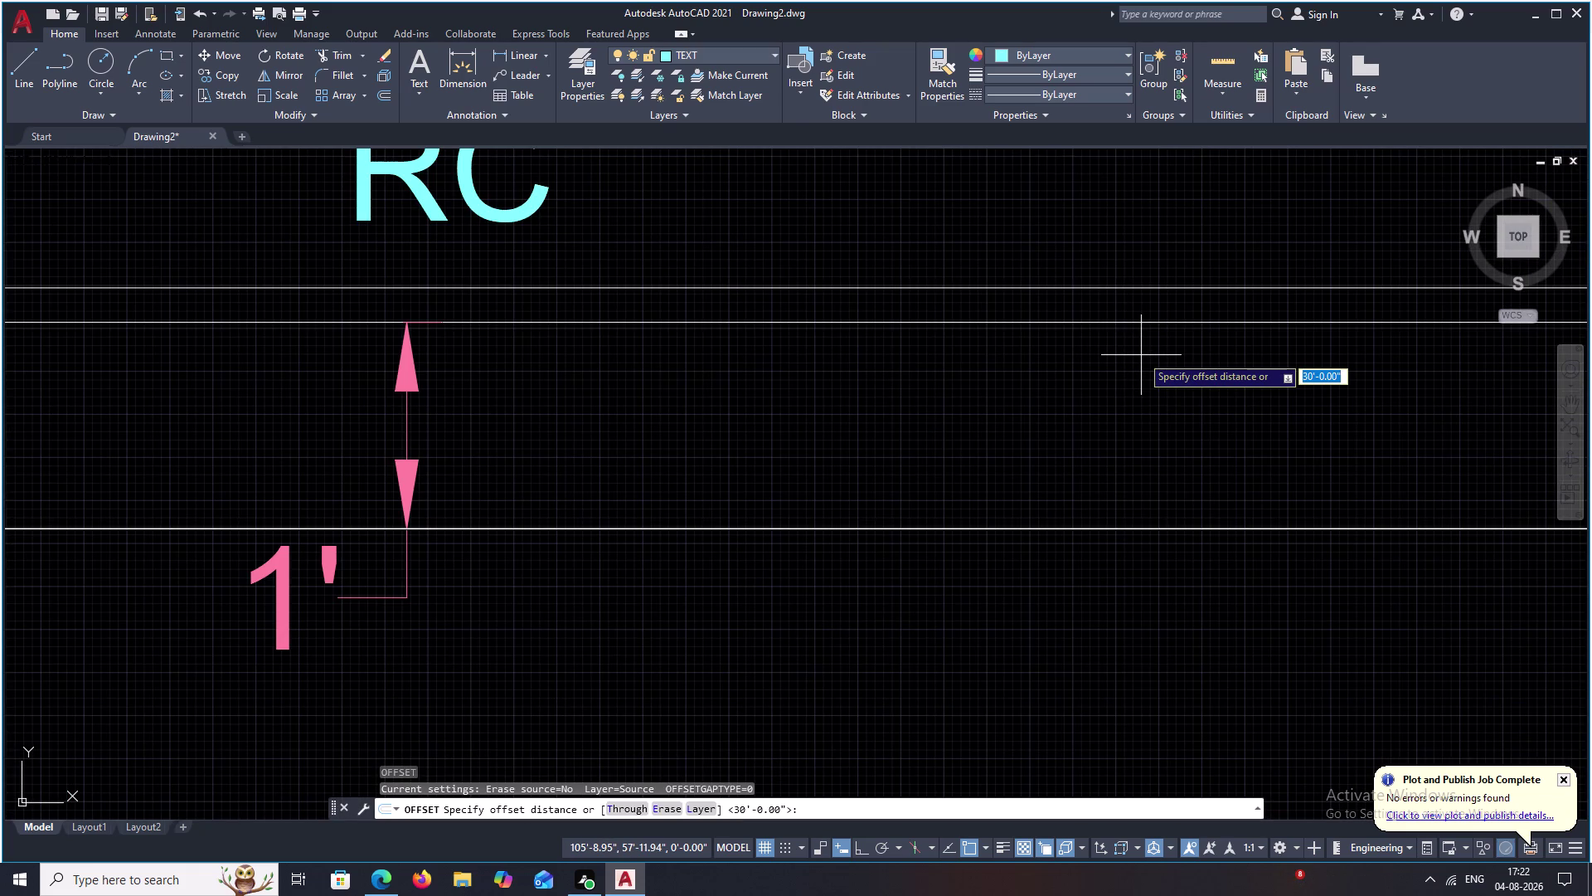
text(.1)
key(space)
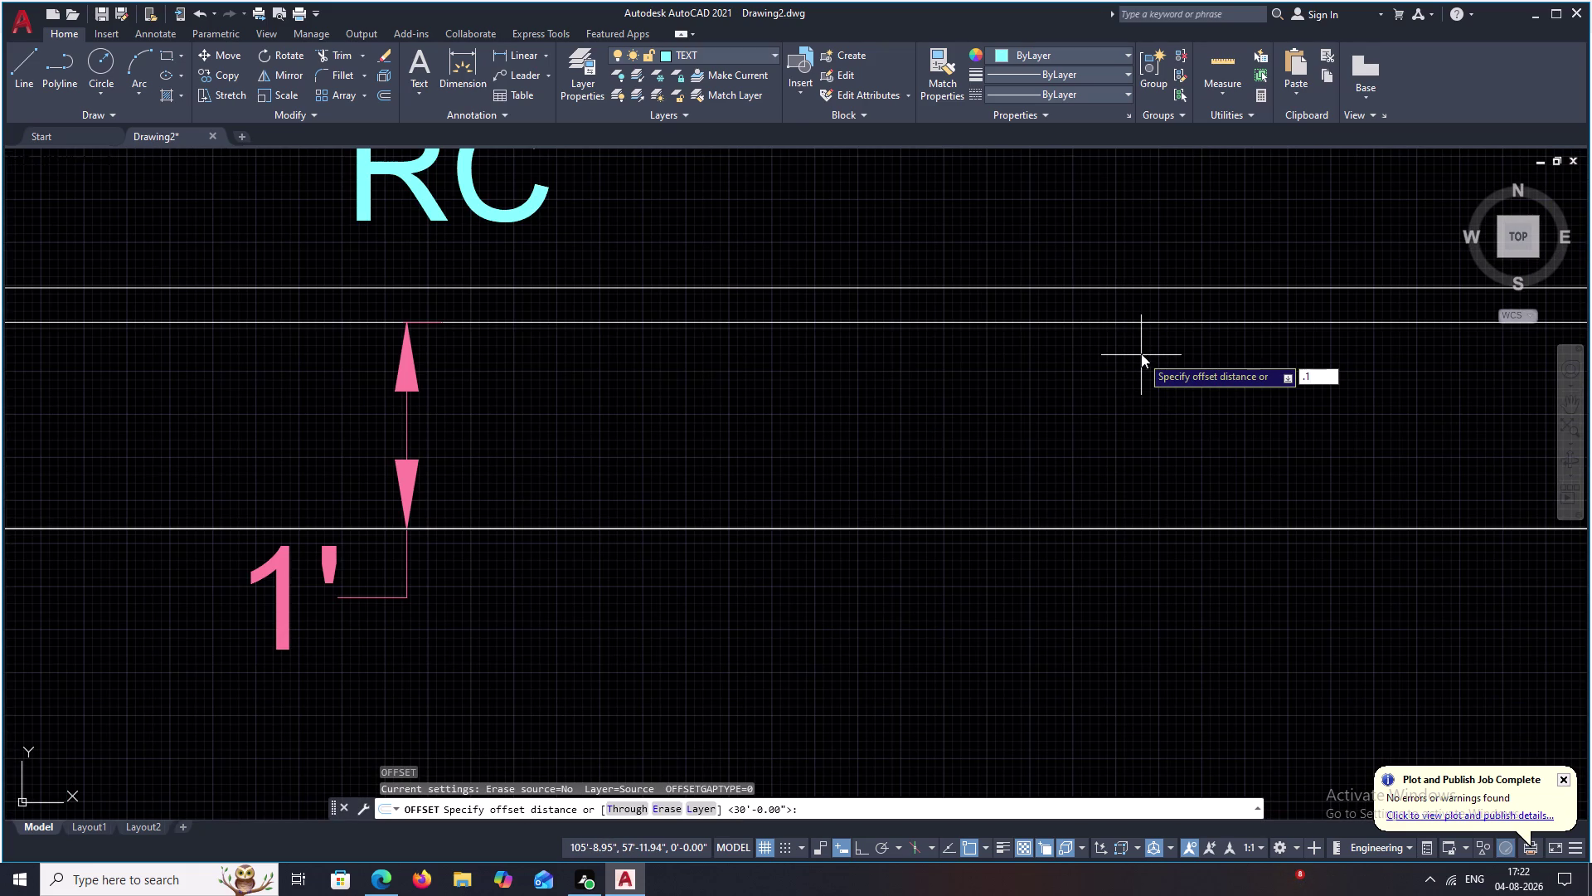
click(1138, 320)
click(1137, 304)
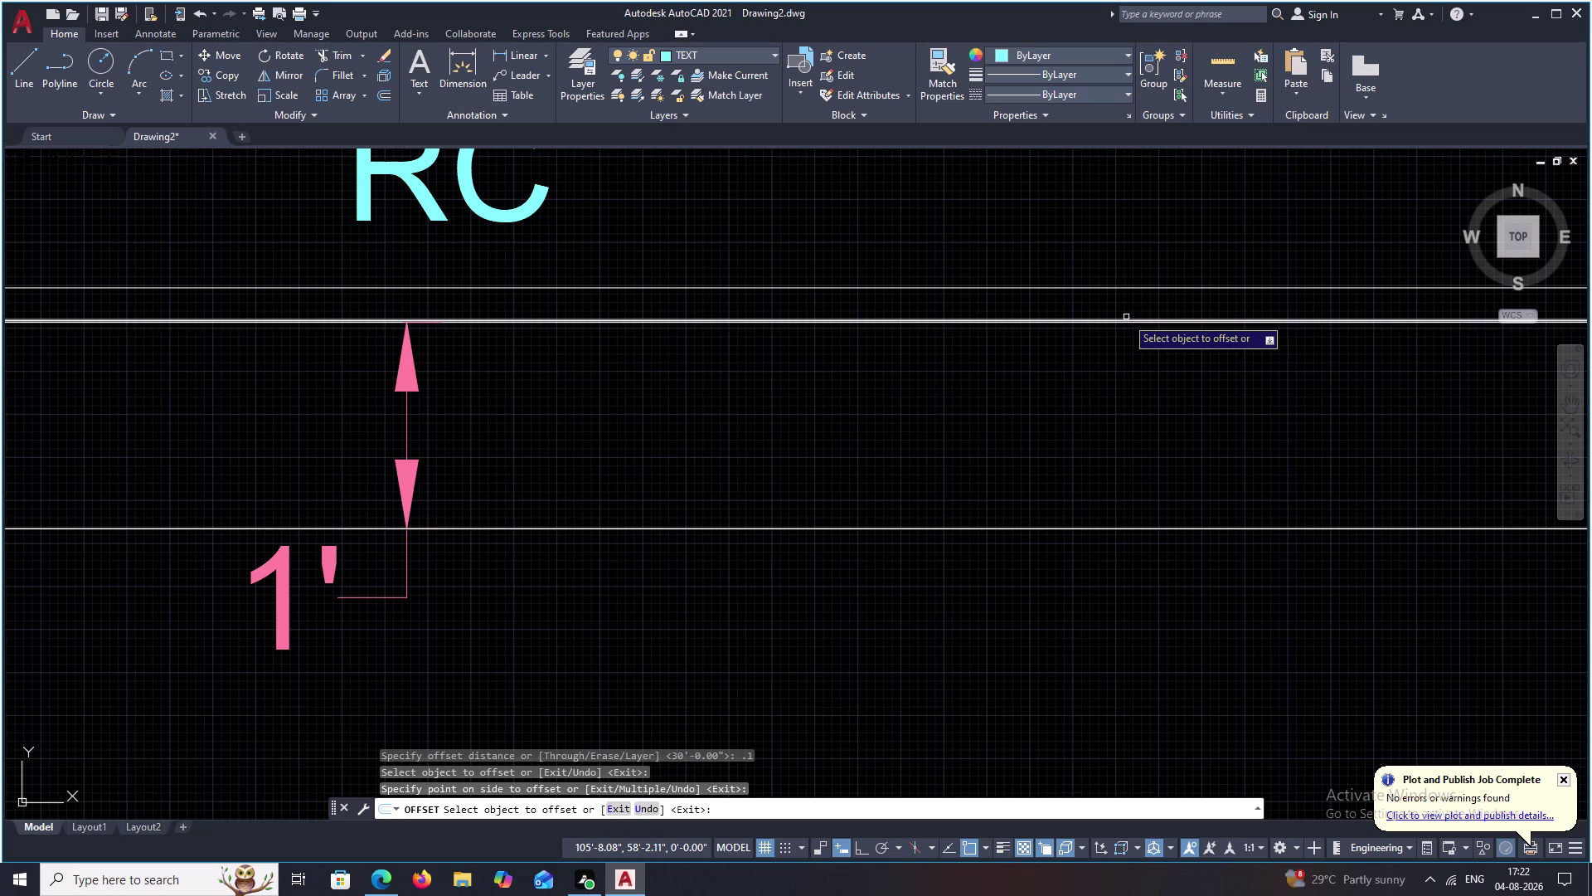
scroll(up, 3)
click(1127, 321)
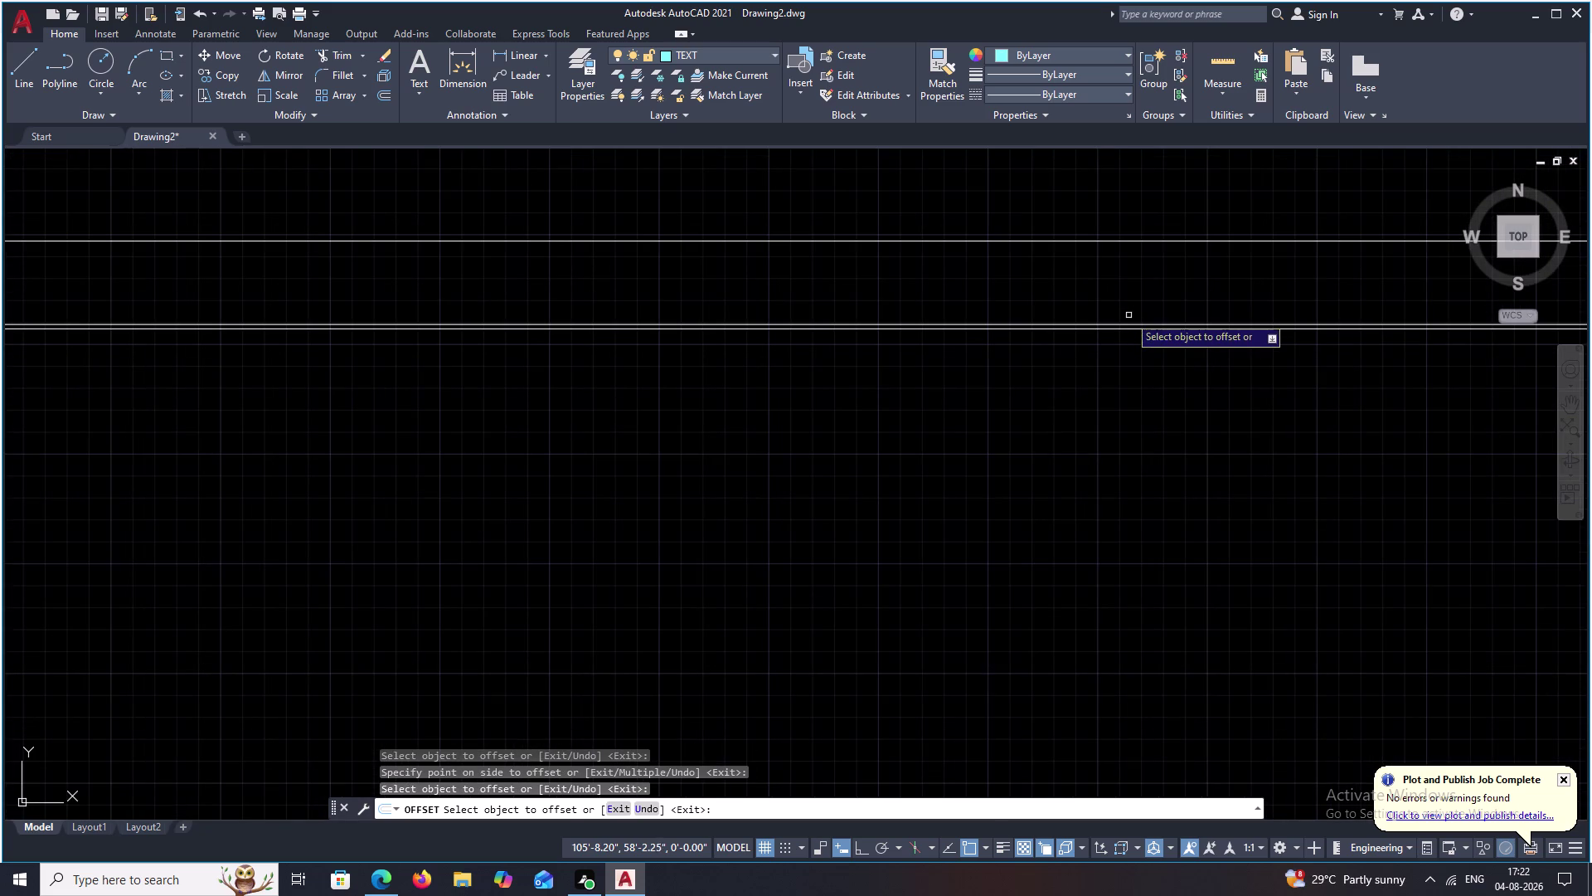
scroll(up, 3)
click(1125, 323)
Offset five more horizontal lines by 0.1 and end the offset command.
click(1130, 257)
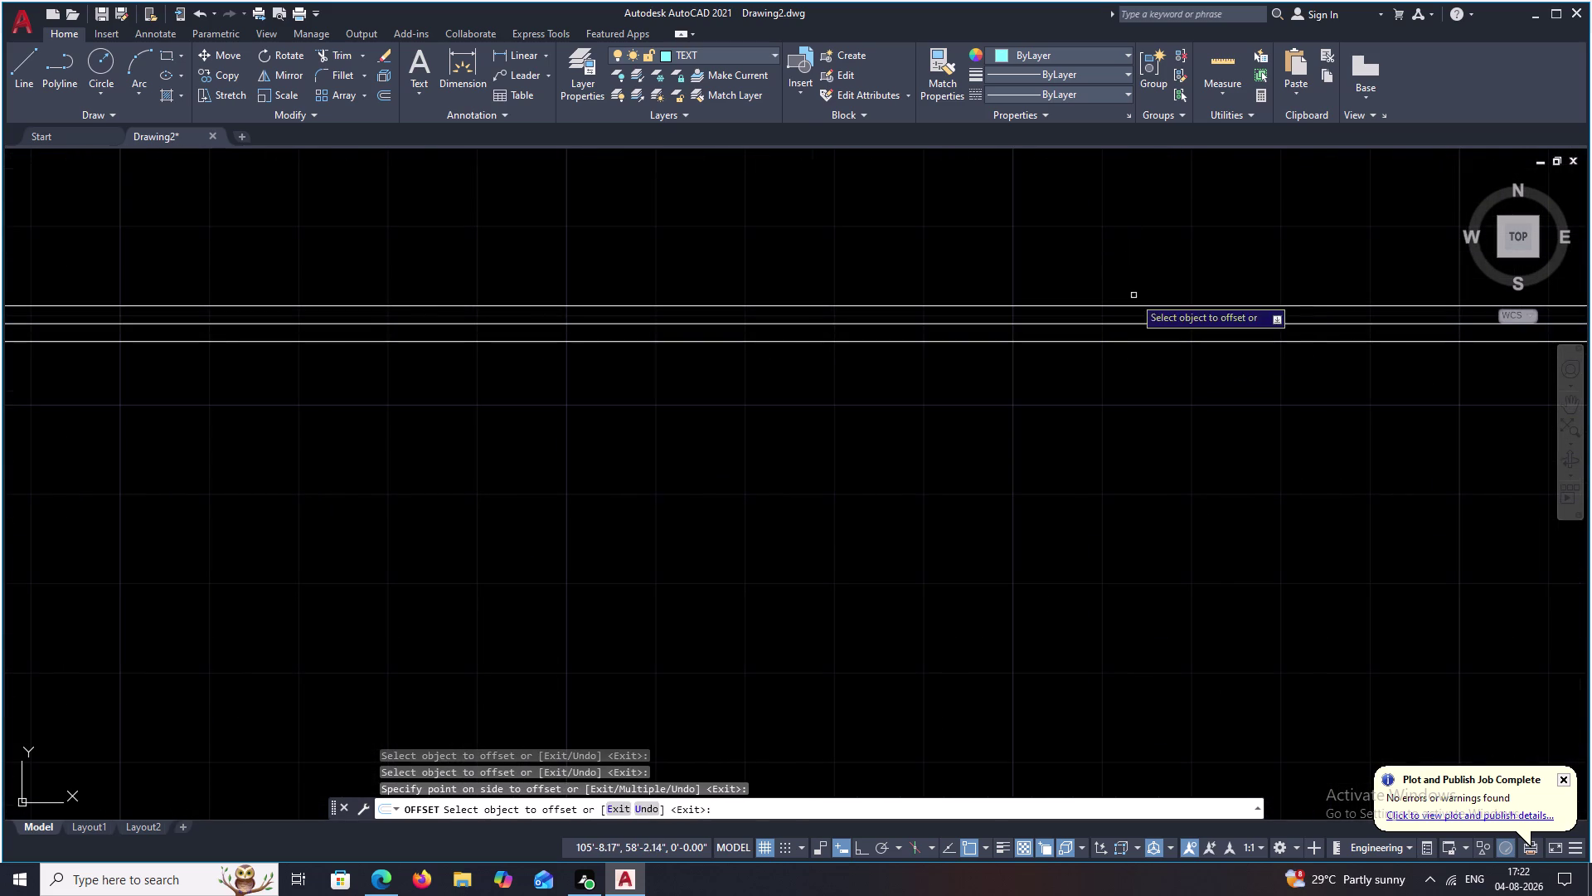
click(1134, 304)
click(1134, 244)
click(1133, 284)
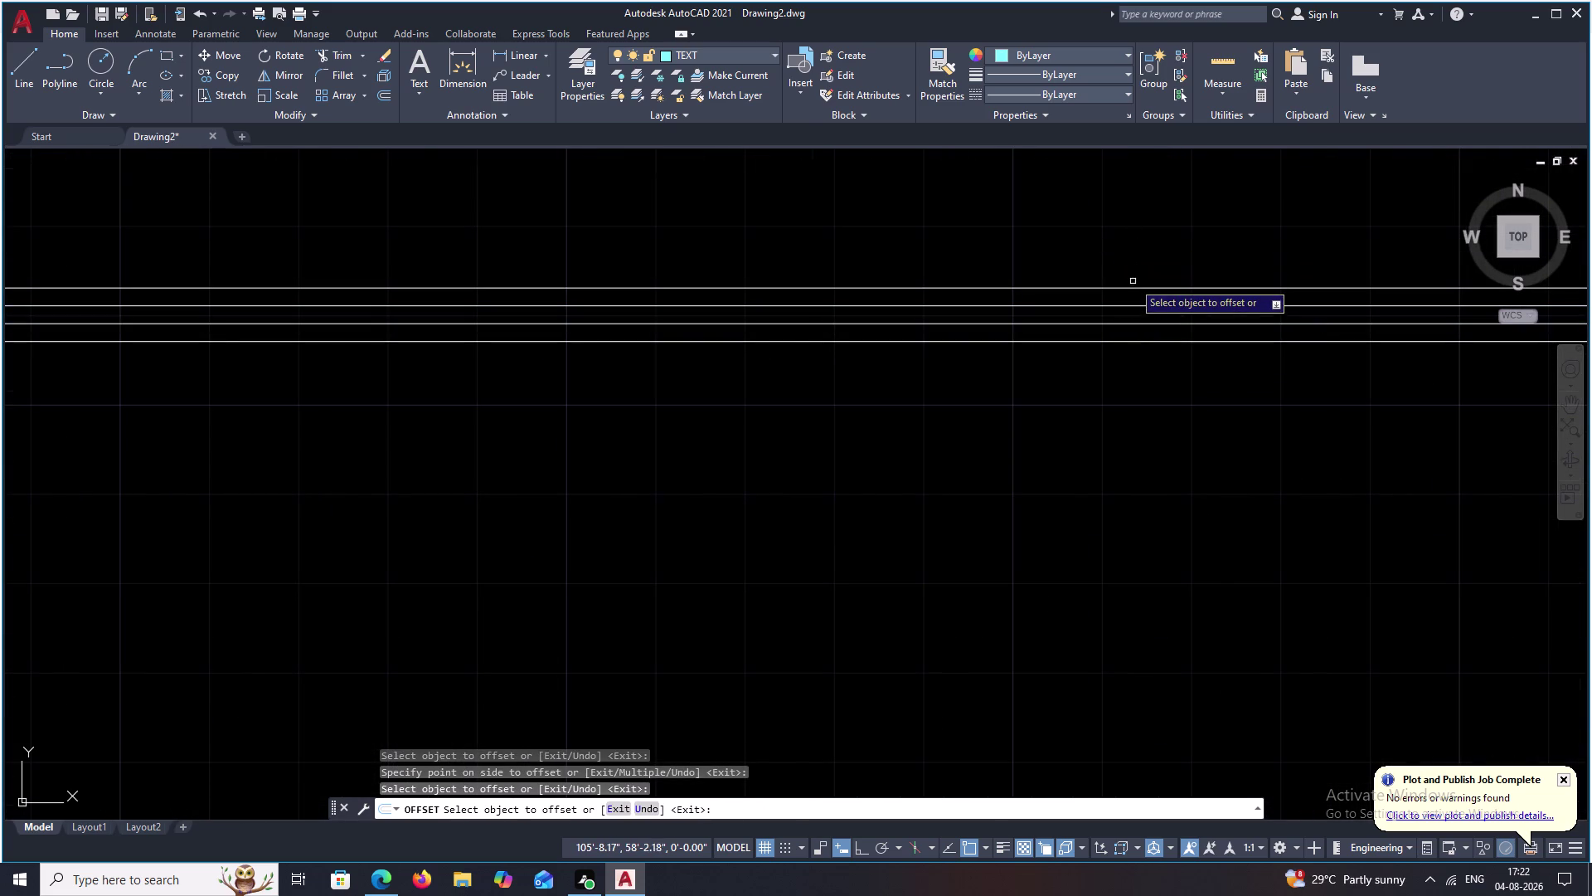
click(1133, 290)
click(1133, 285)
click(1130, 234)
click(1133, 267)
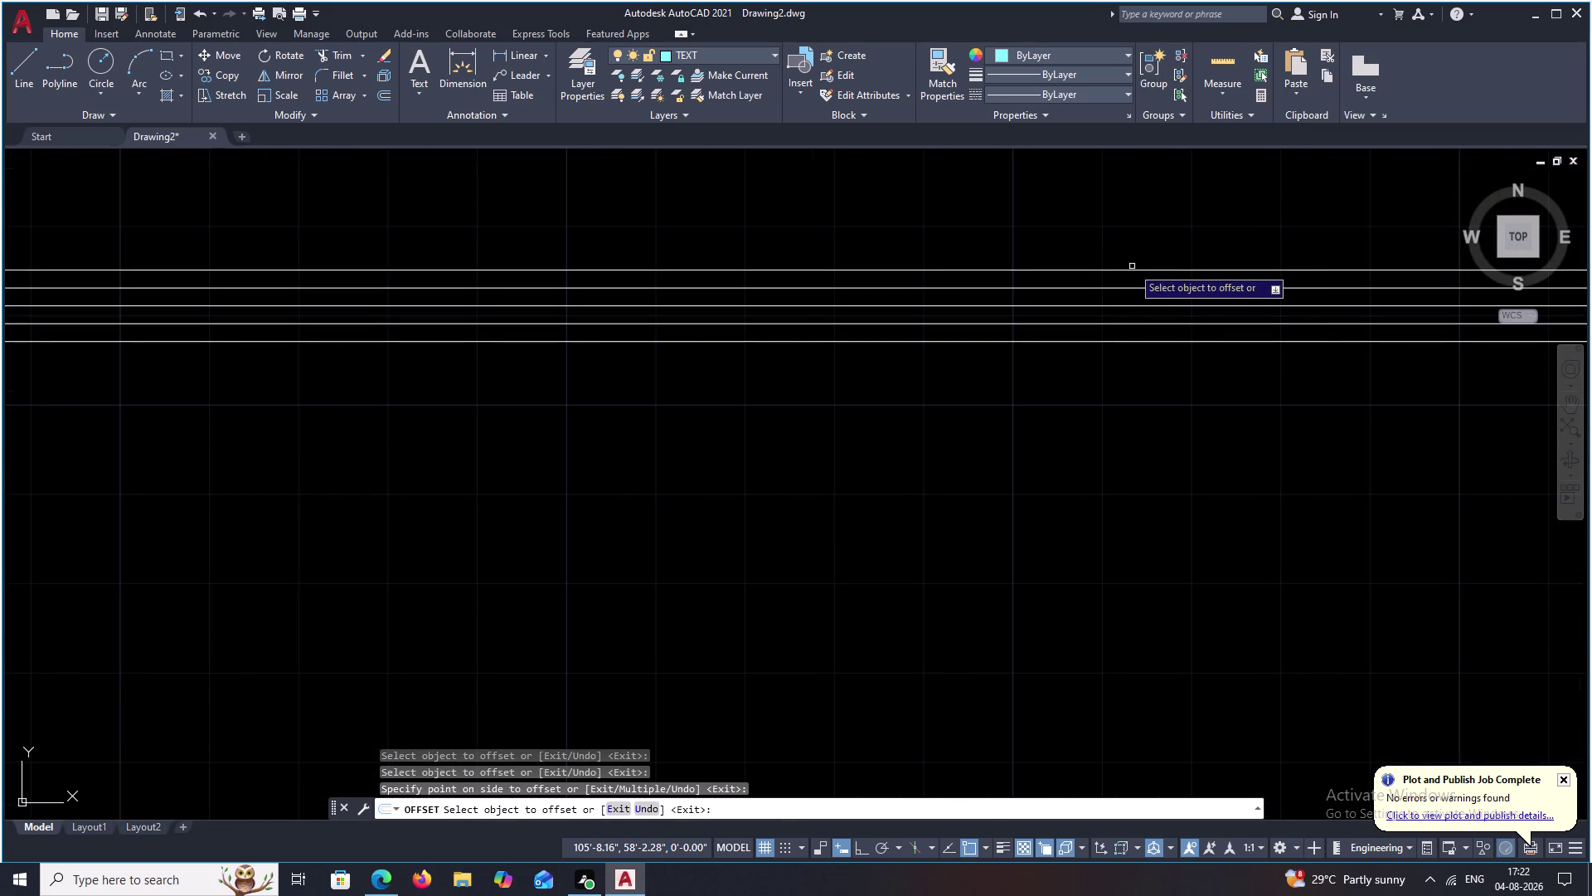
click(1133, 268)
click(1135, 222)
scroll(down, 3)
key(Escape)
scroll(down, 3)
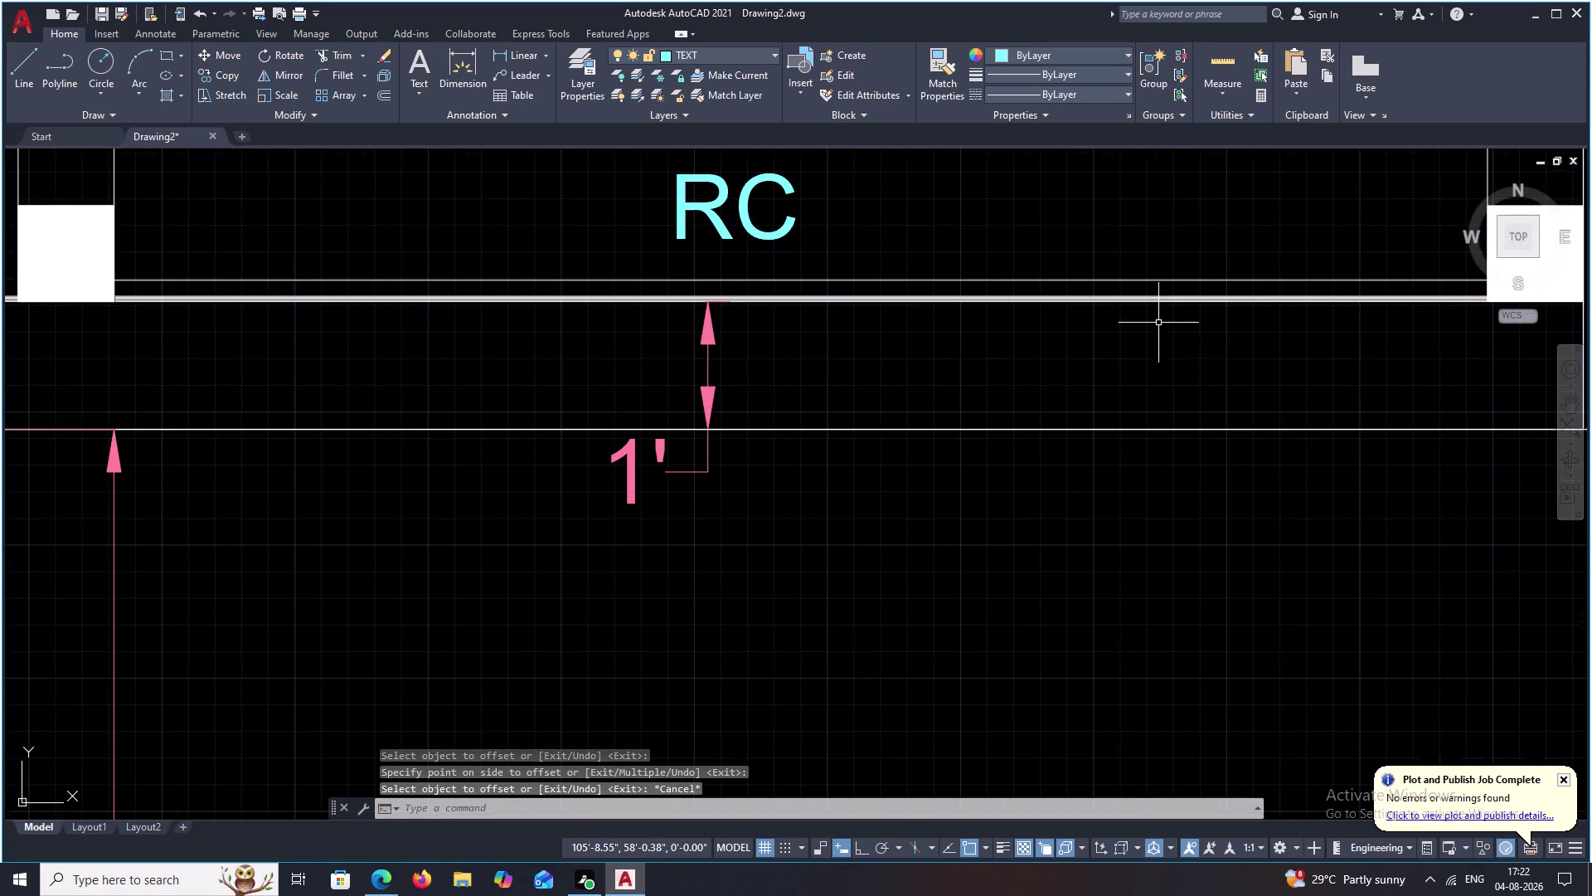
Fence-trim line pieces near the RC room.
middle_drag(1158, 331, 1224, 384)
key(Escape)
middle_drag(701, 360, 1260, 376)
middle_drag(720, 382, 1005, 374)
scroll(up, 3)
text(TR)
key(space)
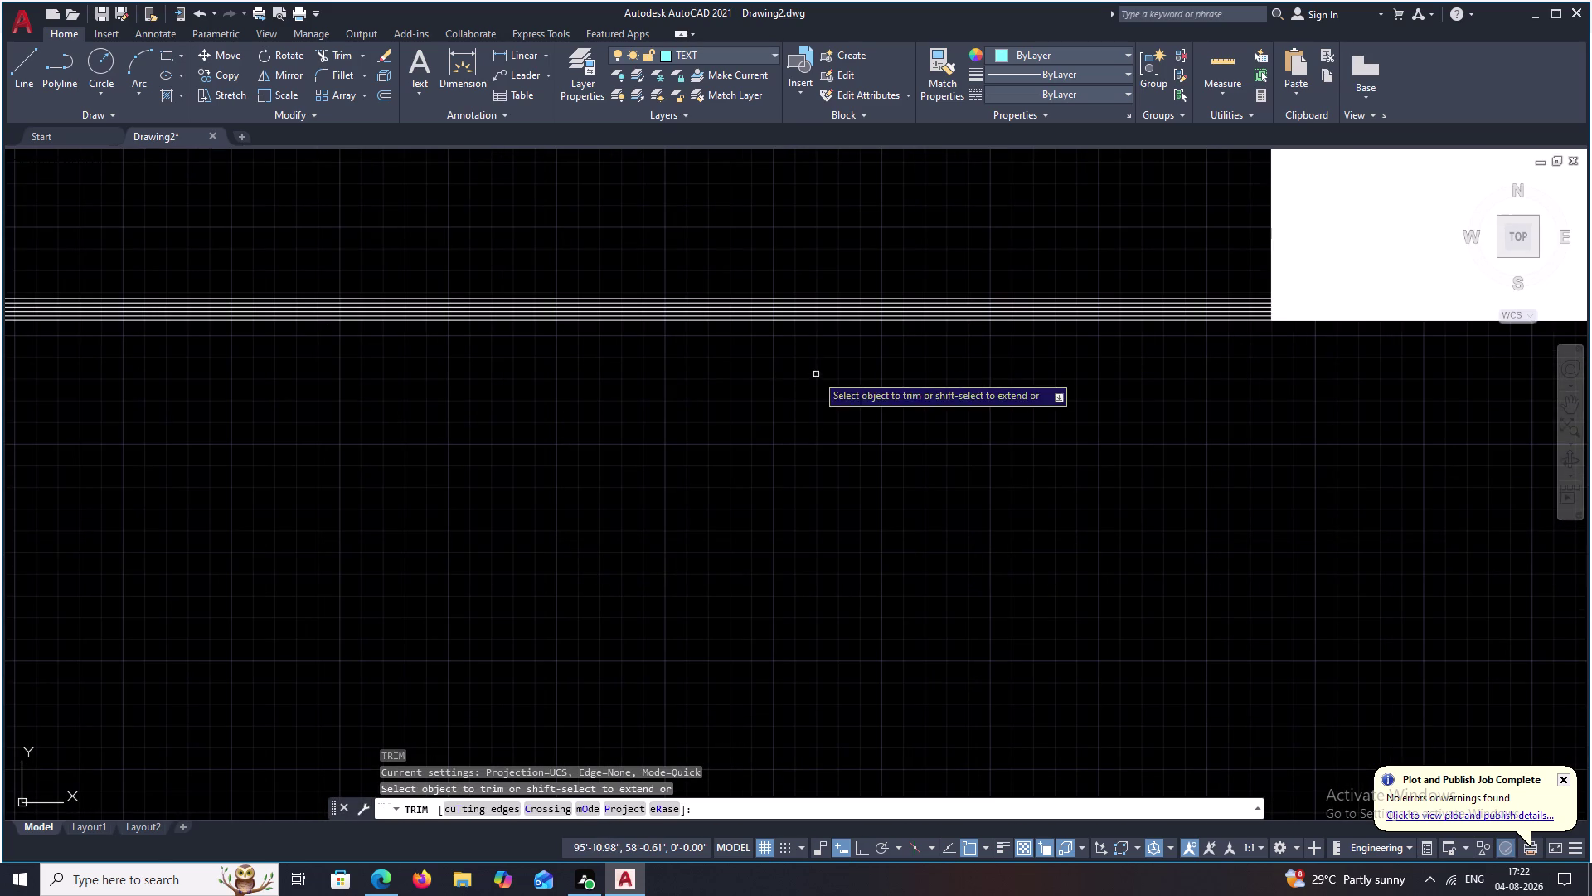
scroll(up, 3)
drag(934, 263, 892, 342)
scroll(down, 3)
scroll(down, 3)
Inspect the trimmed lines, then undo the trim.
middle_drag(1008, 397, 1298, 398)
scroll(down, 3)
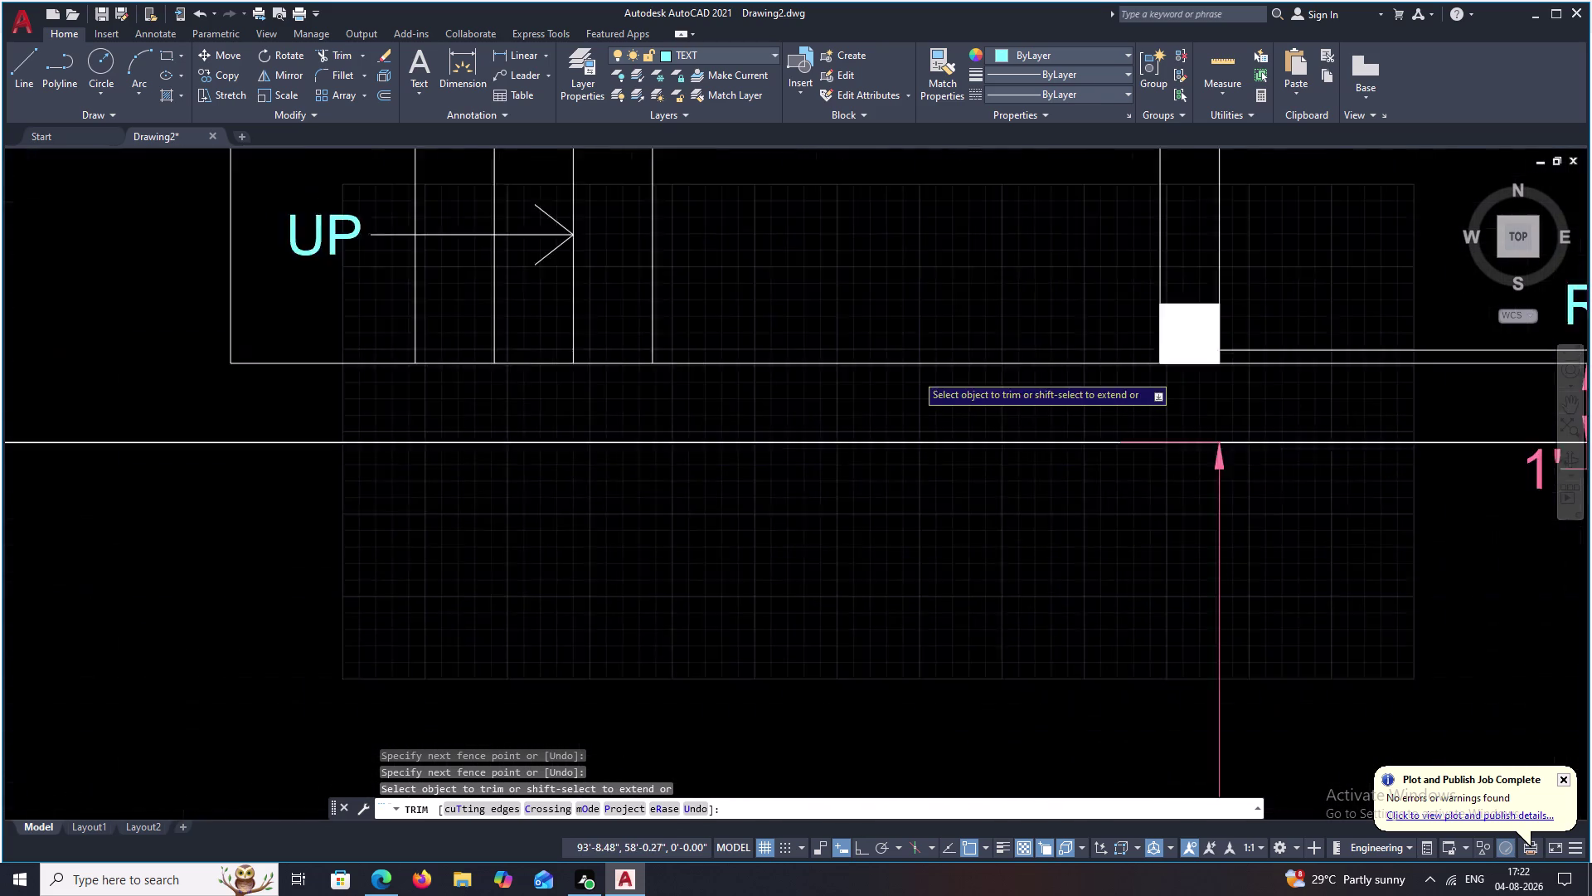
scroll(down, 3)
middle_drag(1007, 387, 585, 376)
scroll(down, 3)
scroll(up, 3)
scroll(up, 3)
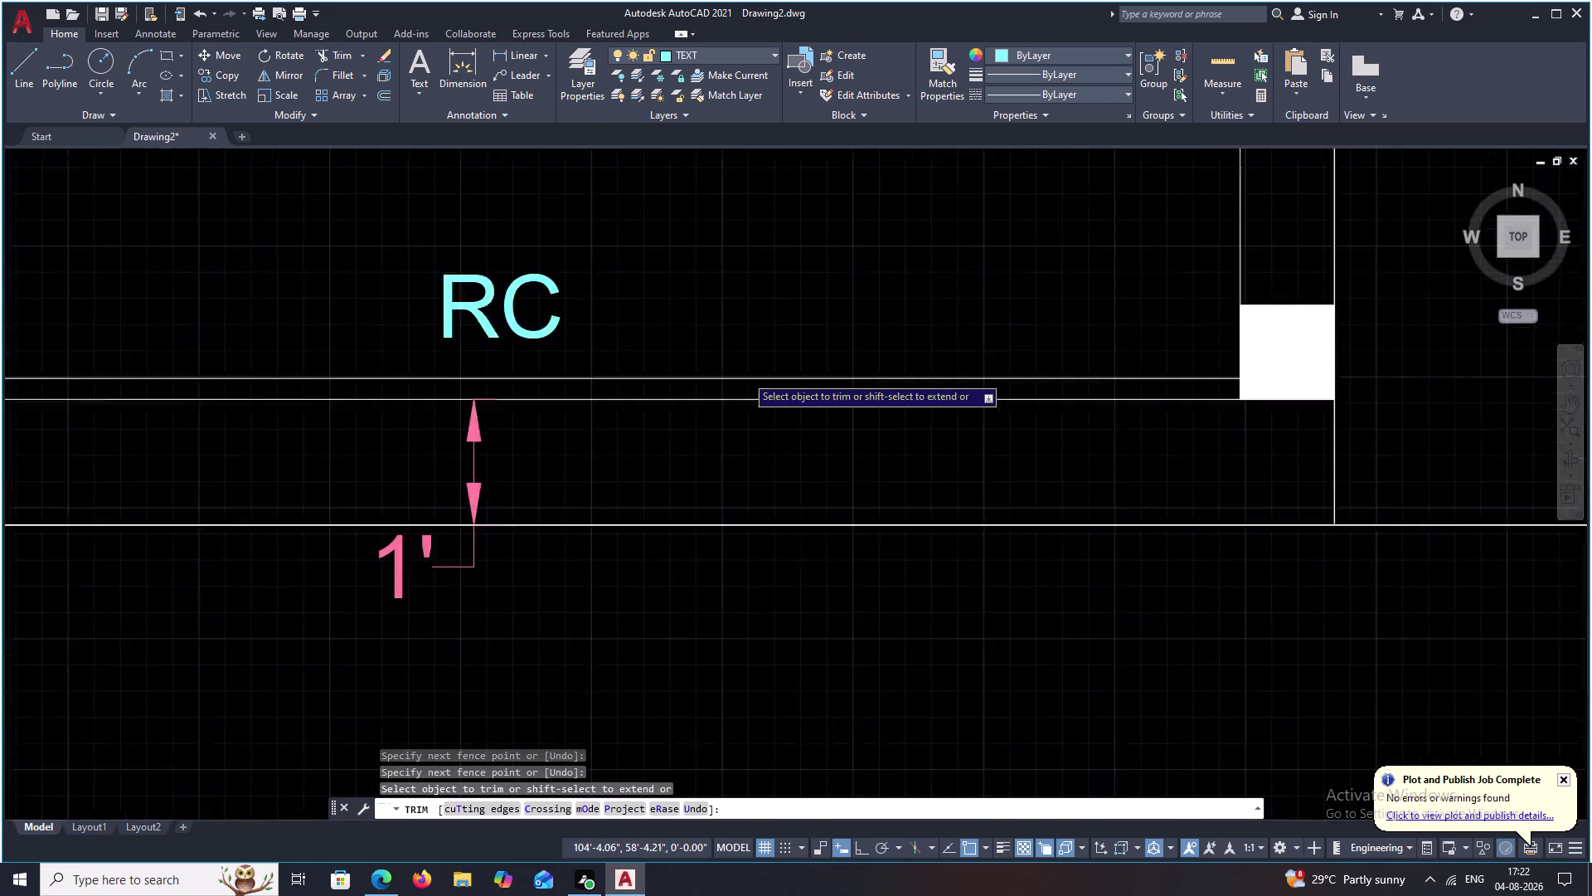
middle_drag(746, 381, 909, 192)
scroll(down, 3)
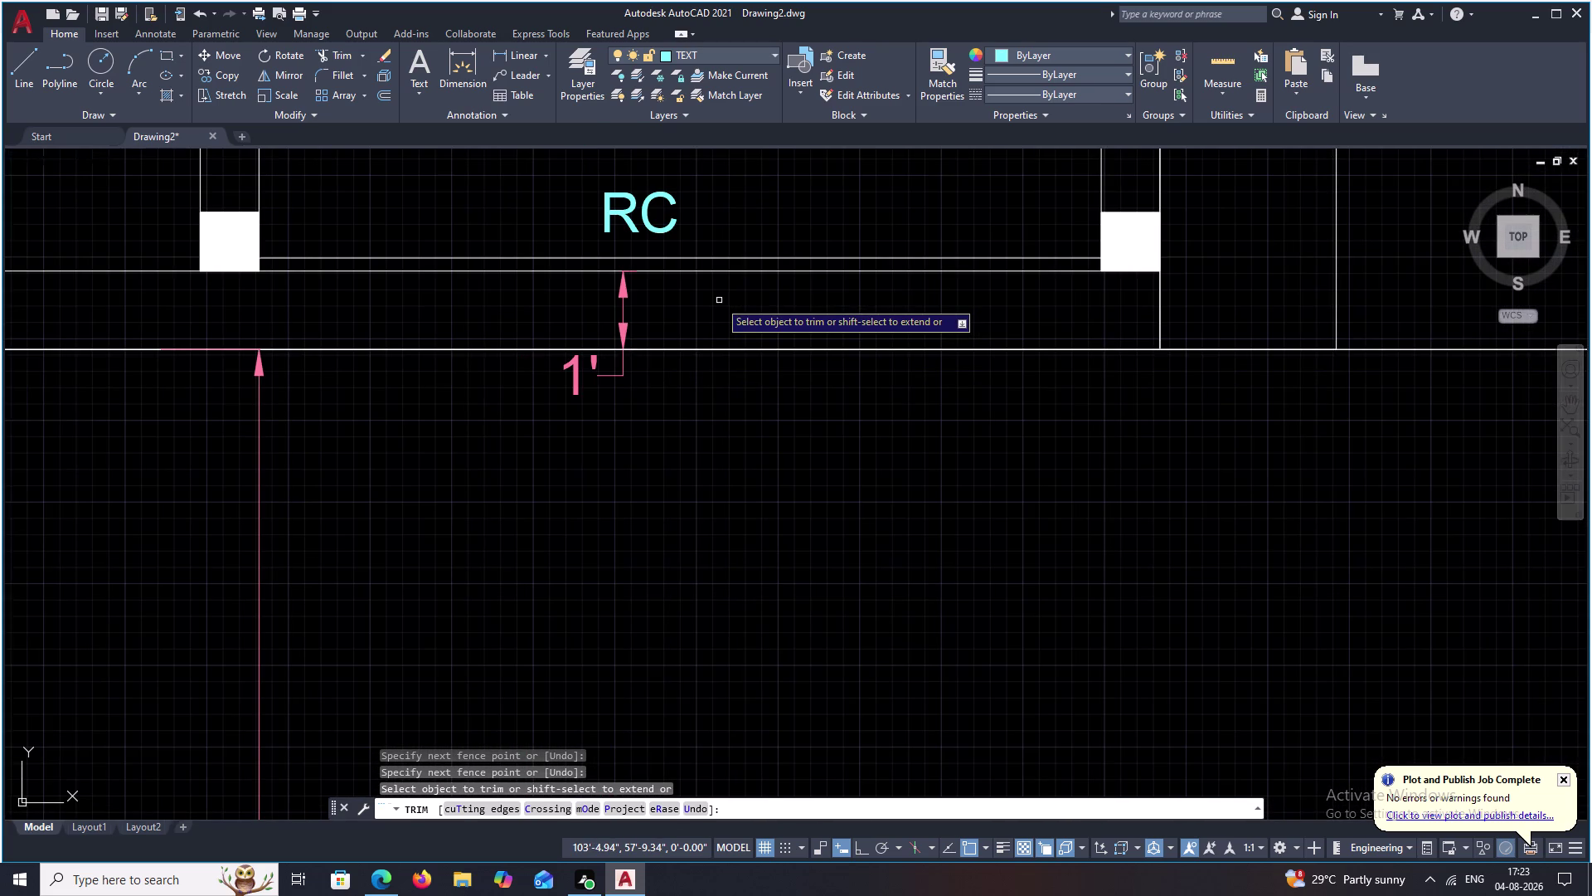
key(ctrl+z)
scroll(down, 3)
middle_drag(849, 327, 774, 346)
scroll(up, 3)
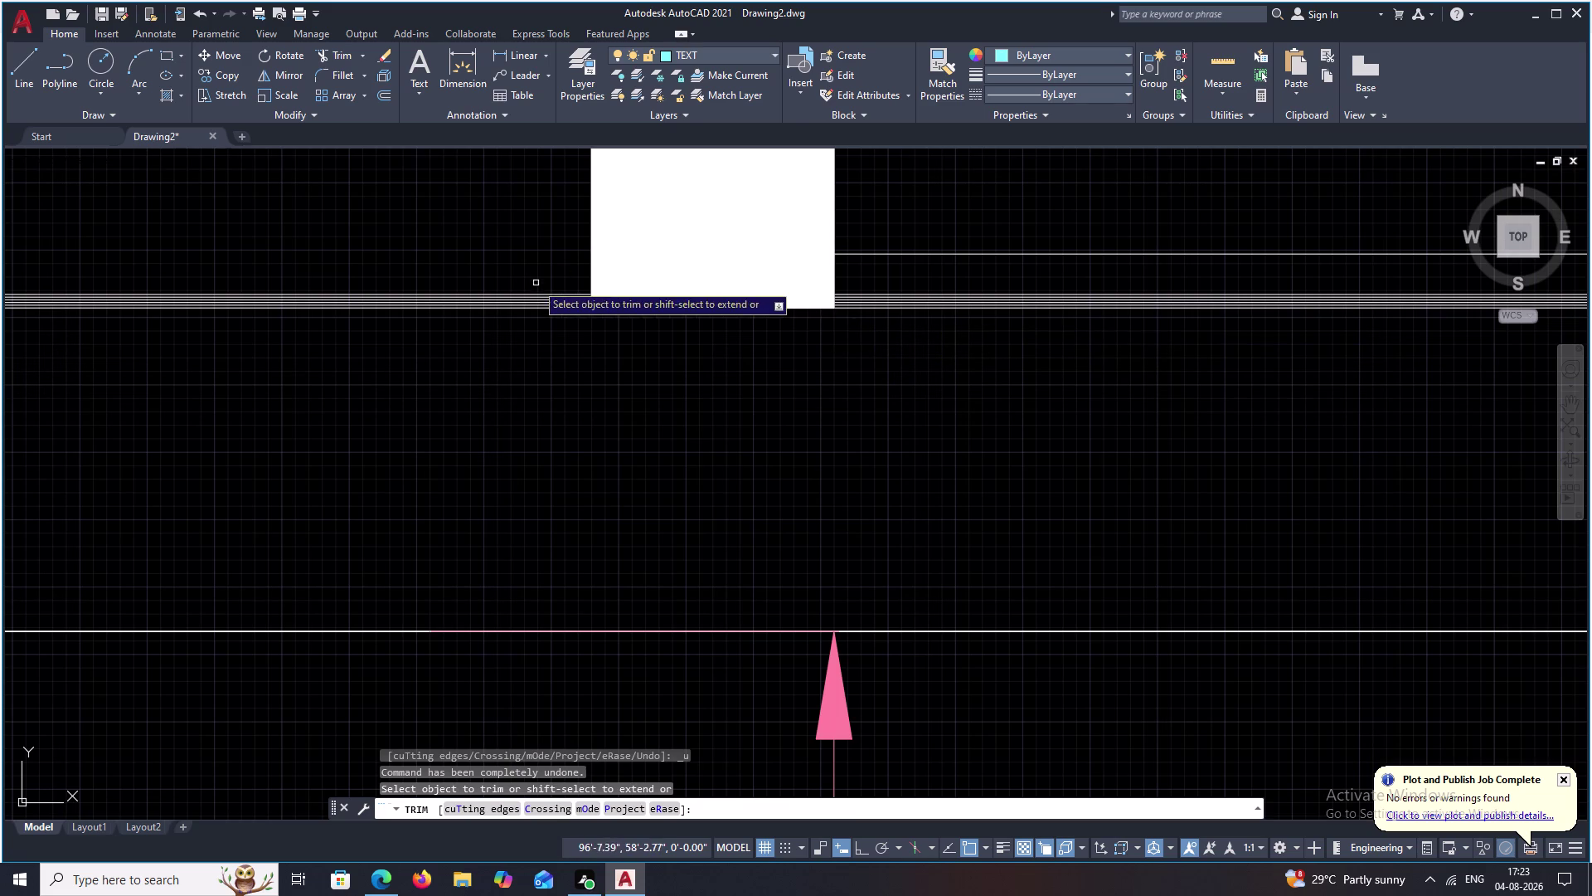
Draw a vertical line straight up from the road corner.
key(Escape)
text(L)
key(space)
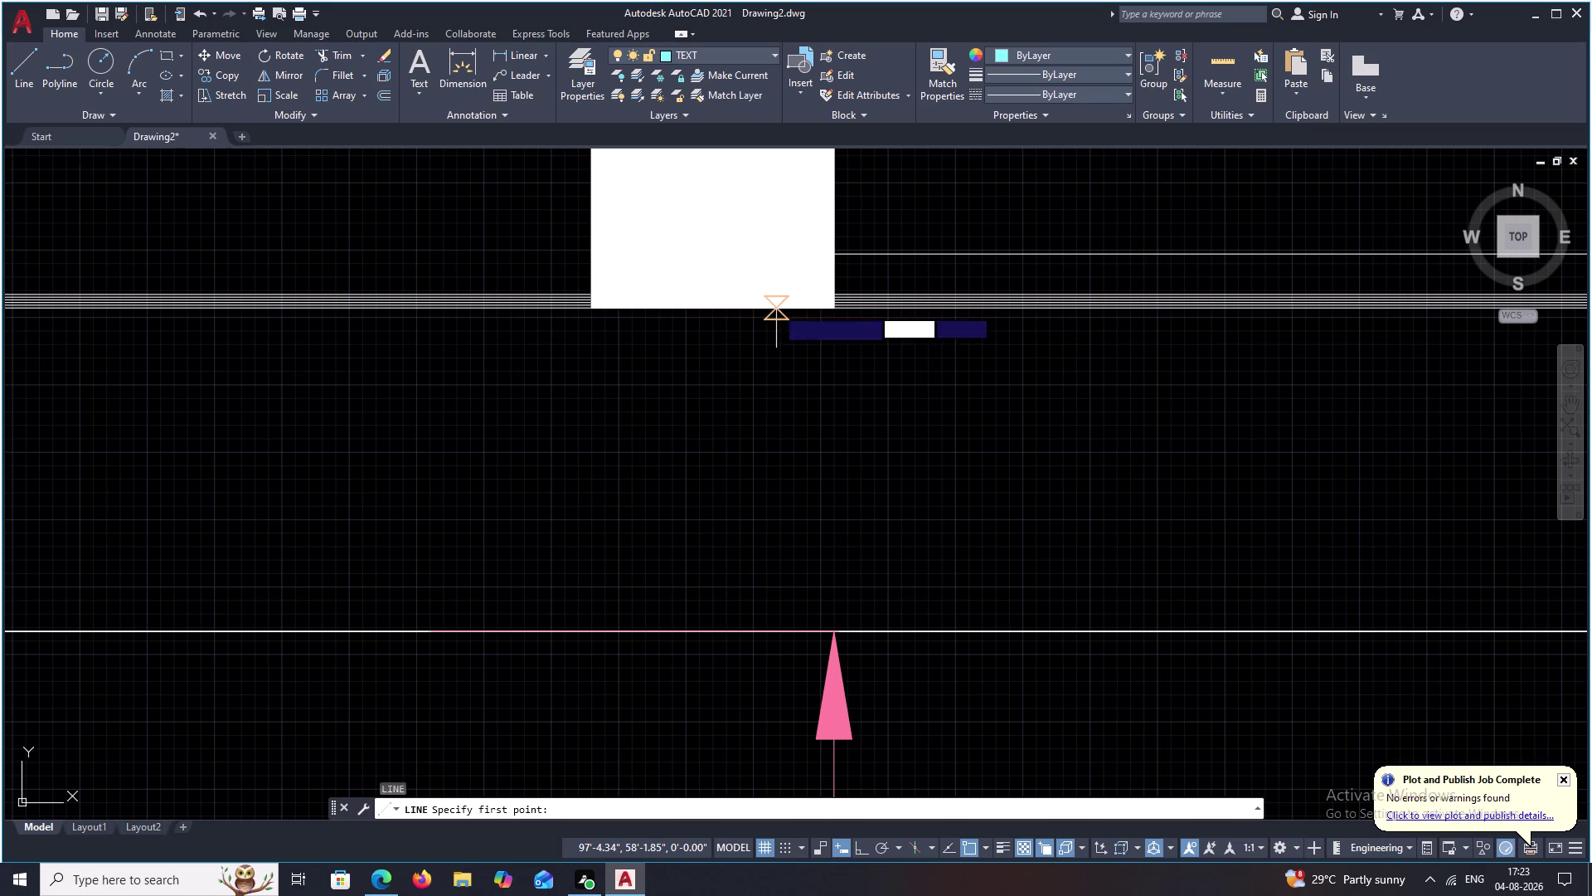
scroll(up, 3)
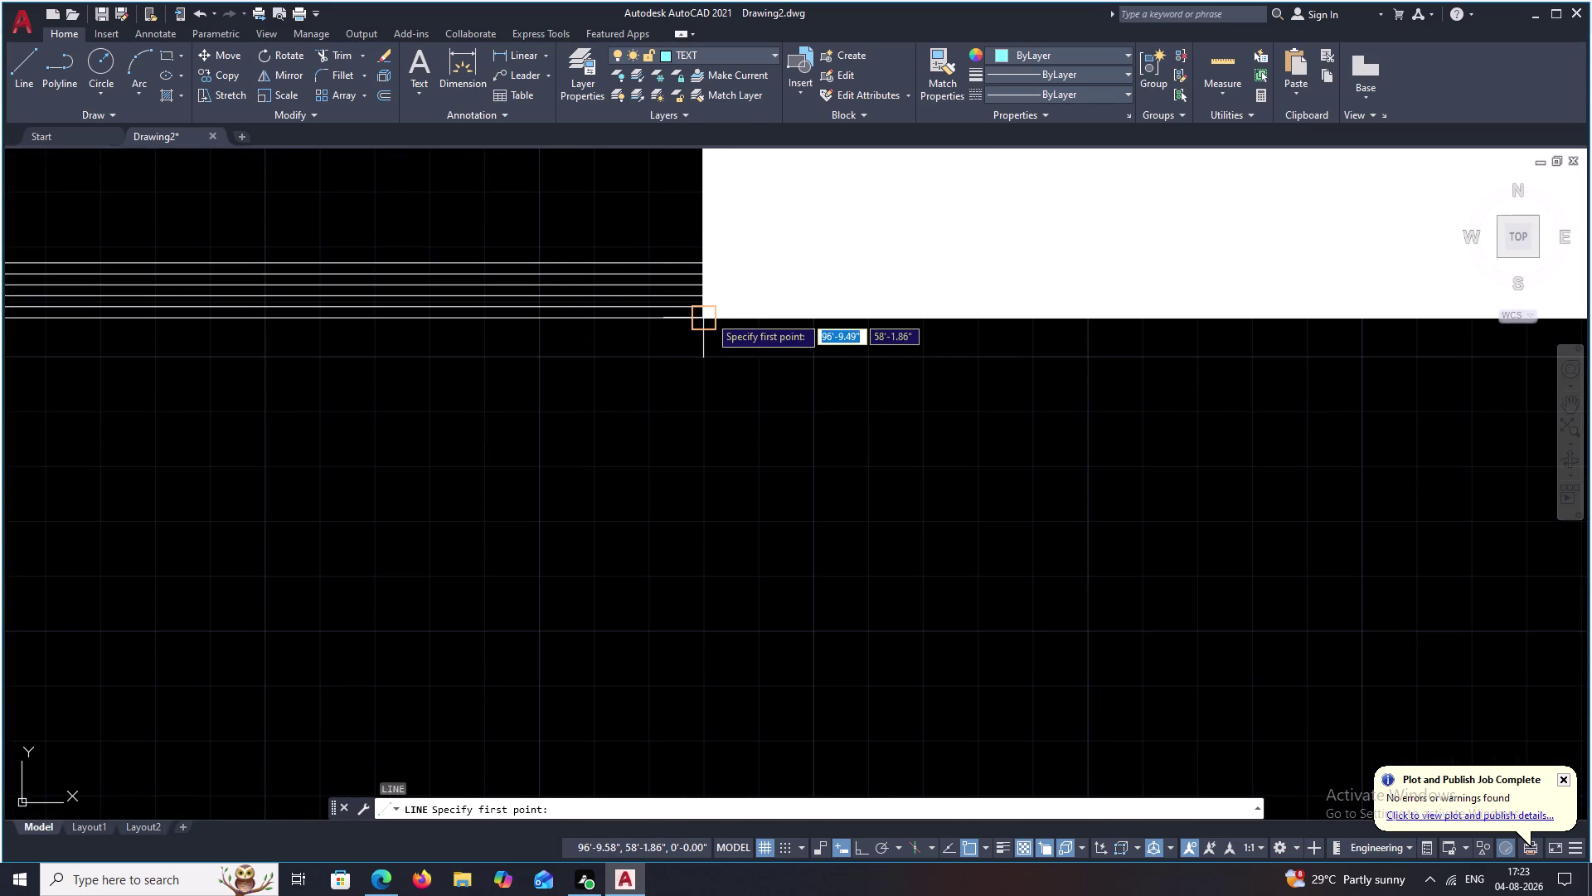
click(706, 313)
click(701, 253)
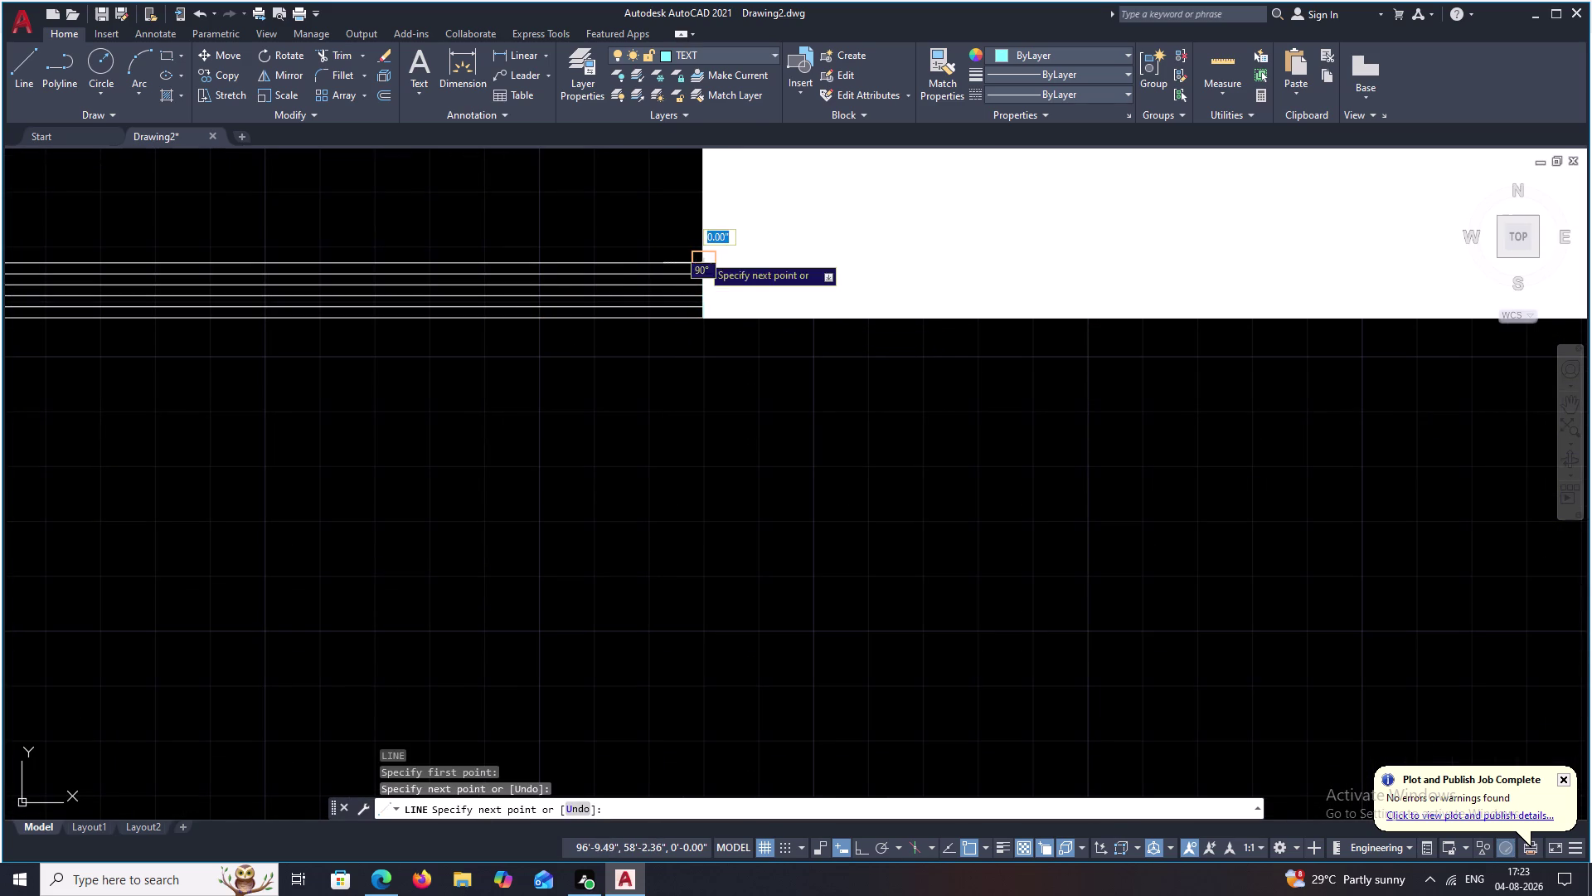
key(Escape)
Trim away the extra segments along the road edge.
text(TR)
key(space)
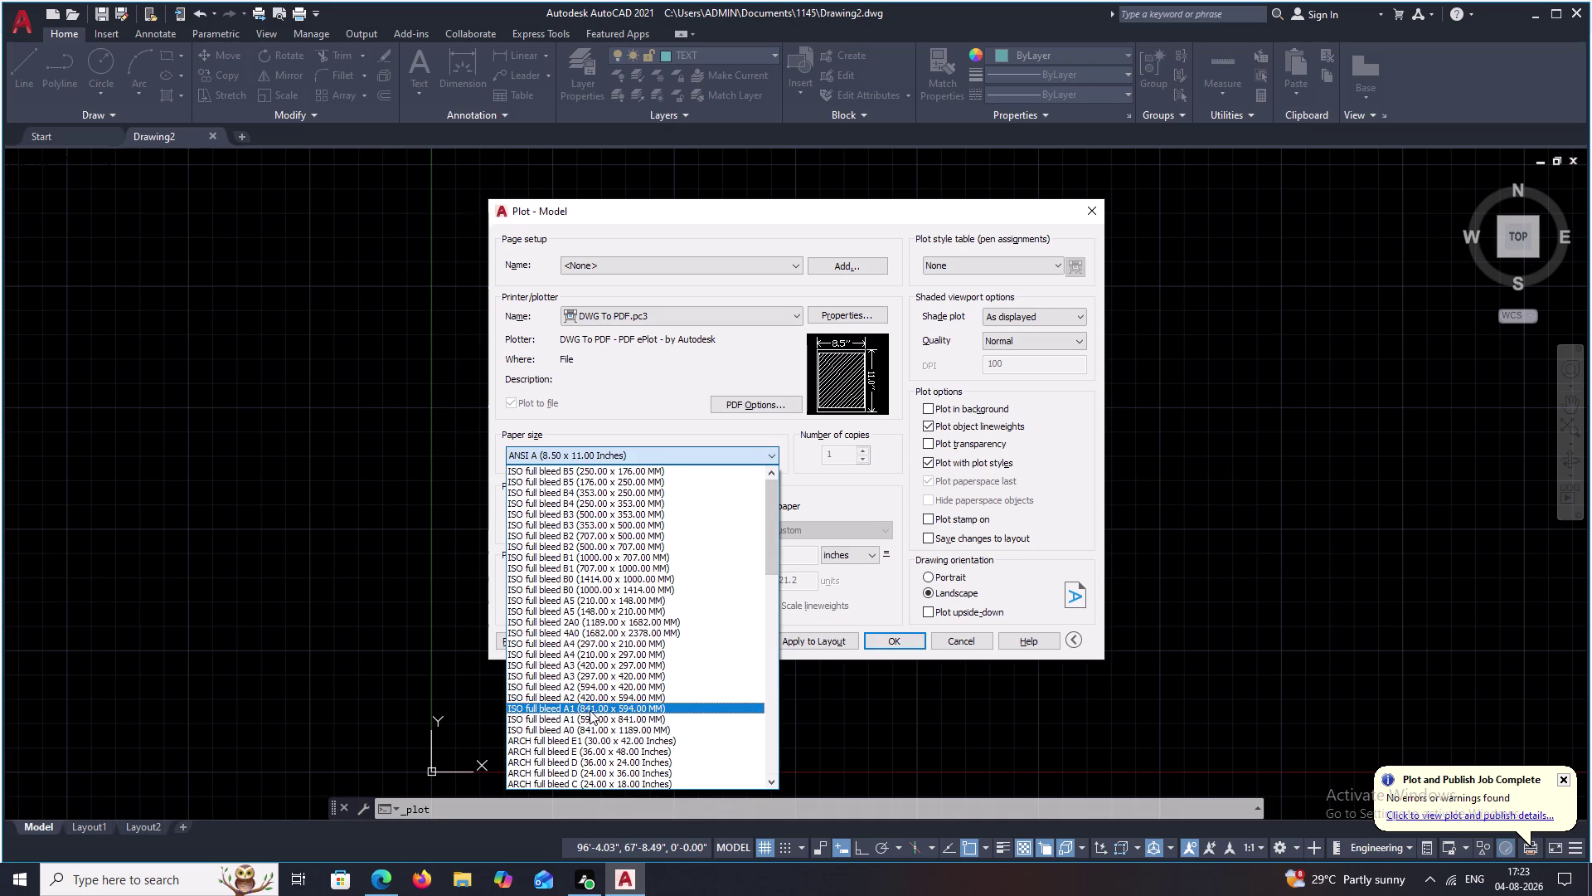
Plot via DWG To PDF.pc3 on ISO full bleed A3 (420 x 297 MM) as Drawing2-Model.pdf.
click(599, 664)
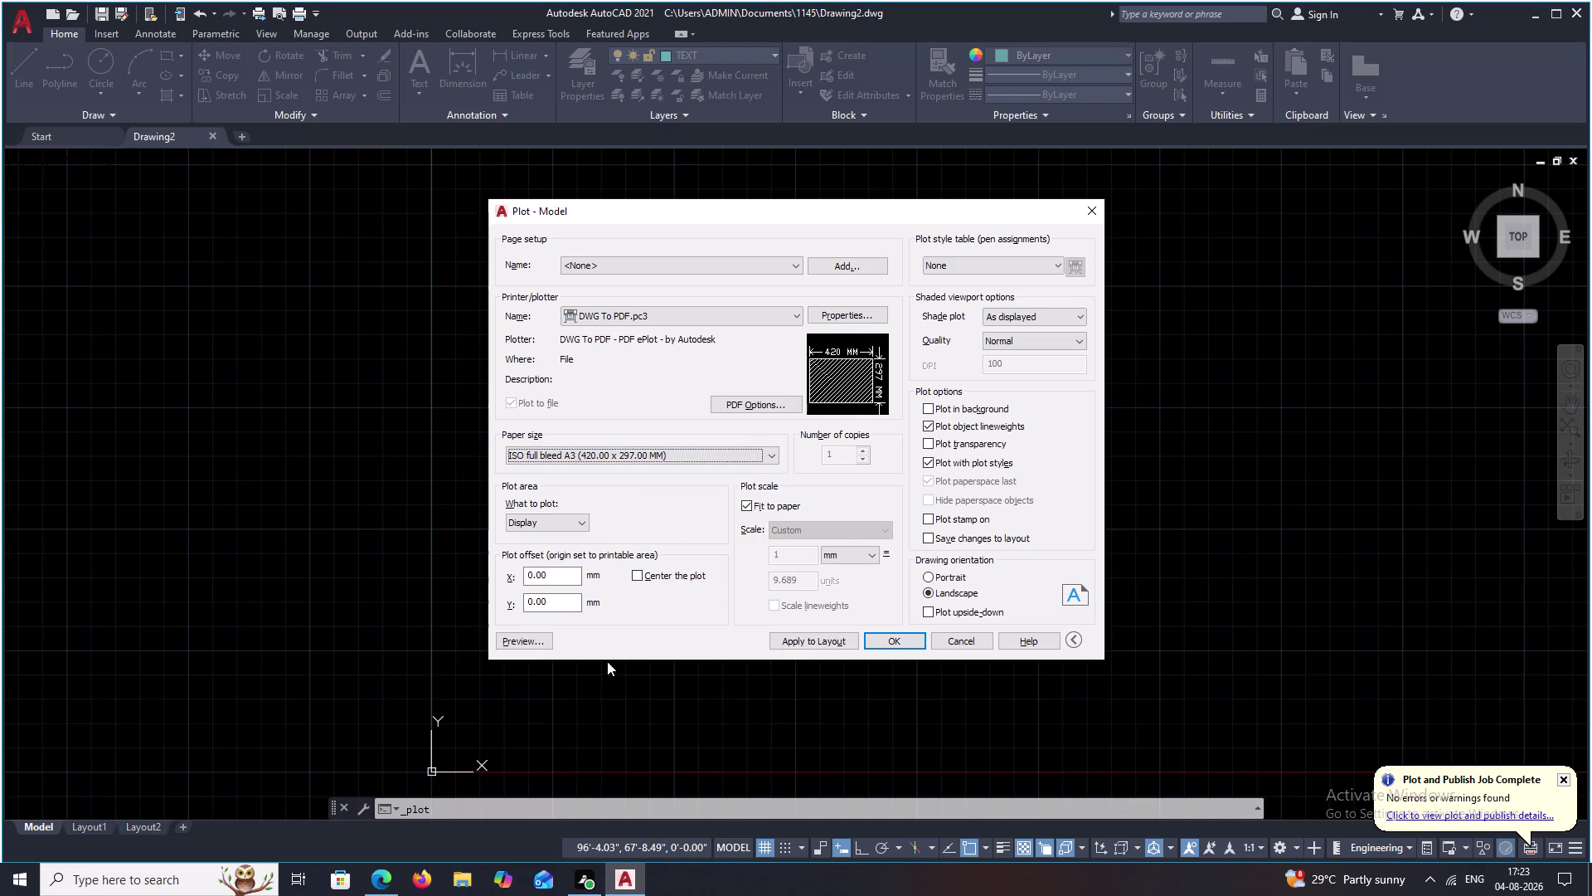
click(905, 639)
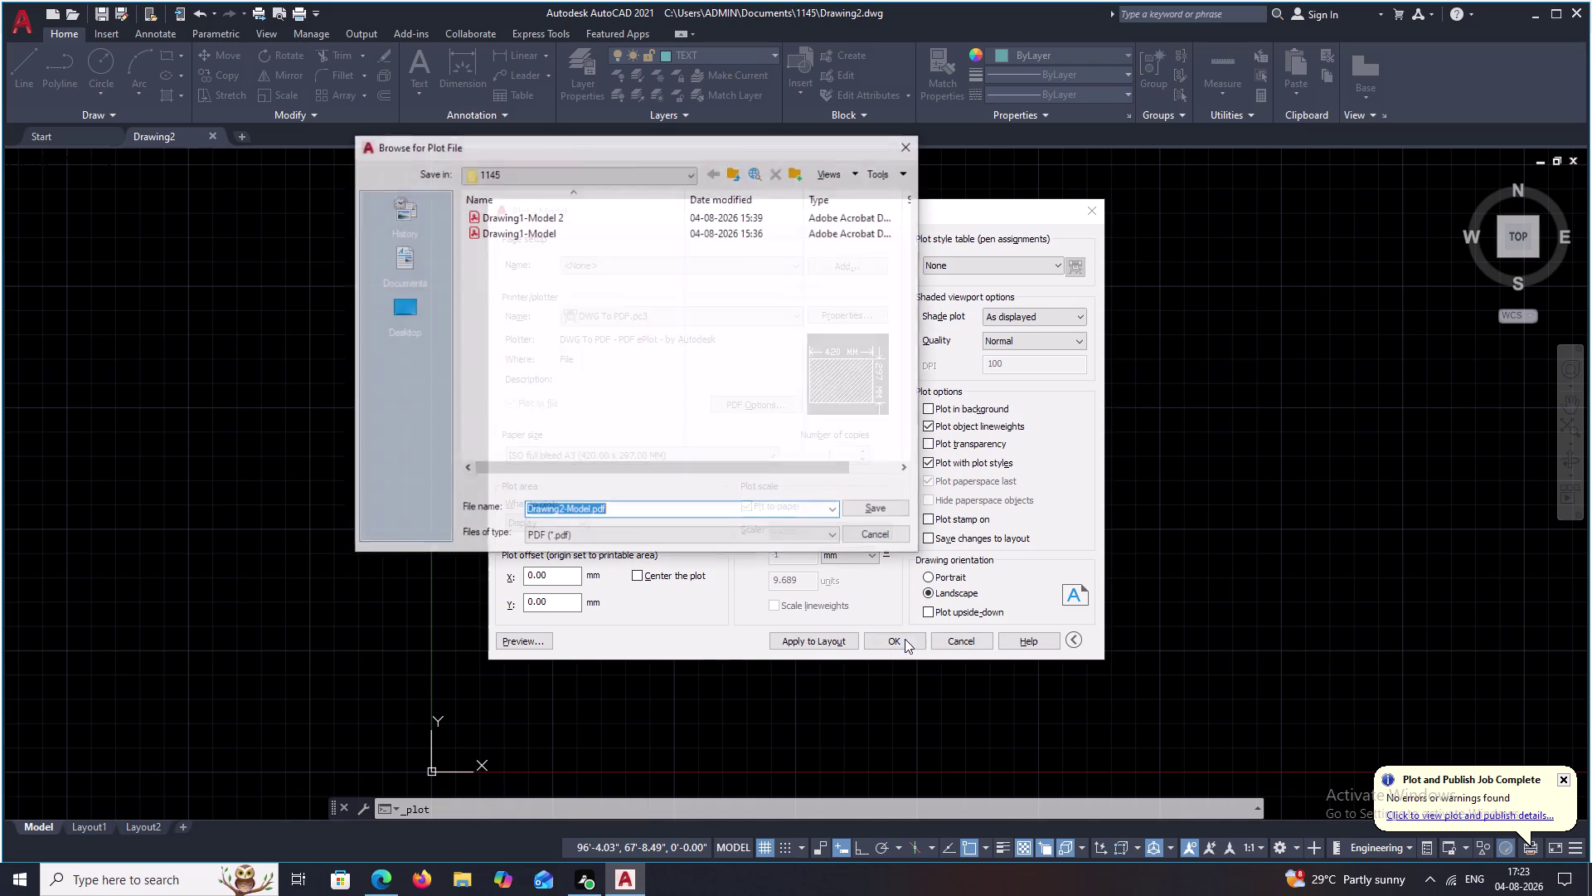
click(872, 506)
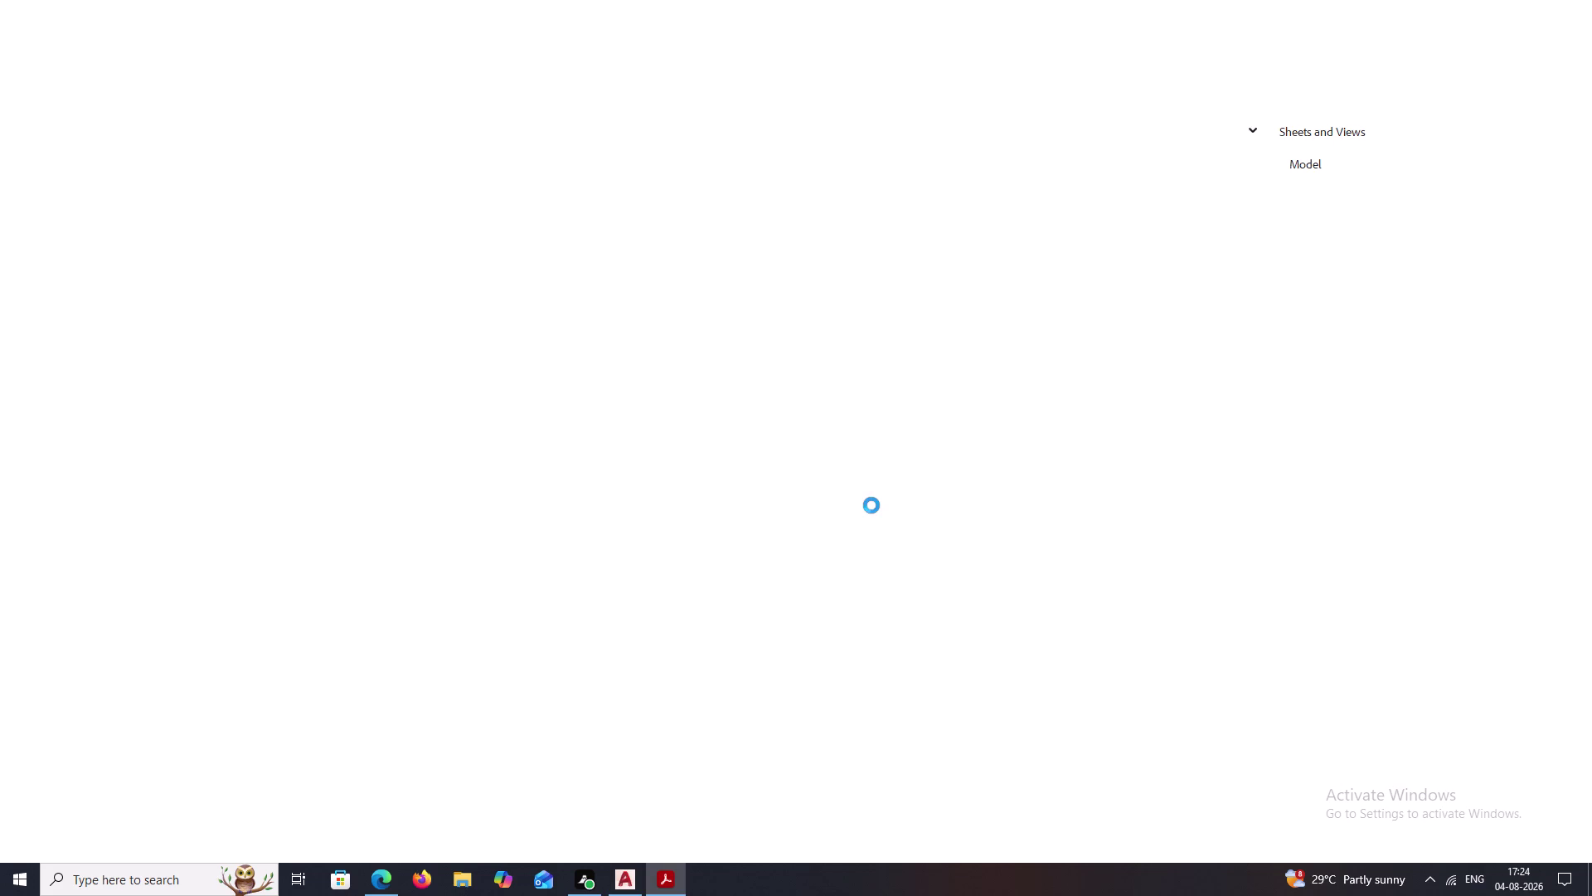
Scroll through the plotted floor plan in Acrobat, then return to AutoCAD.
scroll(up, 3)
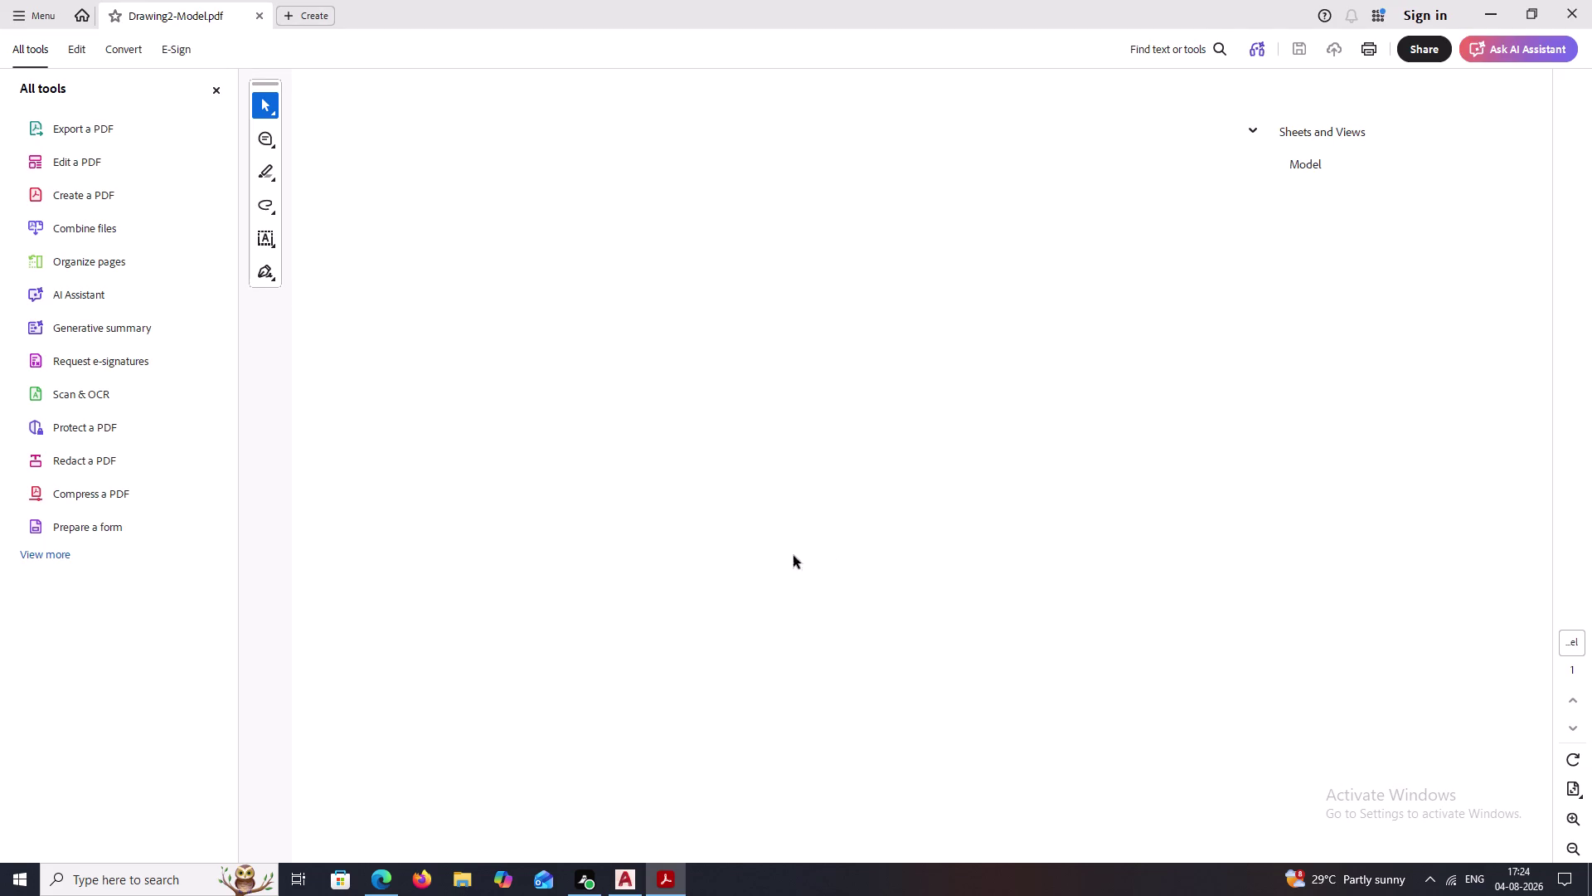
scroll(up, 3)
scroll(down, 3)
scroll(up, 3)
scroll(up, 3)
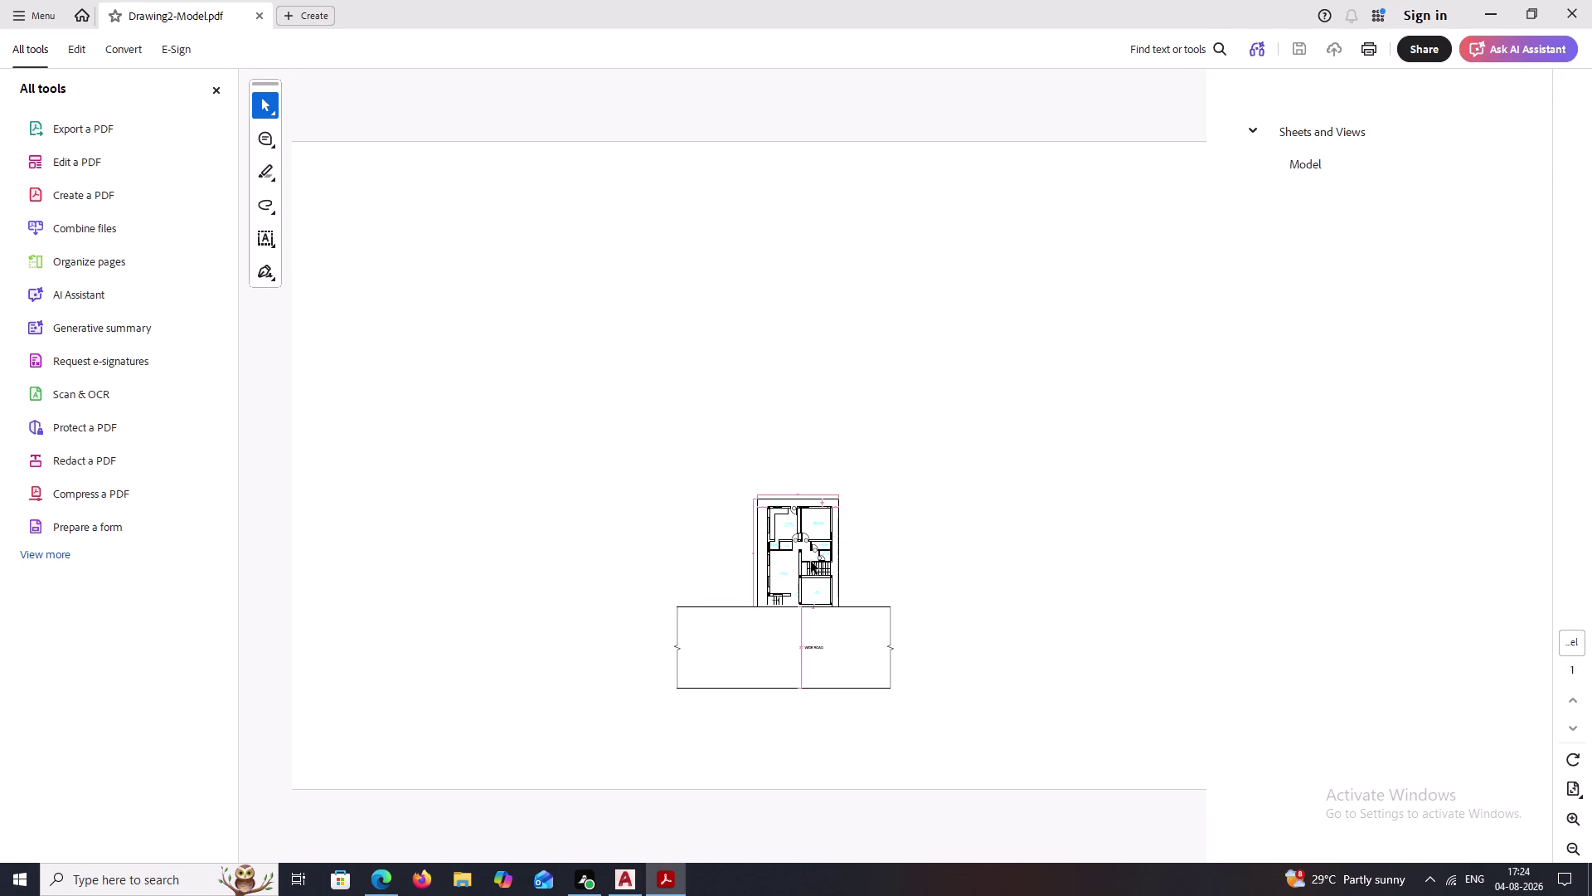
scroll(up, 3)
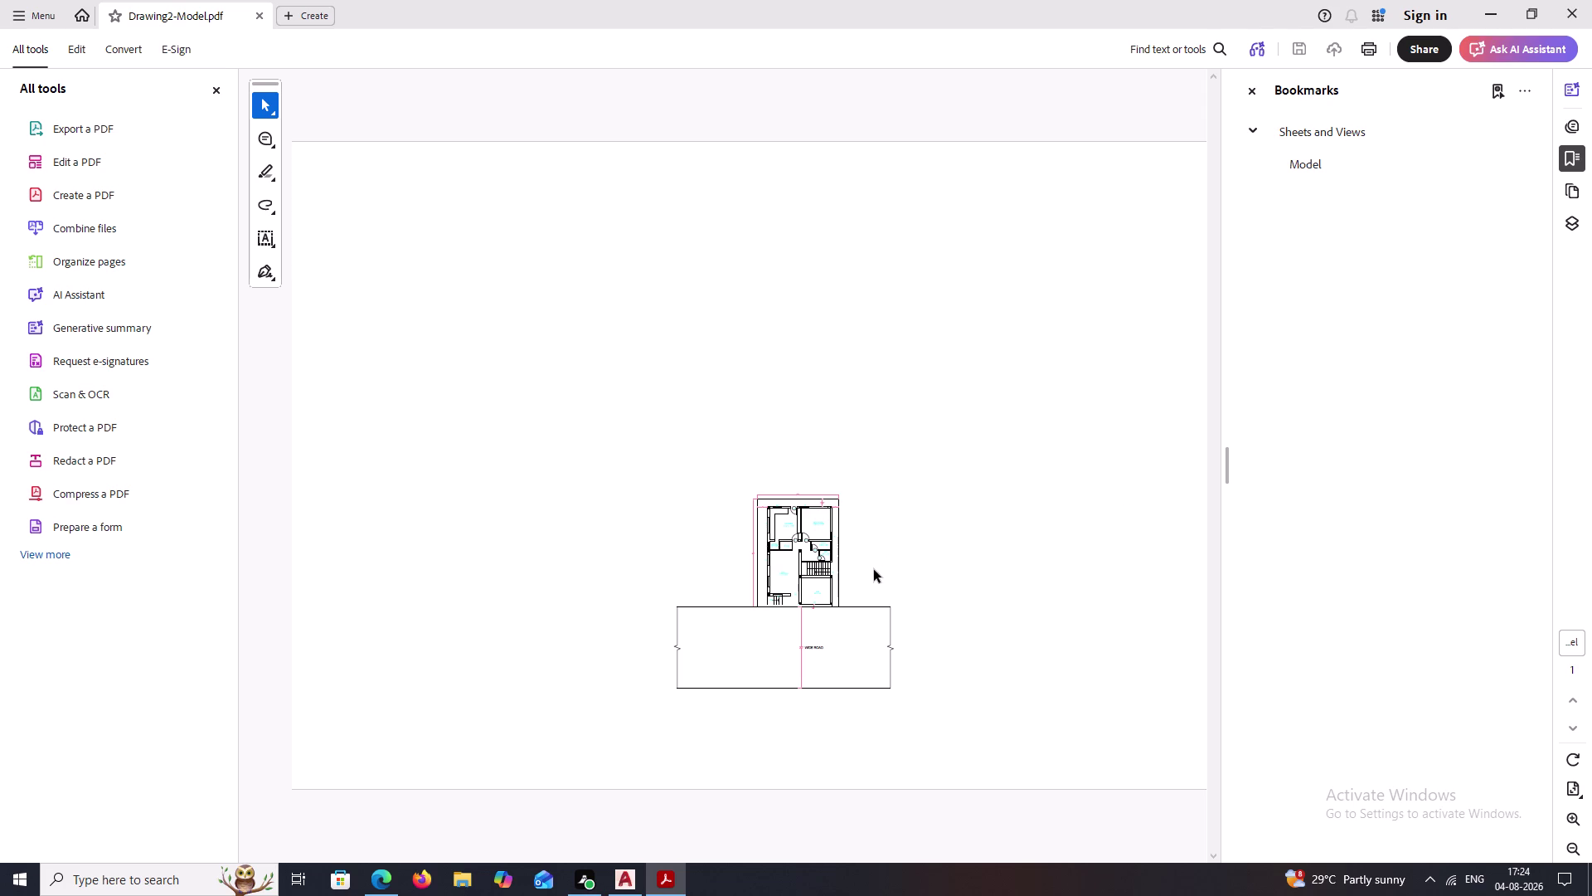
click(1570, 11)
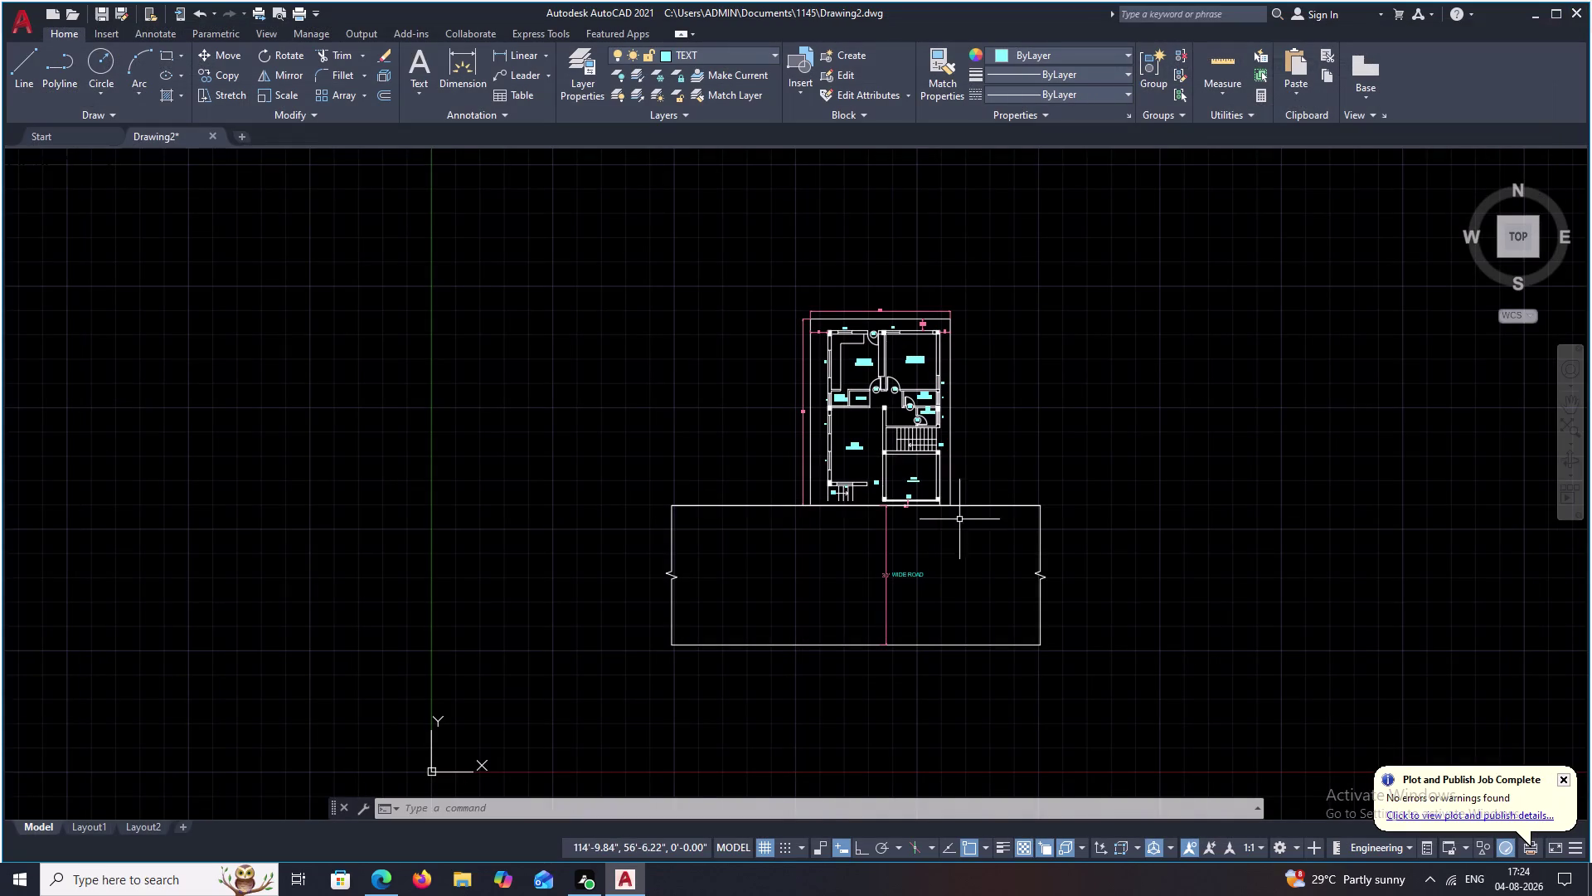